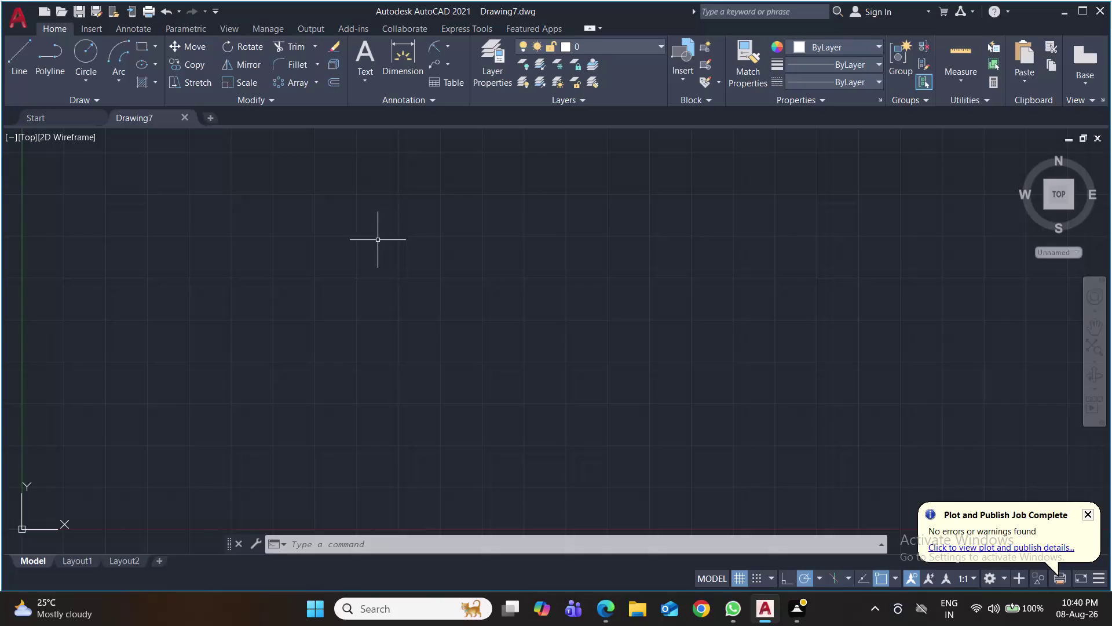
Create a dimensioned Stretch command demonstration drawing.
Save the blank drawing as 'Stretch Command internship' in the intership folder.
key(ctrl+s)
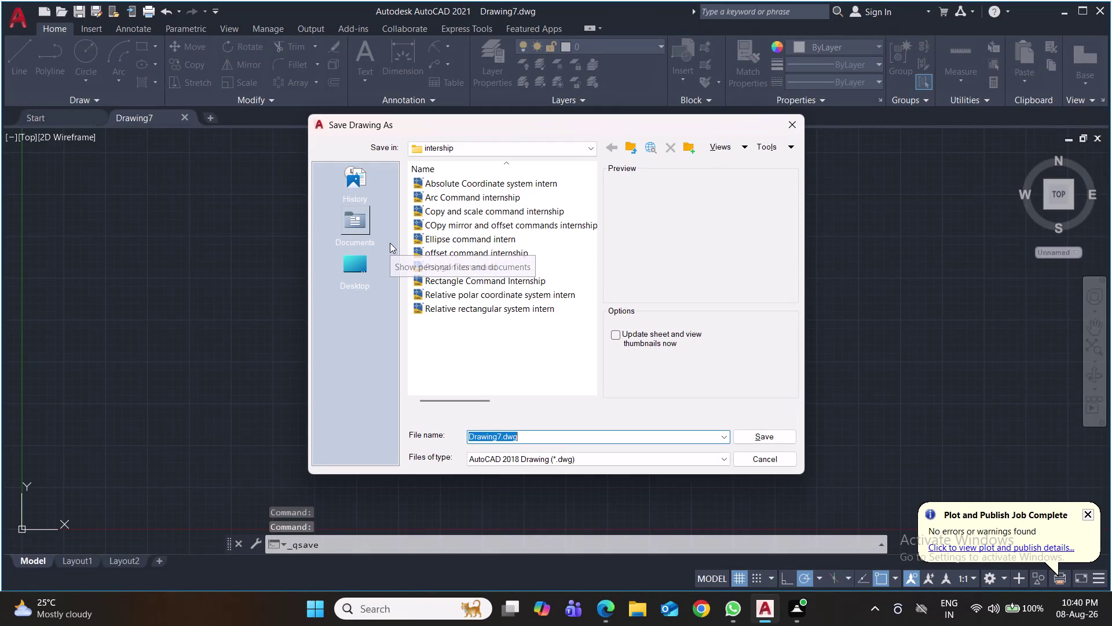
text(Str)
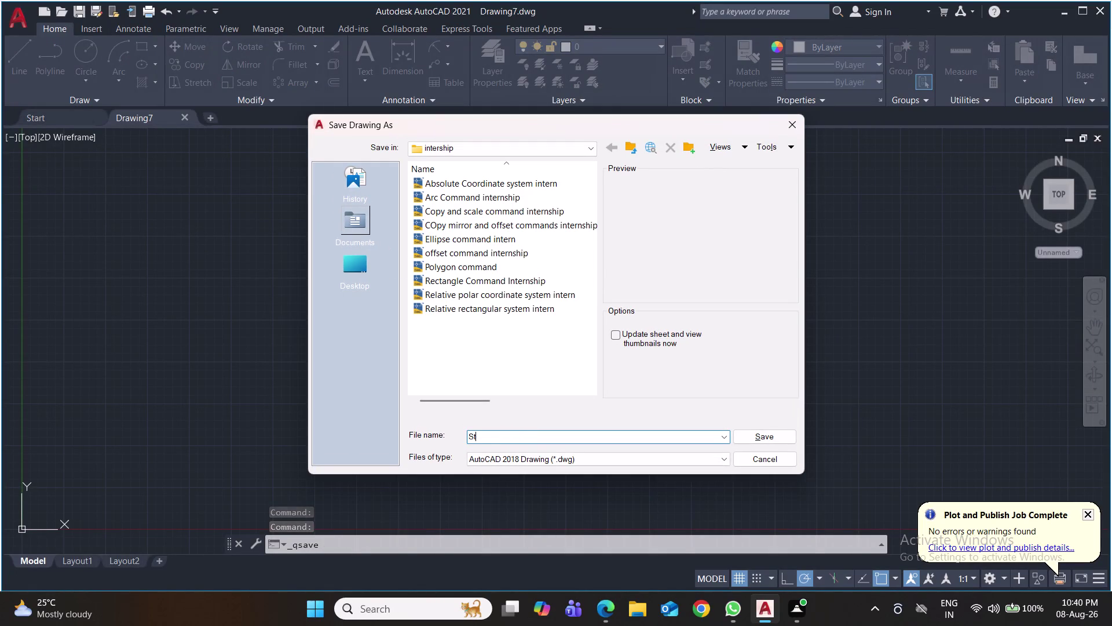
text(ect)
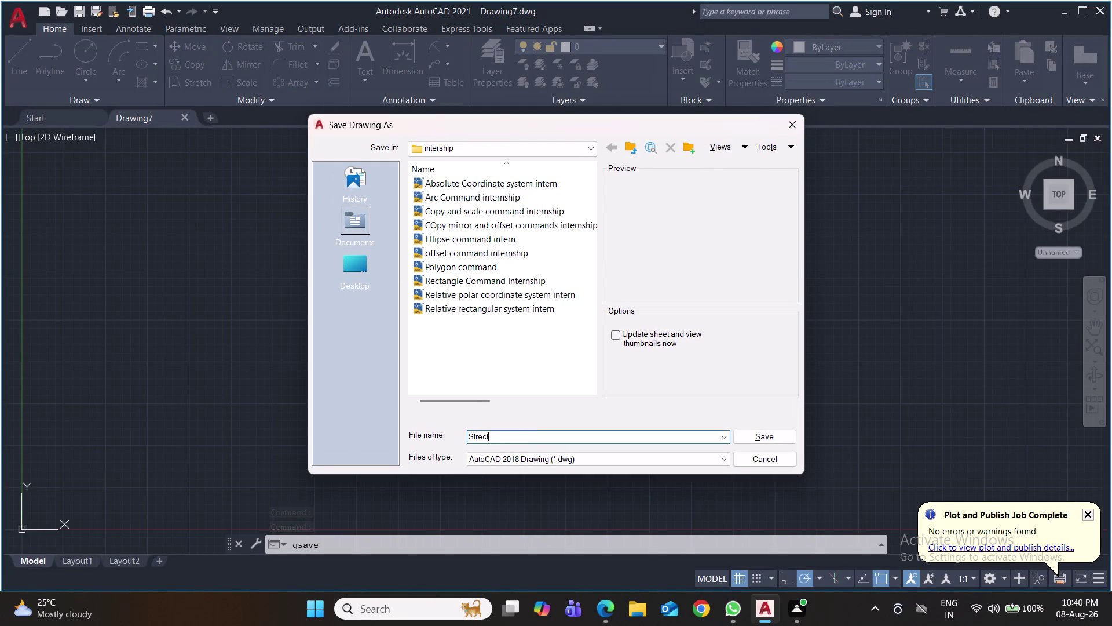
key(BackSpace)
key(BackSpace)
text(tch)
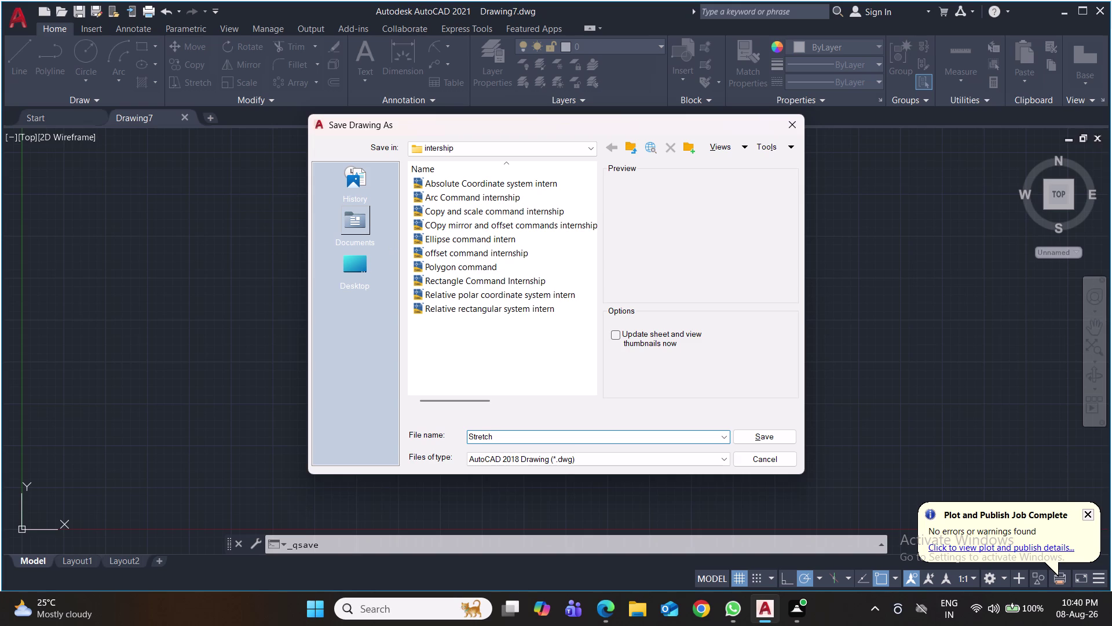
key(space)
text(Co)
text(mmand)
key(space)
text(i)
text(nter)
text(nship)
click(757, 433)
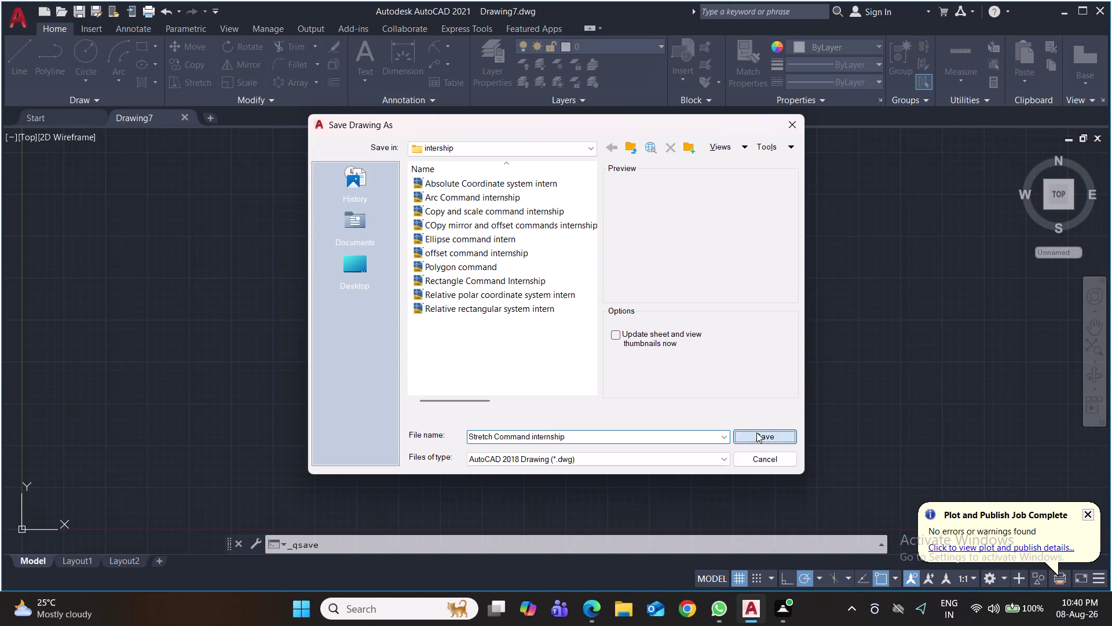
key(ctrl+s)
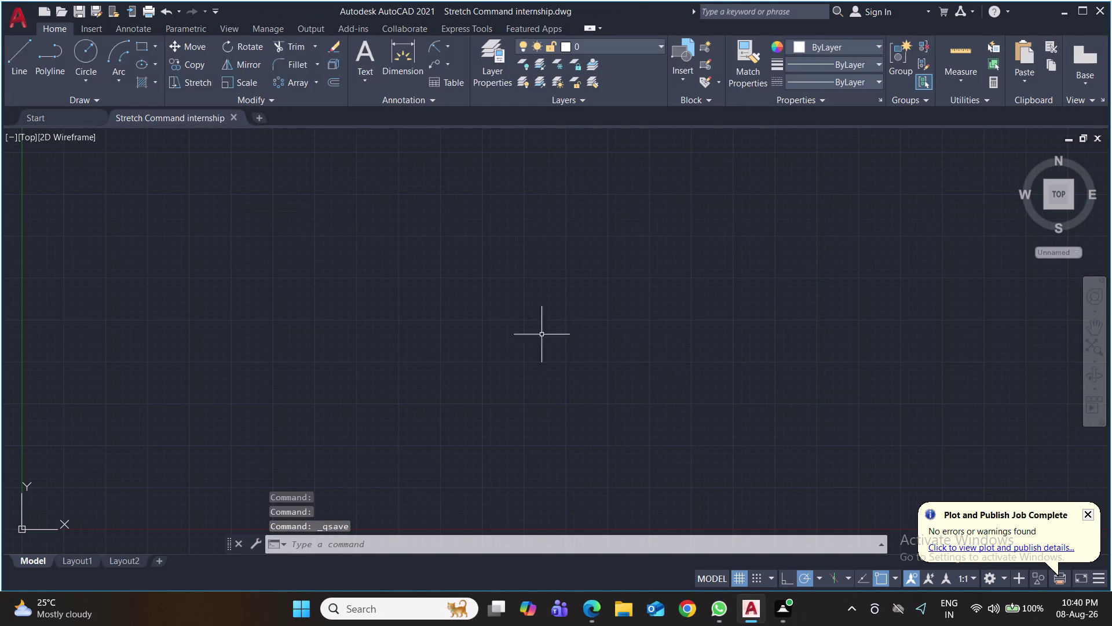
Set drawing units to 0 length precision with Millimeters as the insertion scale.
text(un)
key(Return)
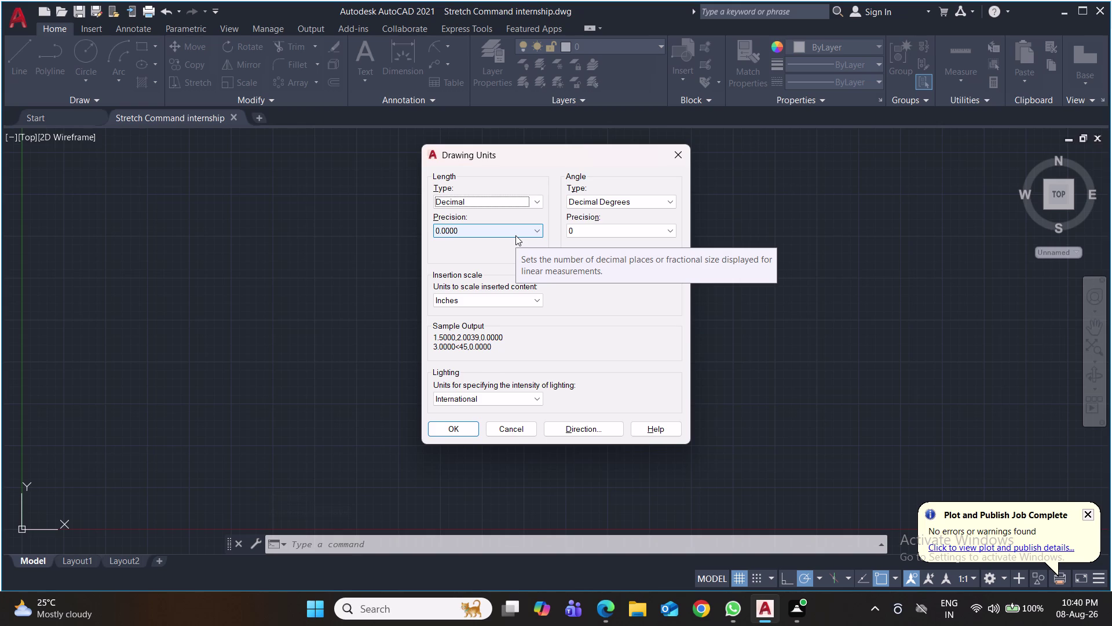
click(516, 235)
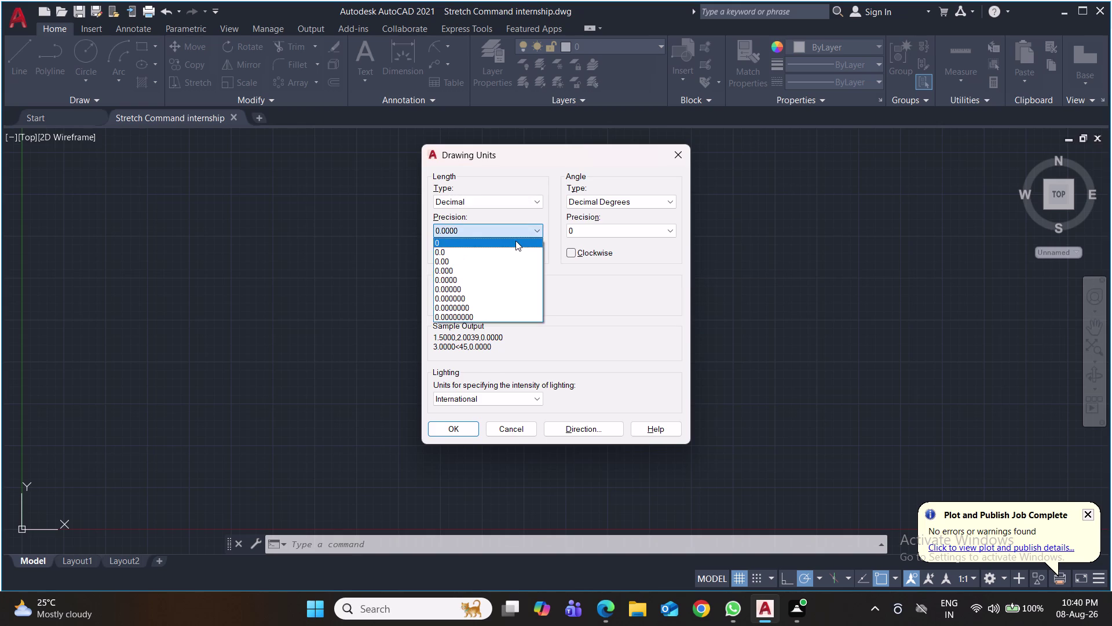
click(516, 241)
click(533, 295)
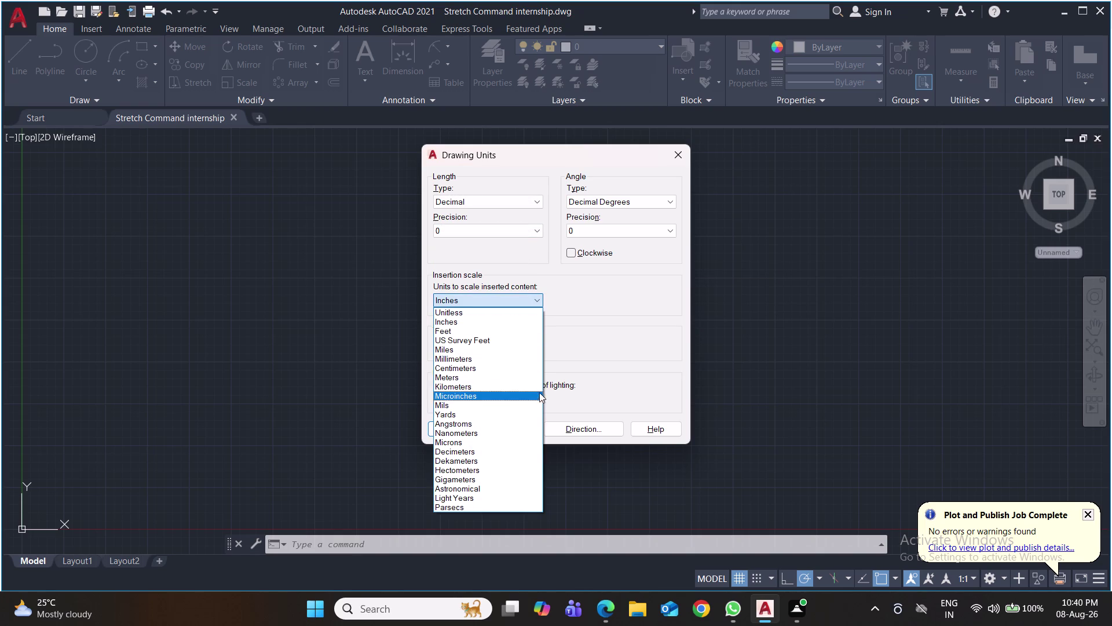
click(533, 355)
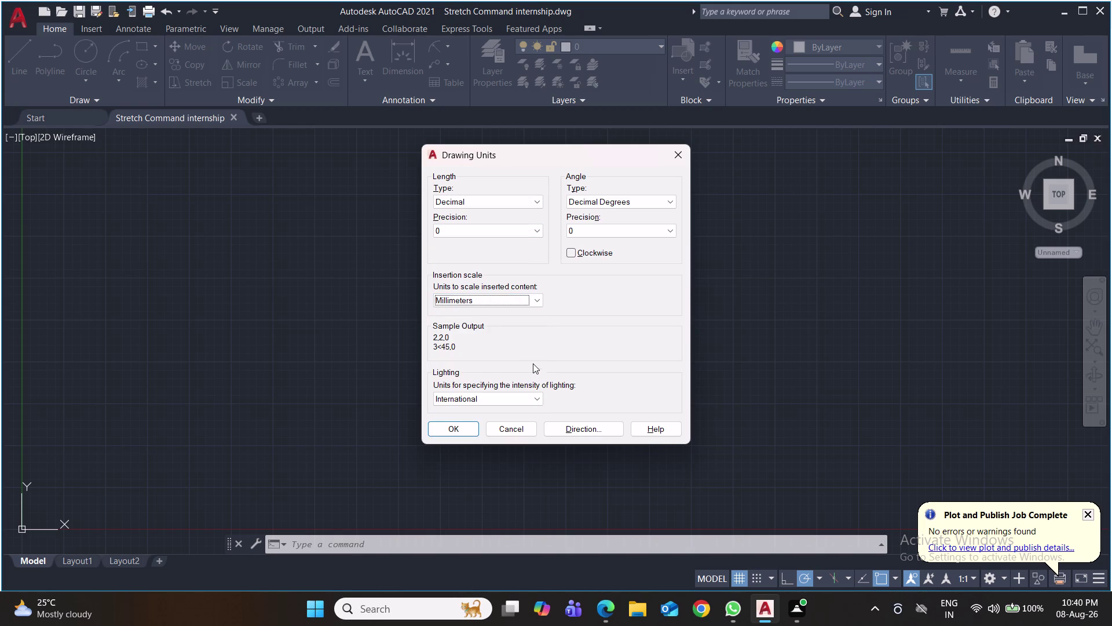
click(465, 429)
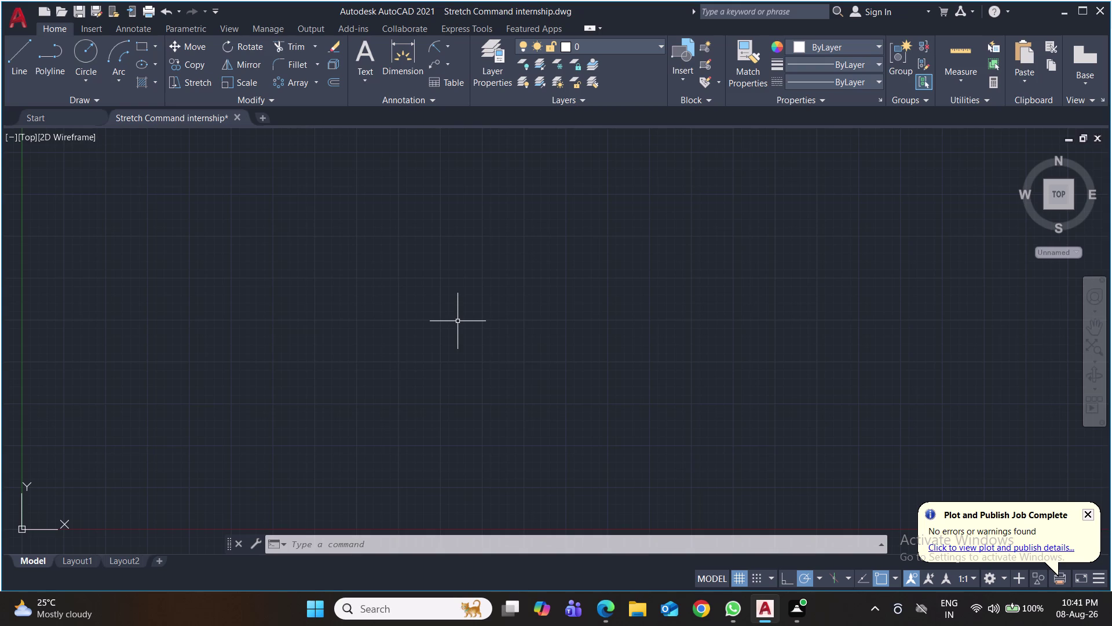
Edit the Standard dimension style and set its arrow size to 2.
key(d)
key(Return)
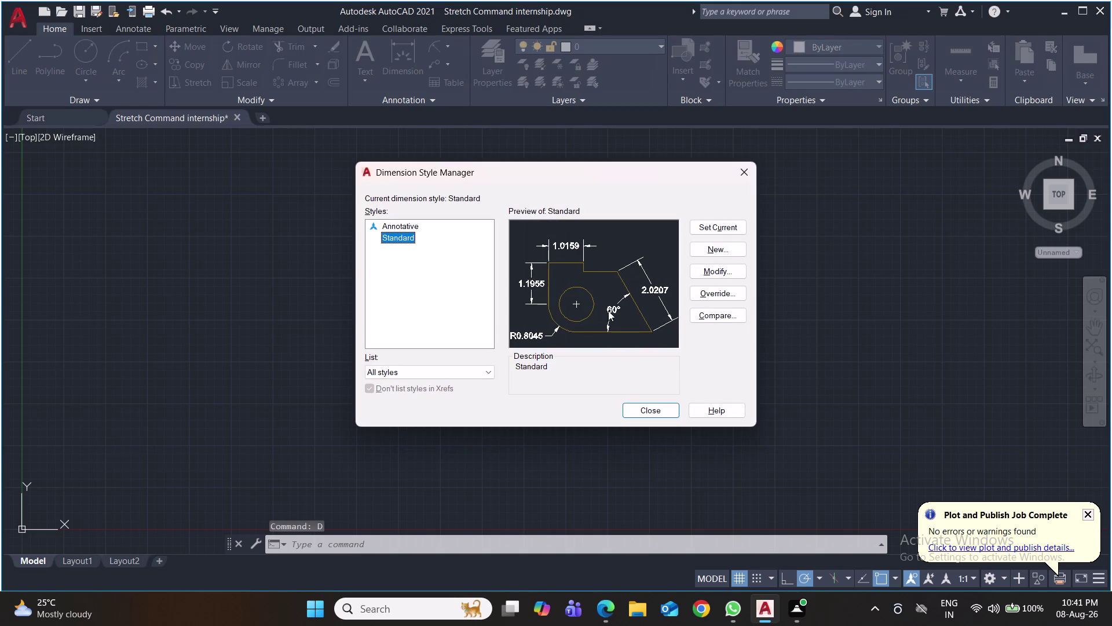
click(724, 275)
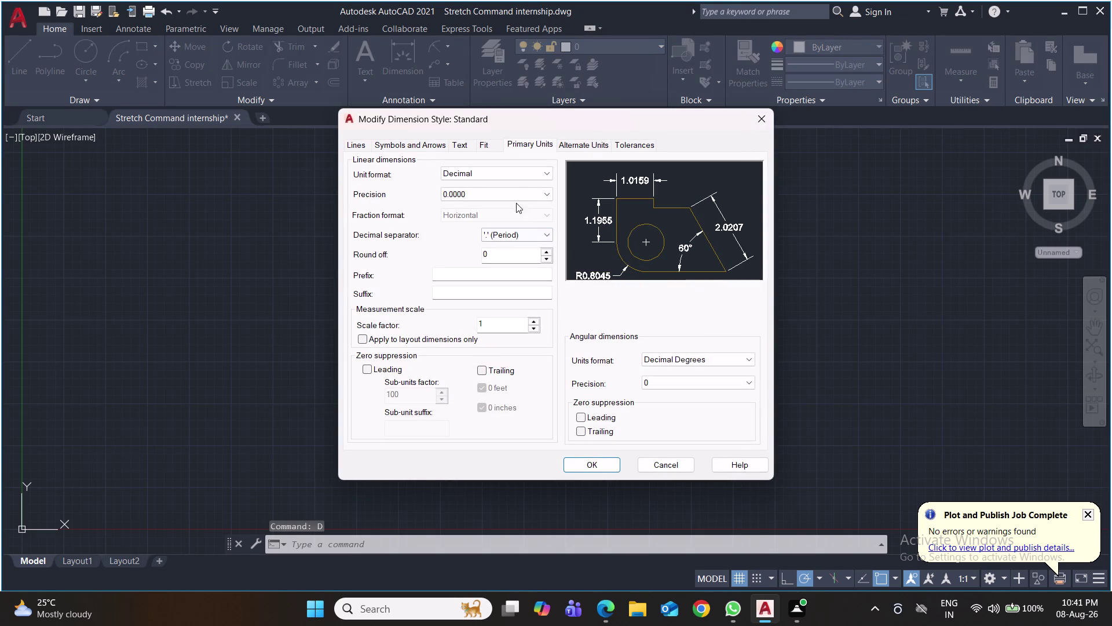
click(413, 146)
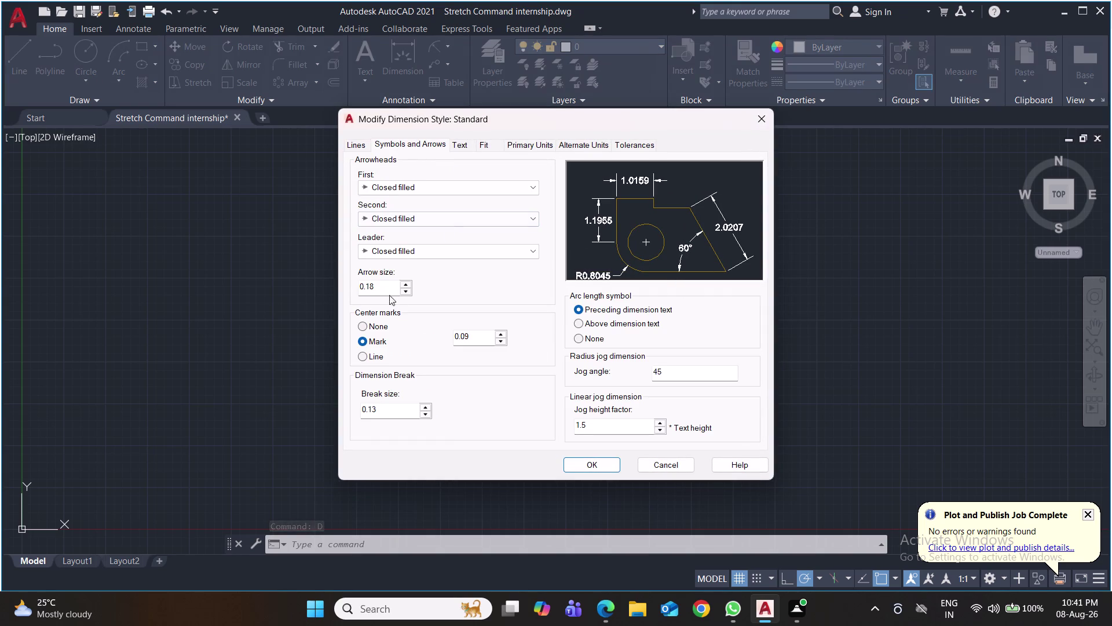
drag(385, 287, 303, 298)
key(2)
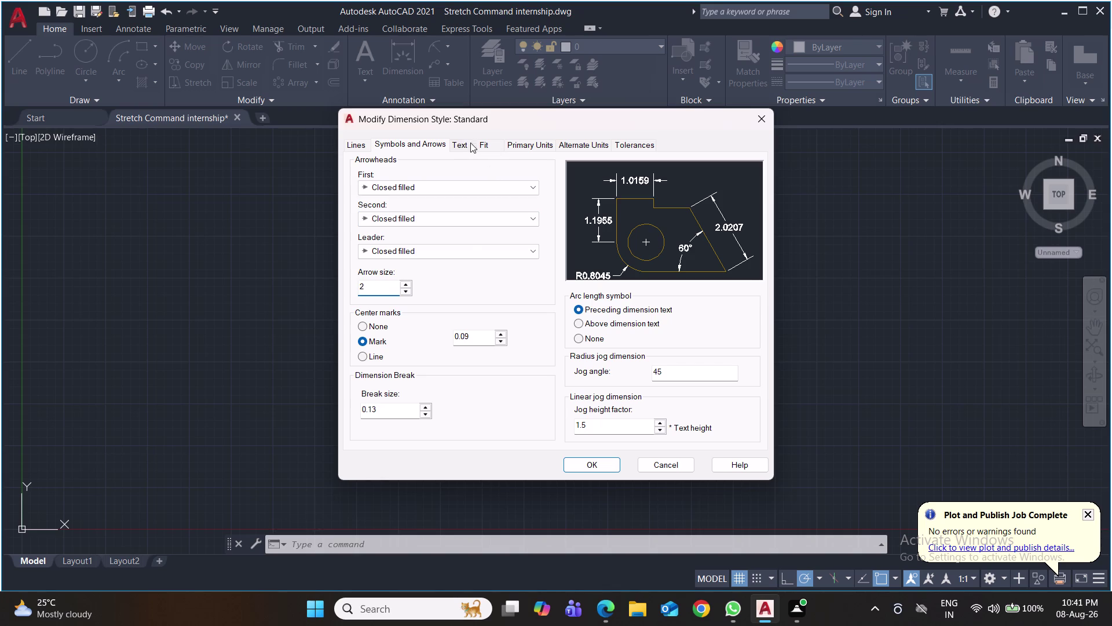
Set dimension text height 4 and precision 0, then make Standard current.
click(466, 146)
drag(521, 248, 480, 245)
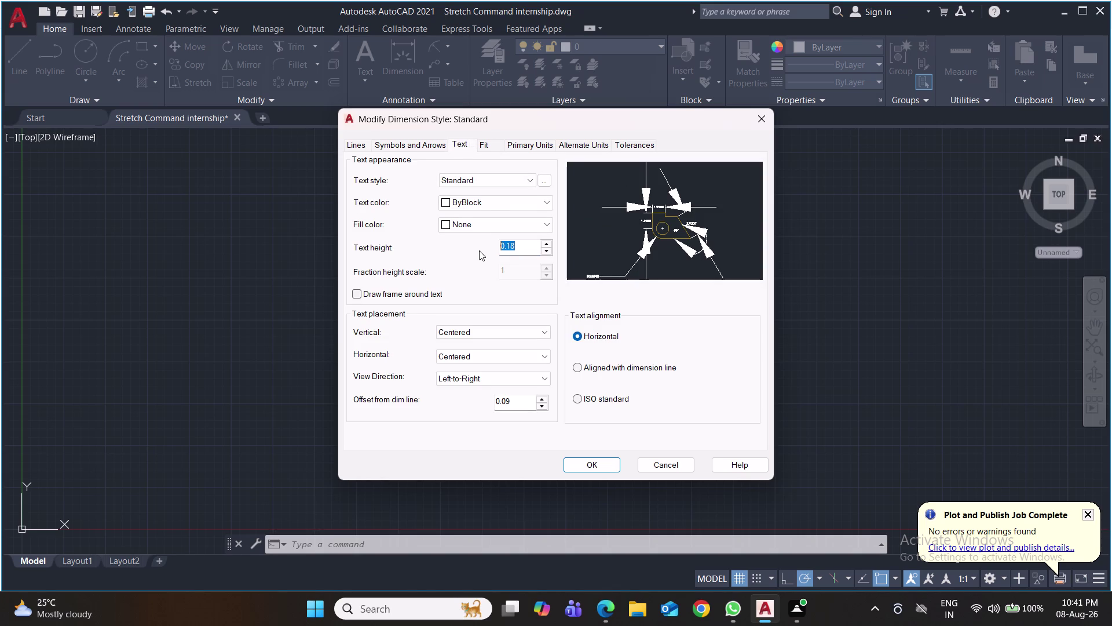
key(4)
click(512, 146)
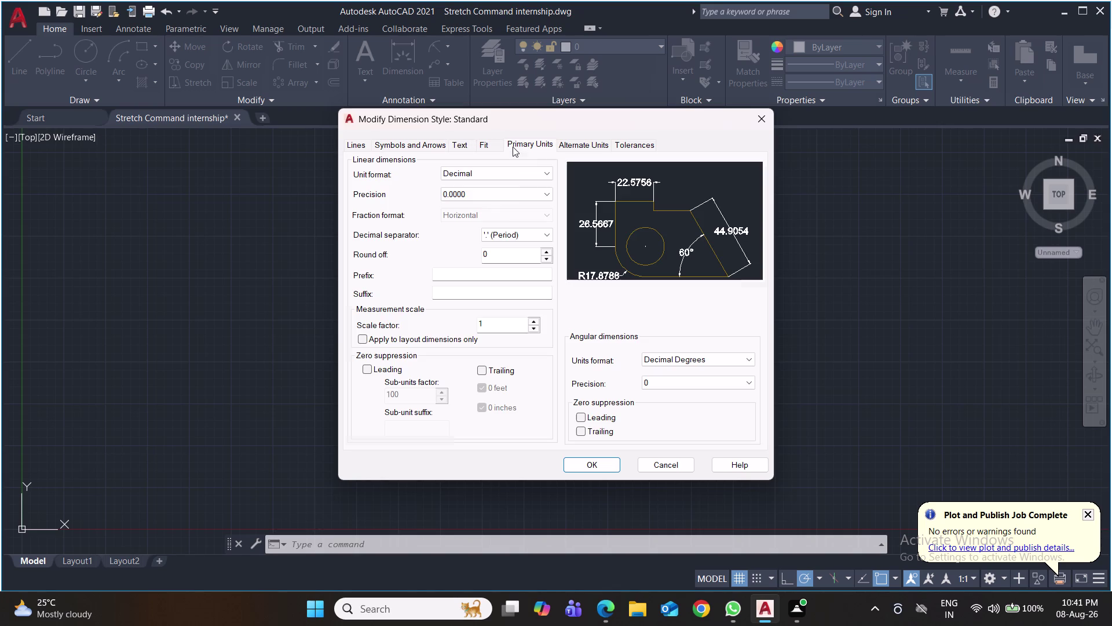
click(493, 195)
click(484, 207)
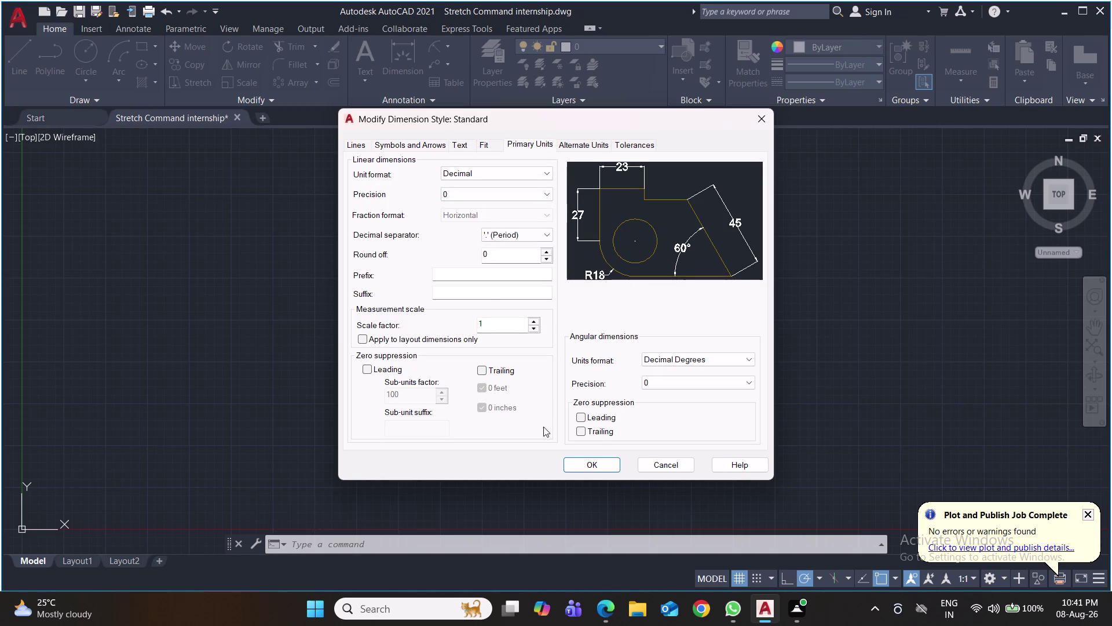
click(580, 470)
click(714, 228)
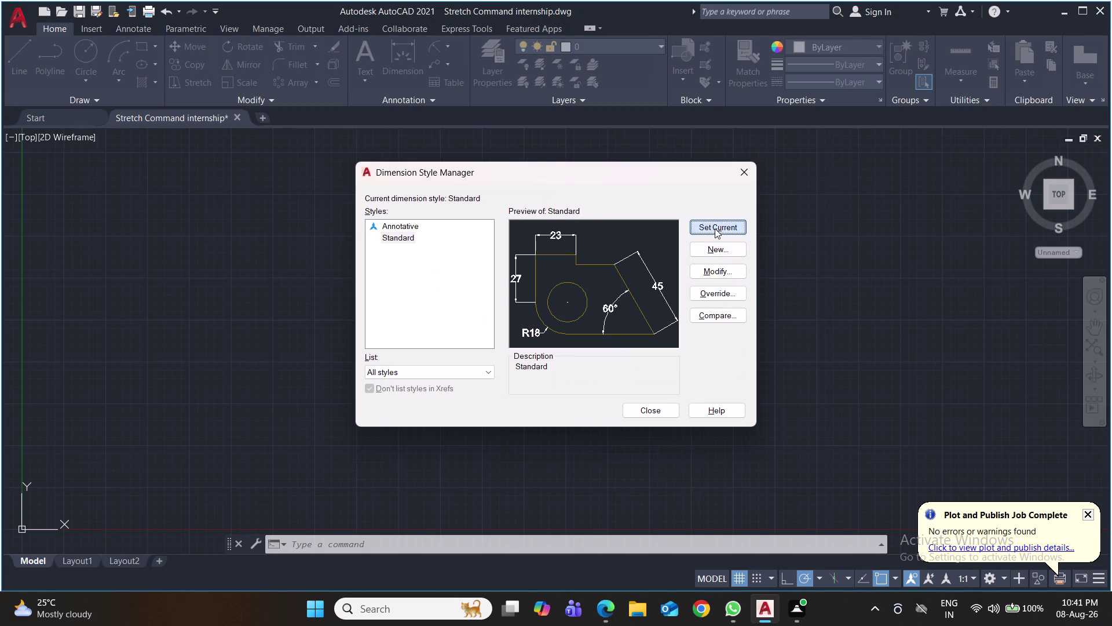
click(658, 414)
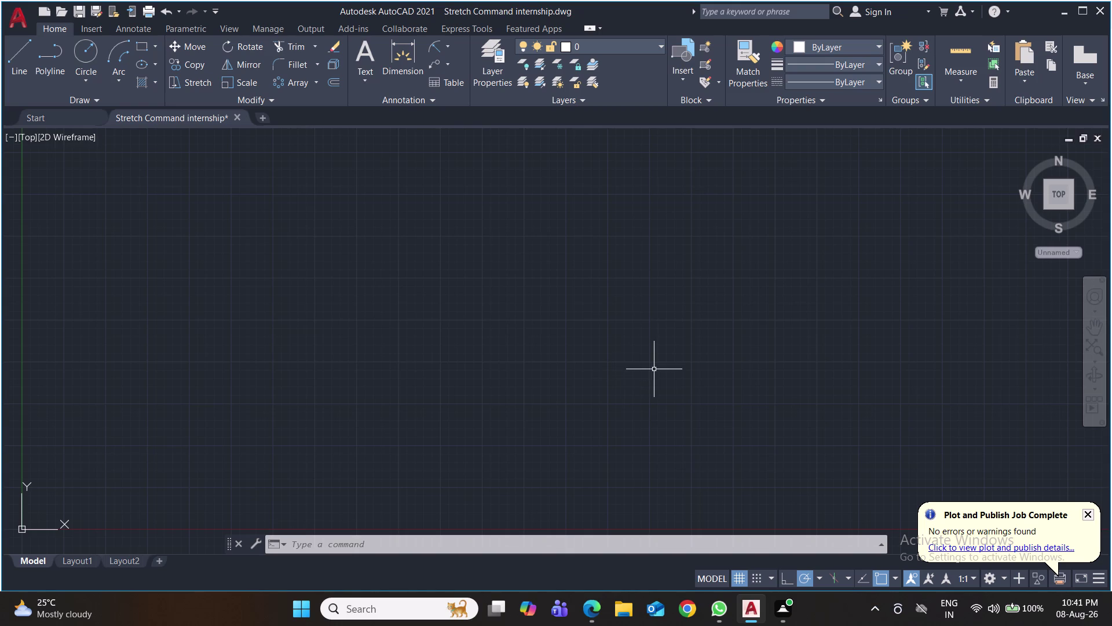
Draw a 100 by 50 rectangle with the RECTANG command.
text(rec)
key(Return)
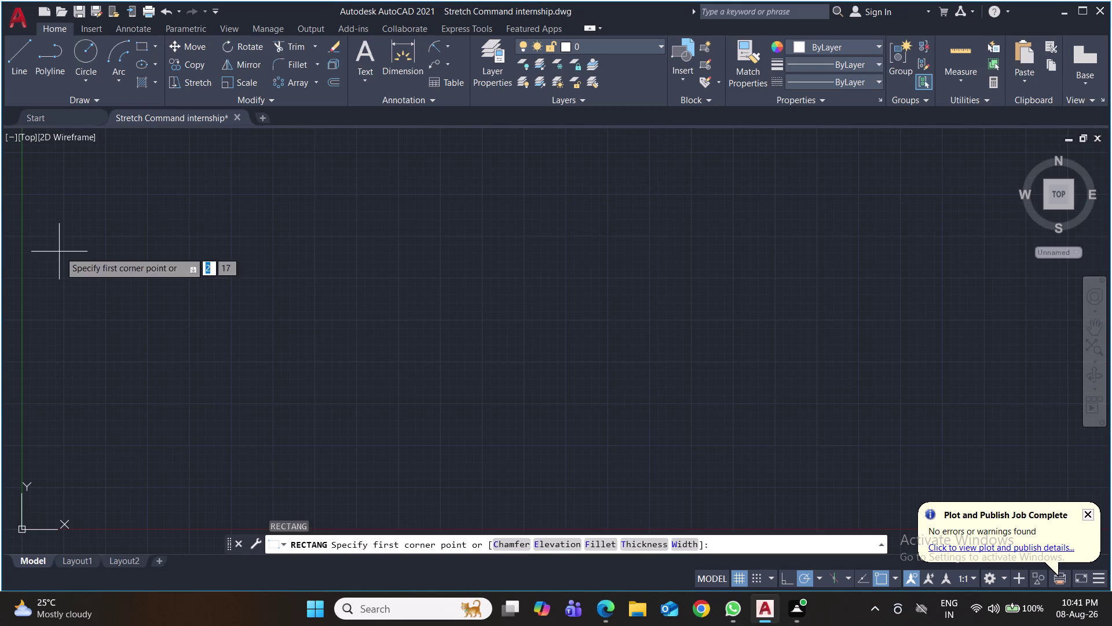
click(181, 213)
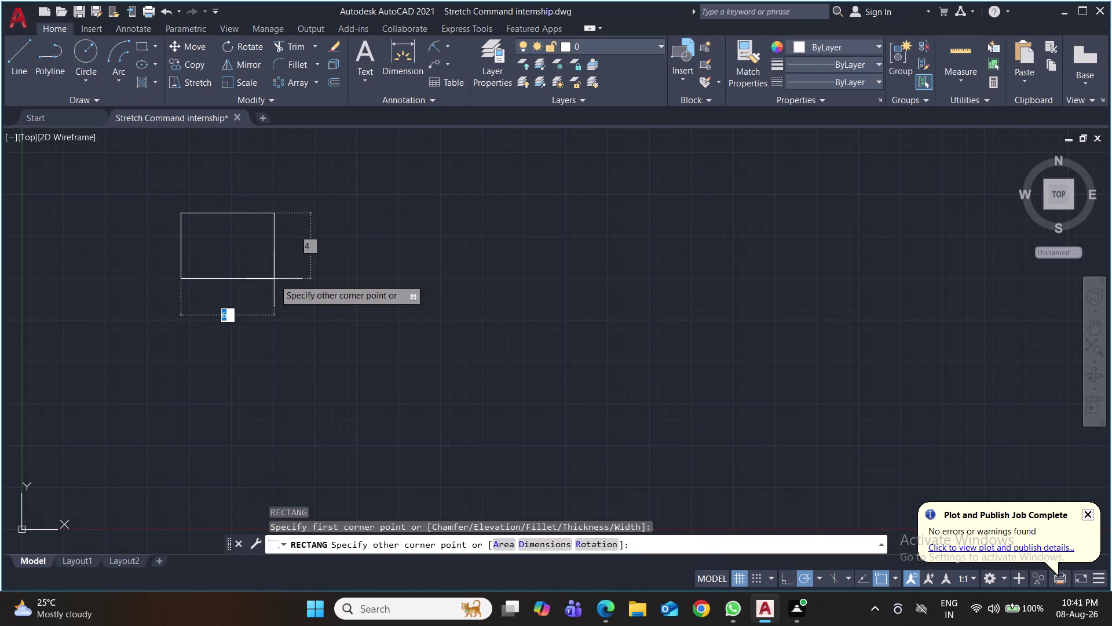
key(d)
key(Return)
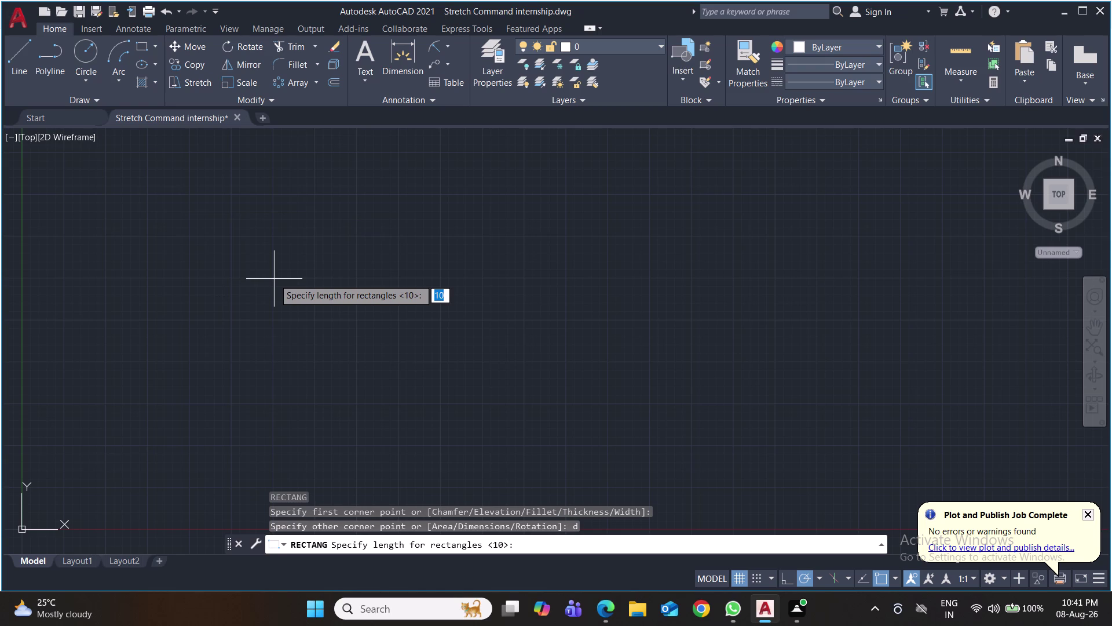
text(100)
key(Return)
text(50)
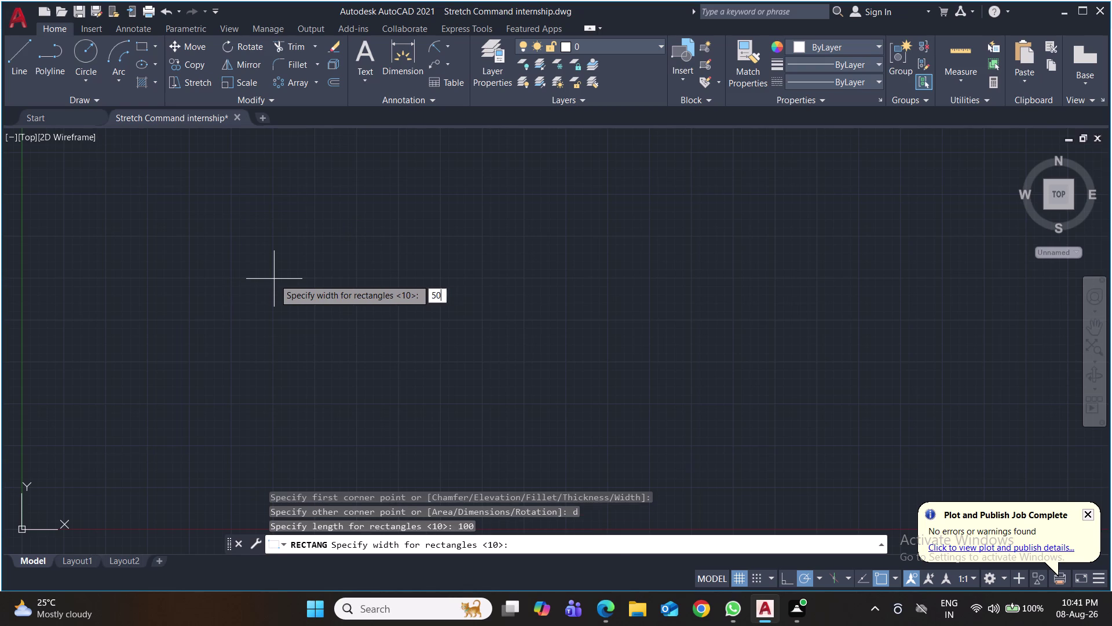
key(Return)
scroll(down, 3)
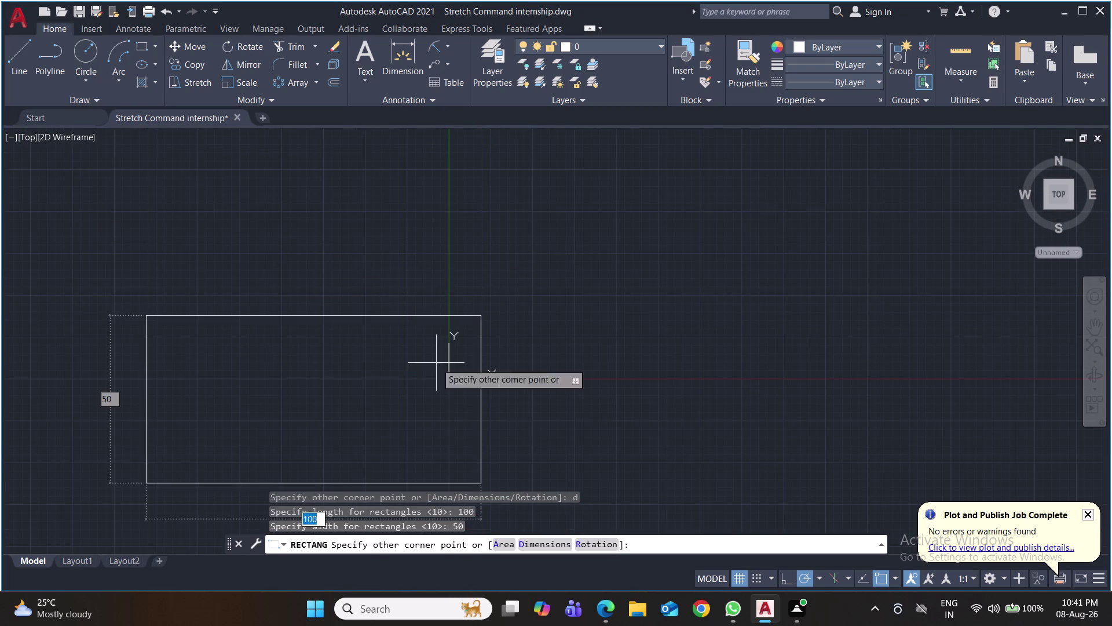
click(392, 245)
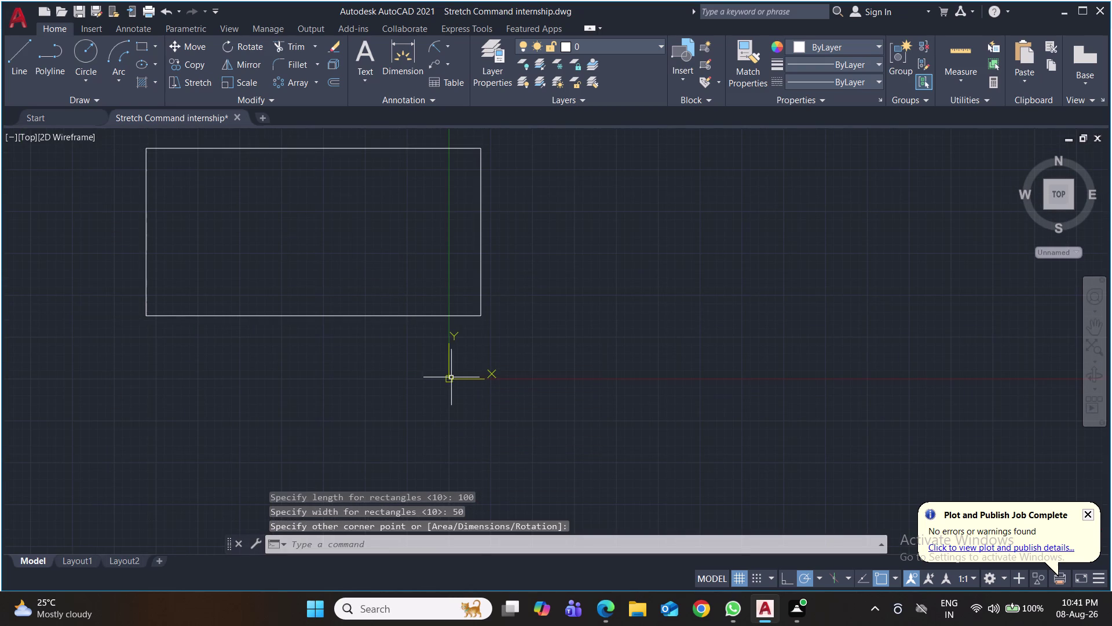
Move the coordinate system origin to a point beside the rectangle.
click(449, 378)
click(446, 380)
click(448, 379)
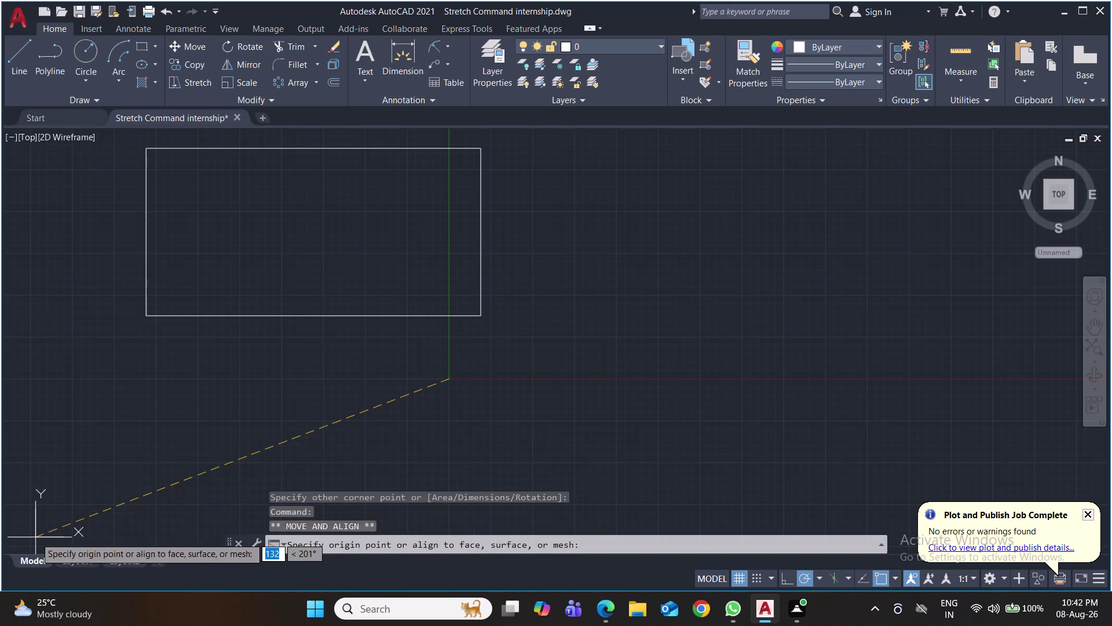
click(27, 537)
middle_drag(293, 437, 303, 374)
scroll(down, 3)
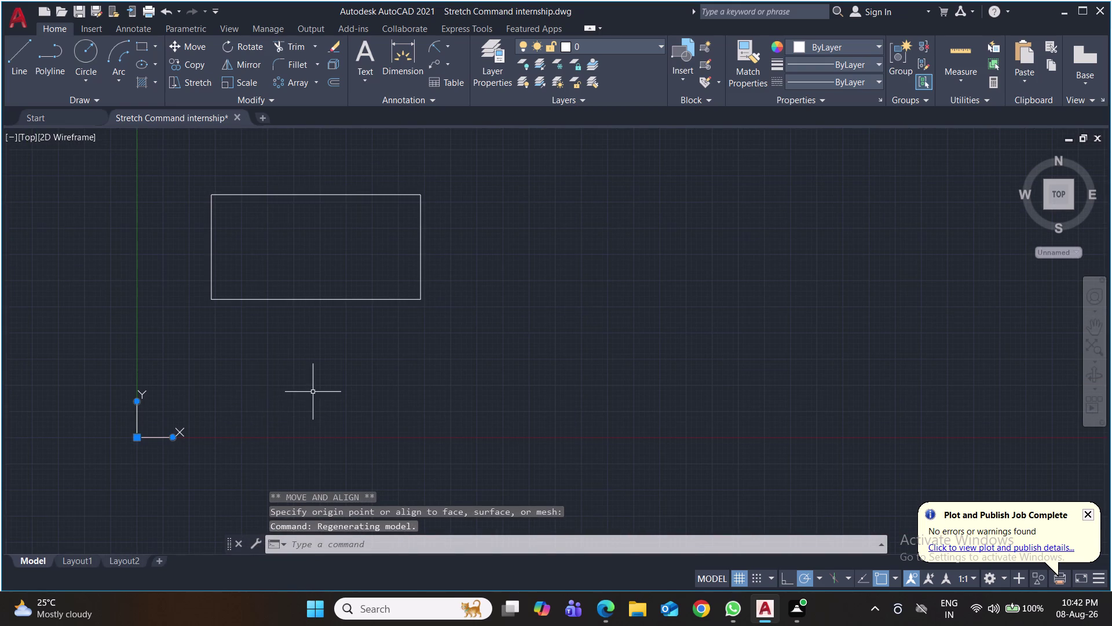
click(137, 436)
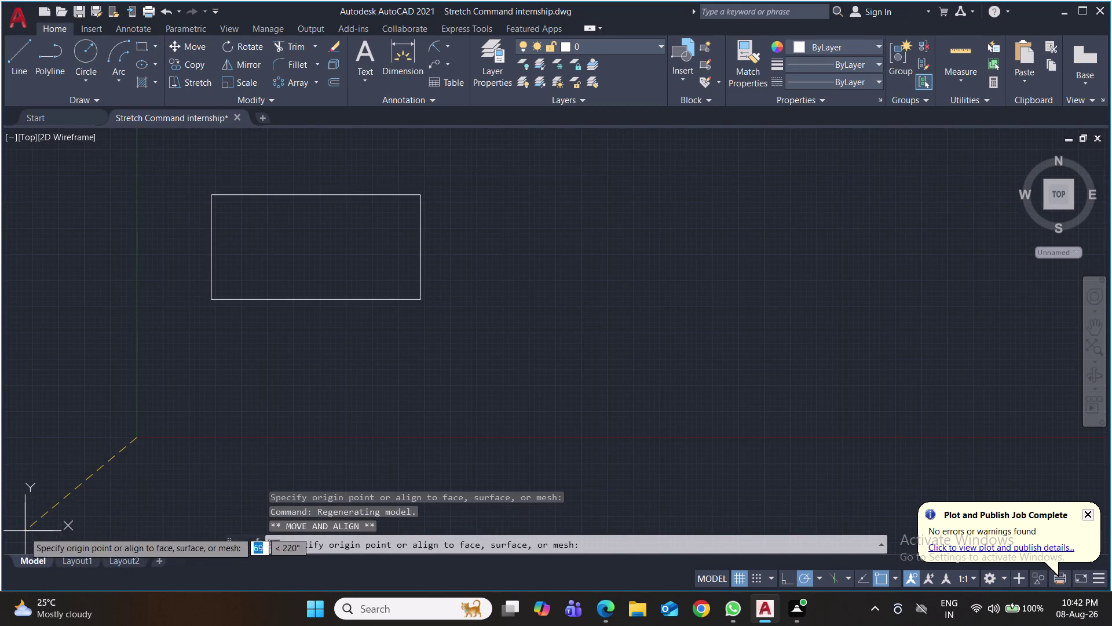
click(23, 533)
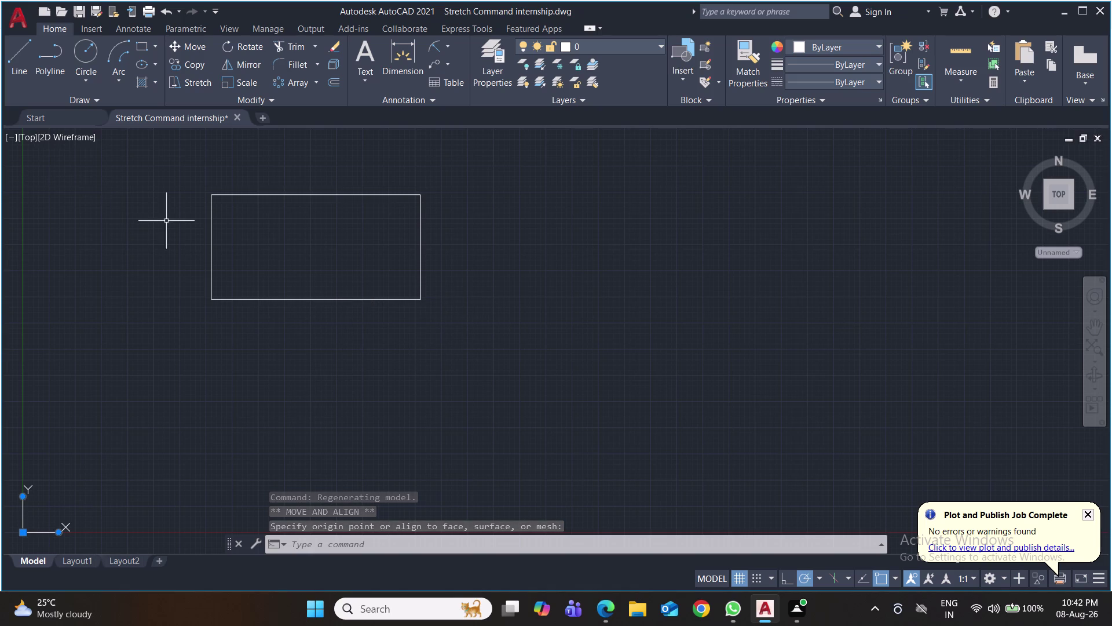
click(447, 52)
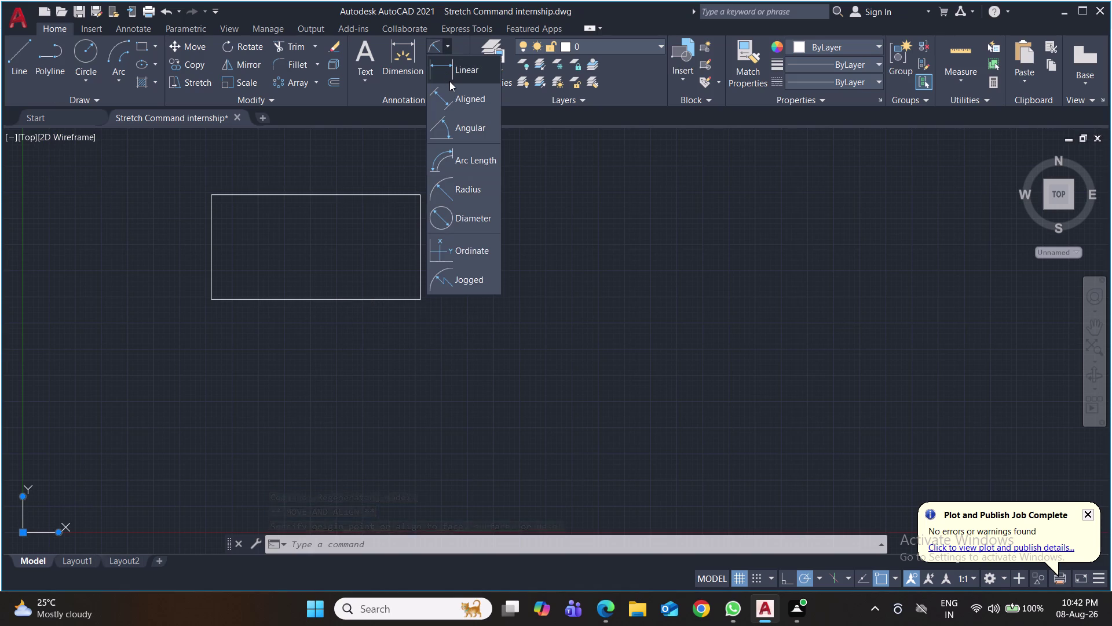
Add linear dimensions: 100 along the rectangle's bottom and 50 on its right side.
click(450, 75)
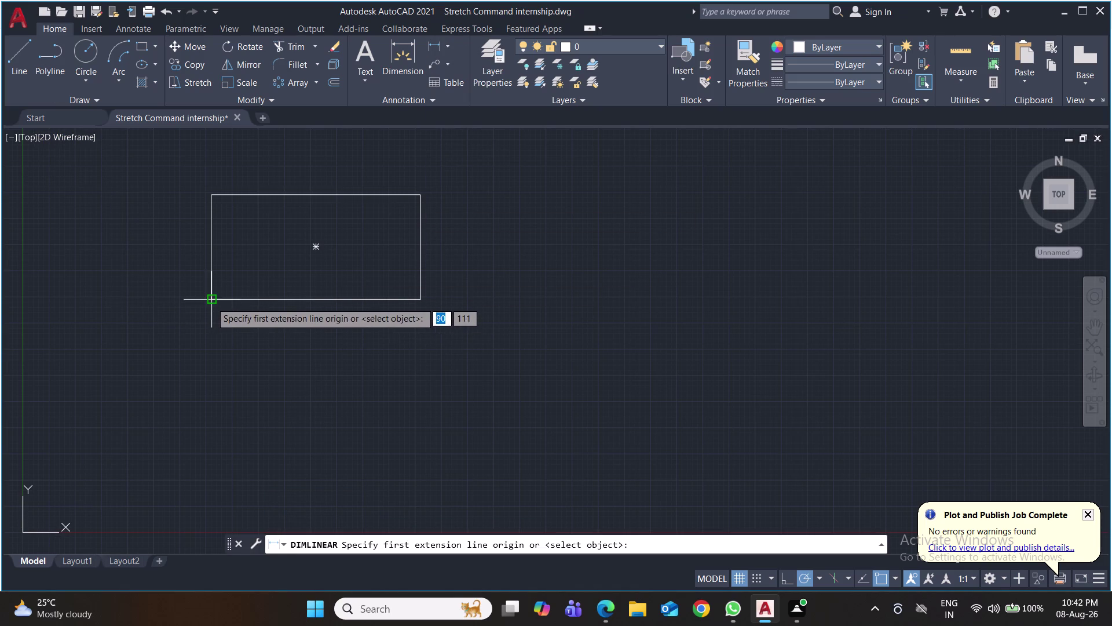
click(211, 302)
click(422, 300)
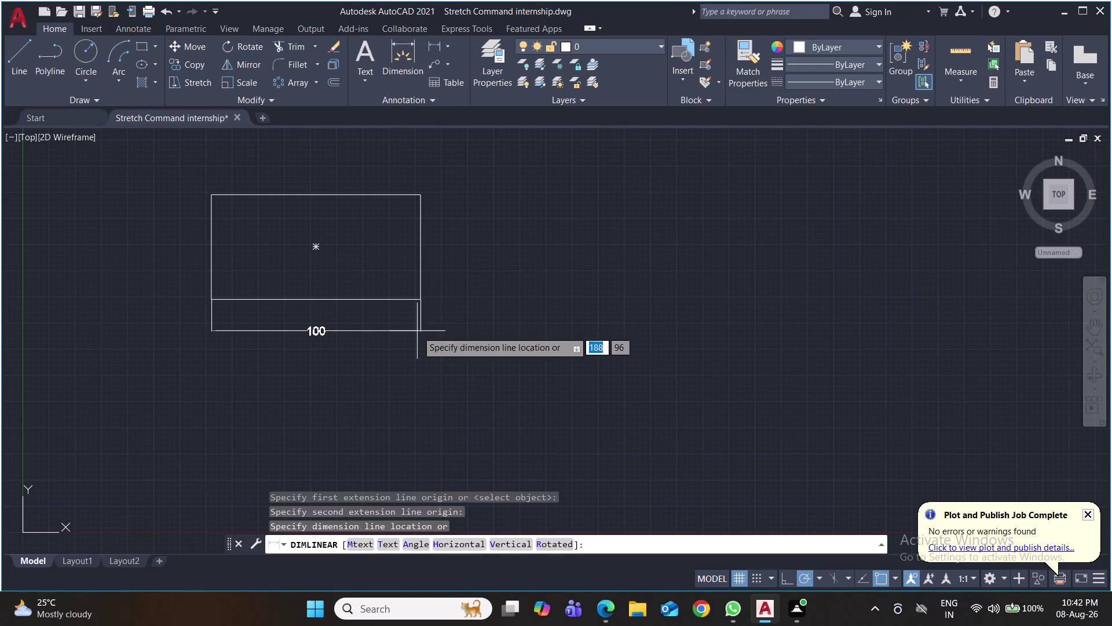
click(418, 332)
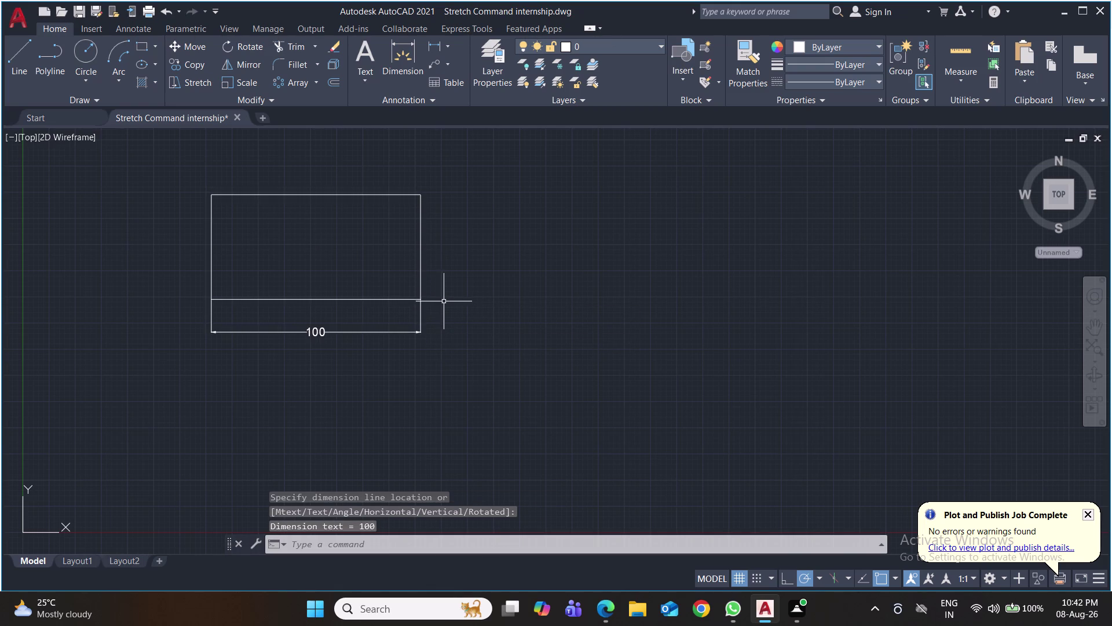
key(space)
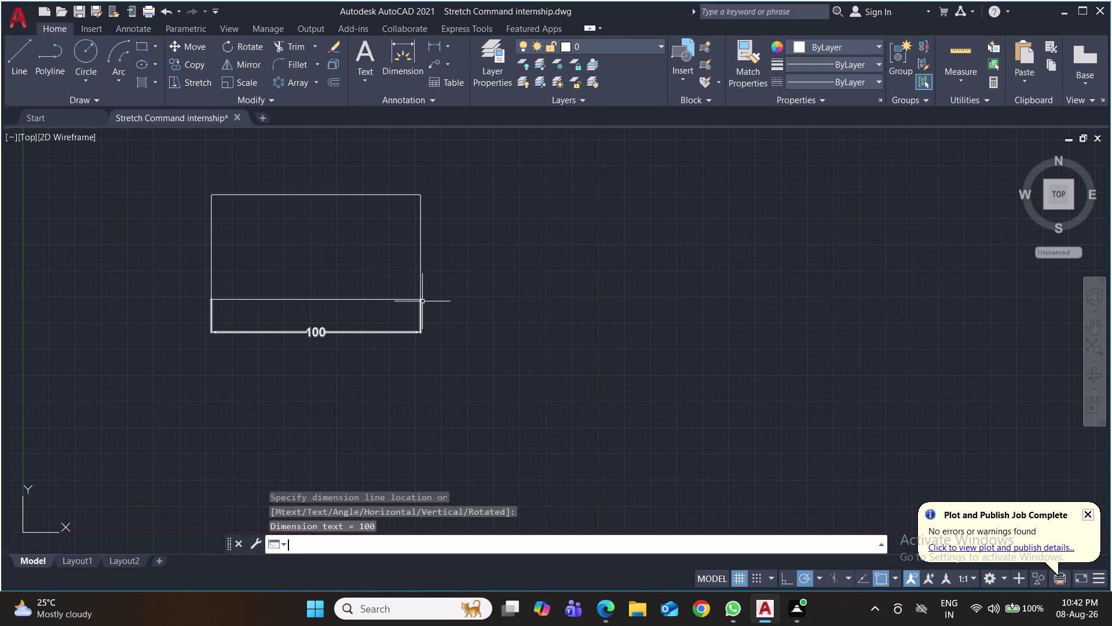
click(420, 297)
click(421, 192)
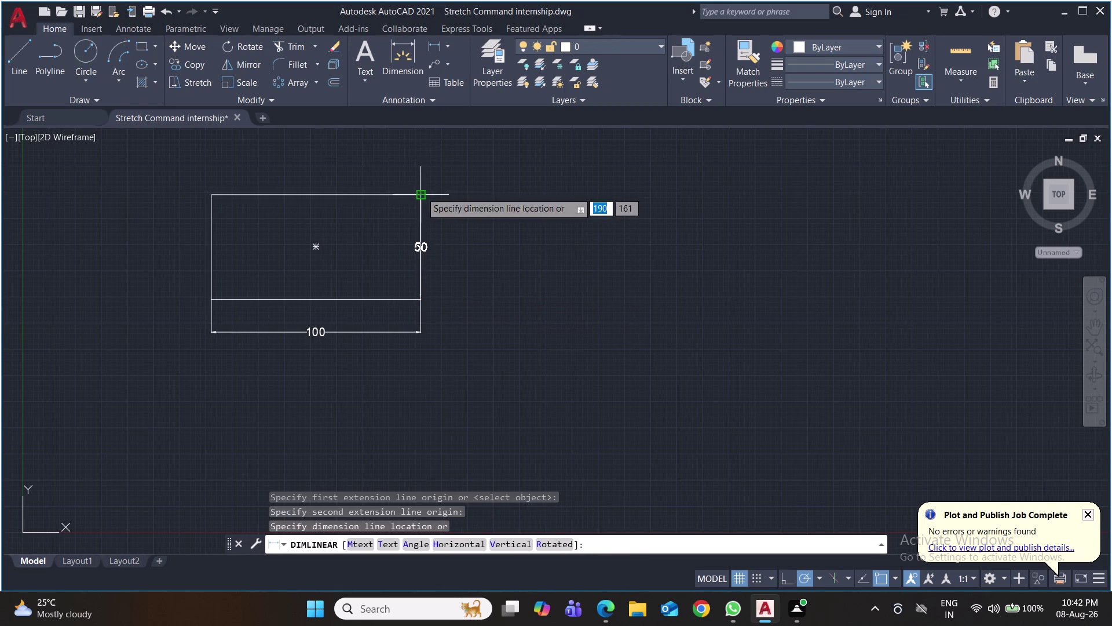
click(453, 207)
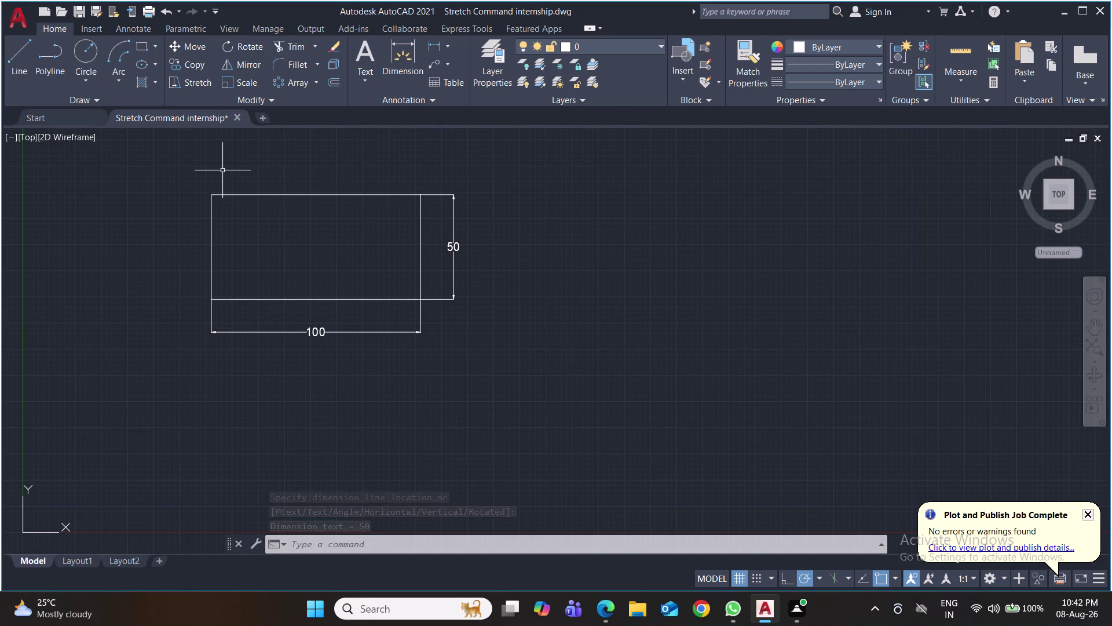
Start STRETCH and crossing-select the rectangle's left part with its 100 dimension.
key(s)
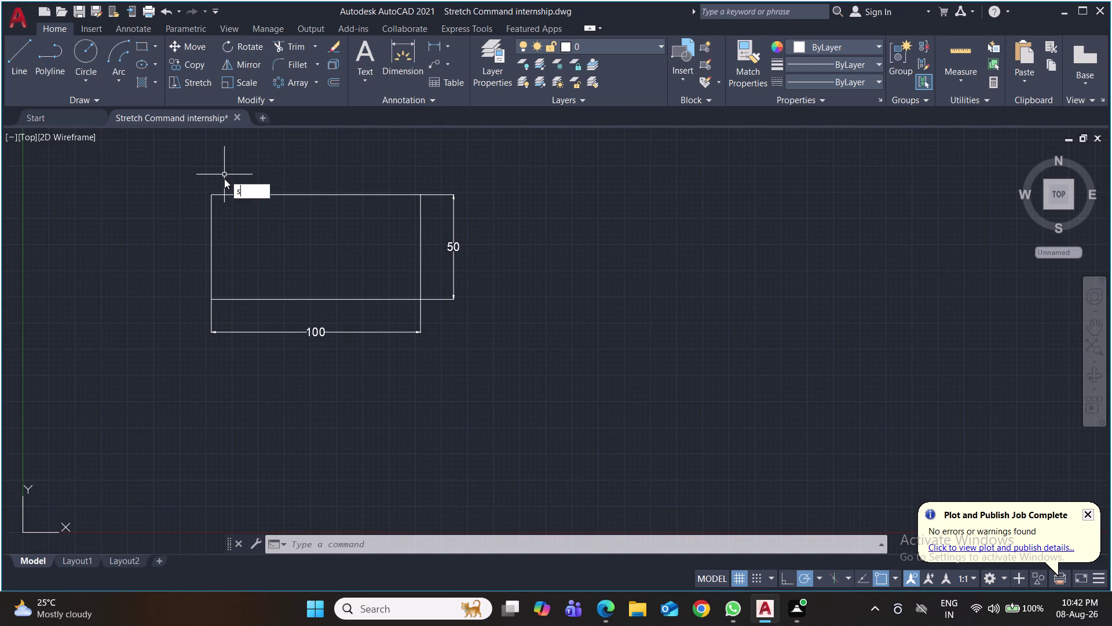
key(t)
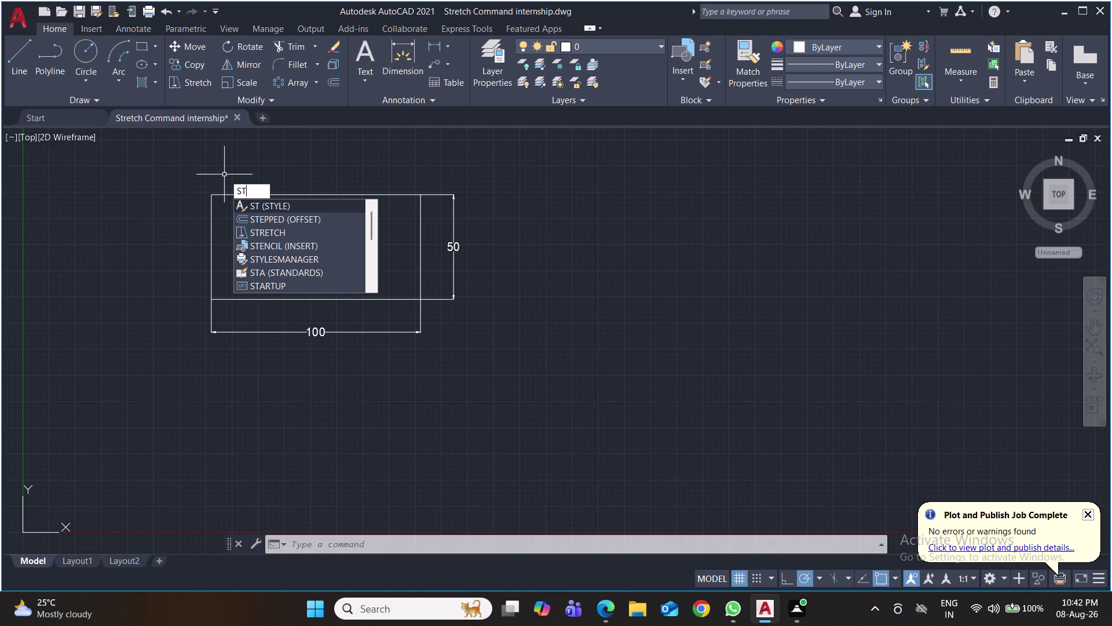
click(280, 235)
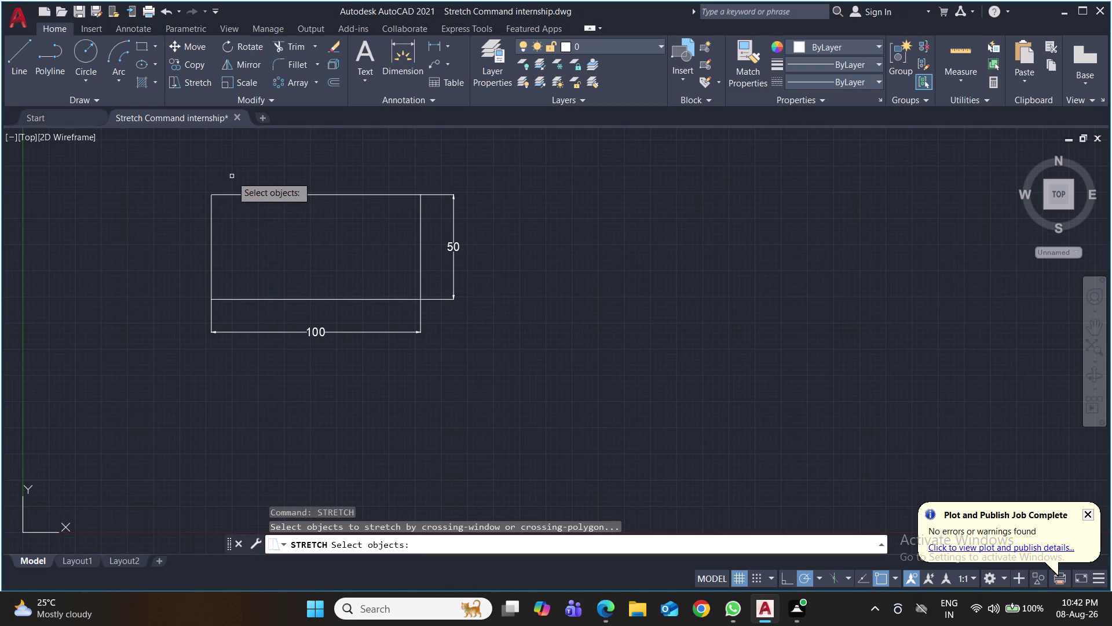
click(246, 168)
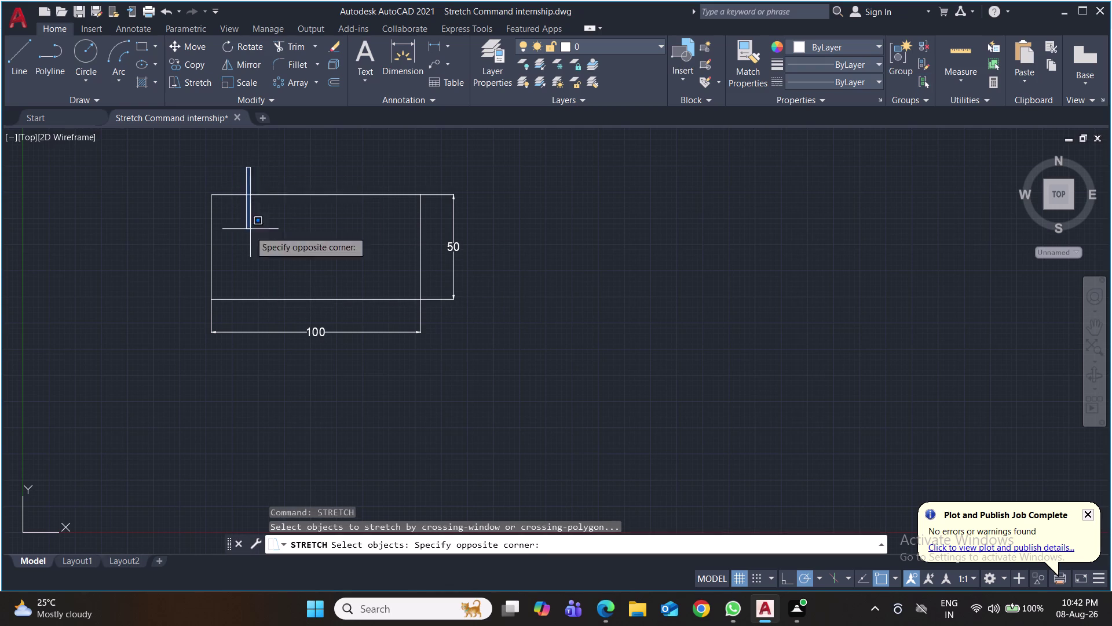
click(188, 308)
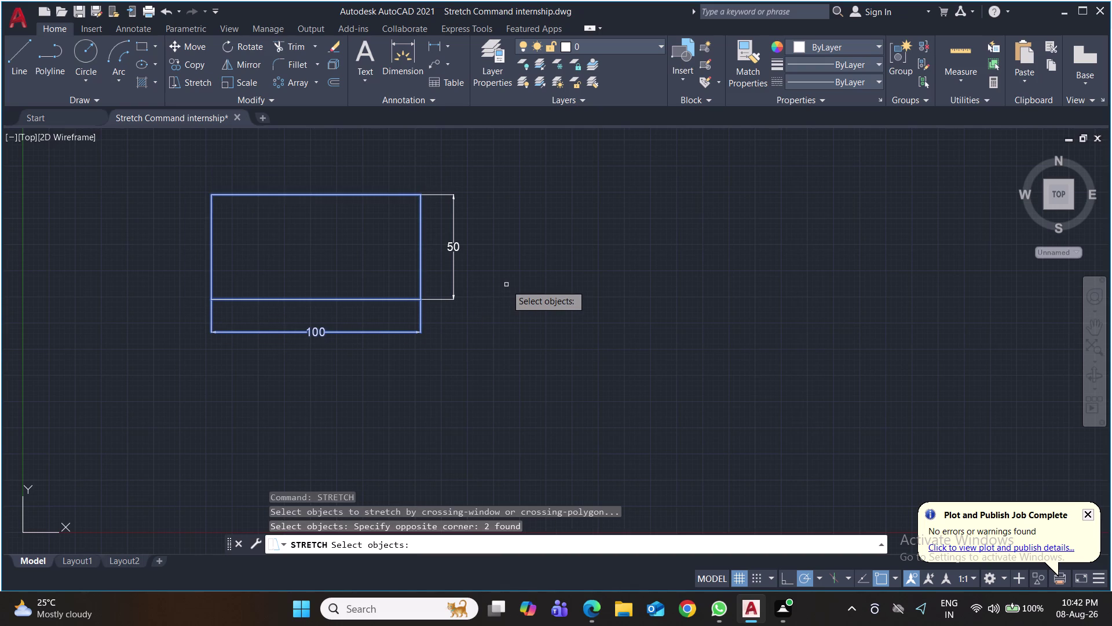
Cancel the stretch and undo the dimensions with five undos.
key(Escape)
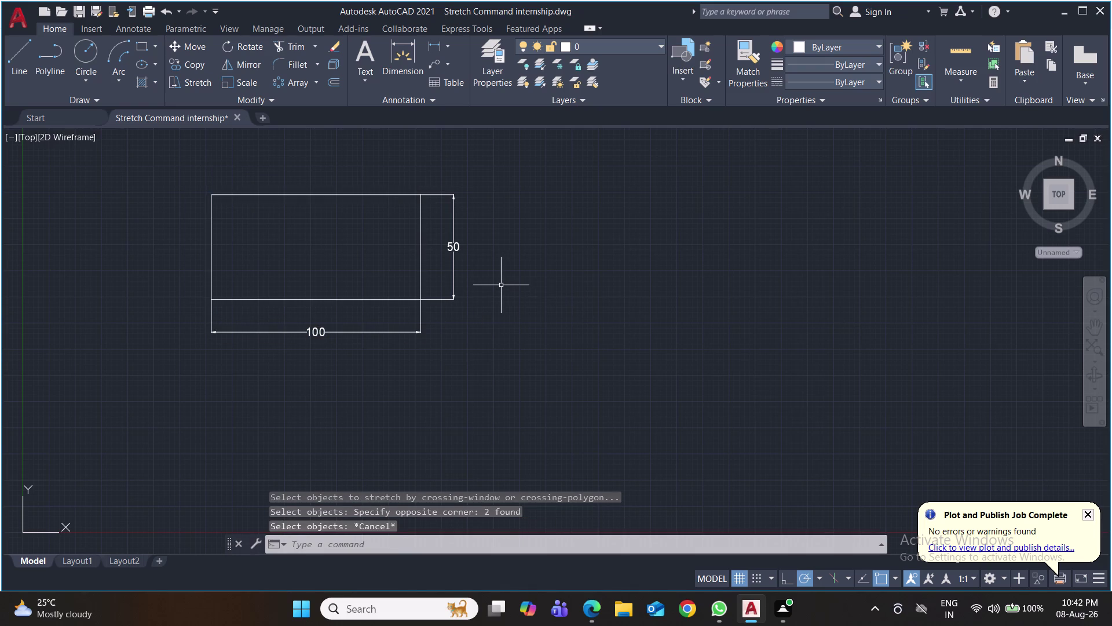
key(ctrl+z)
key(ctrl+z)
key(ctrl+z)
key(ctrl+z)
key(ctrl+z)
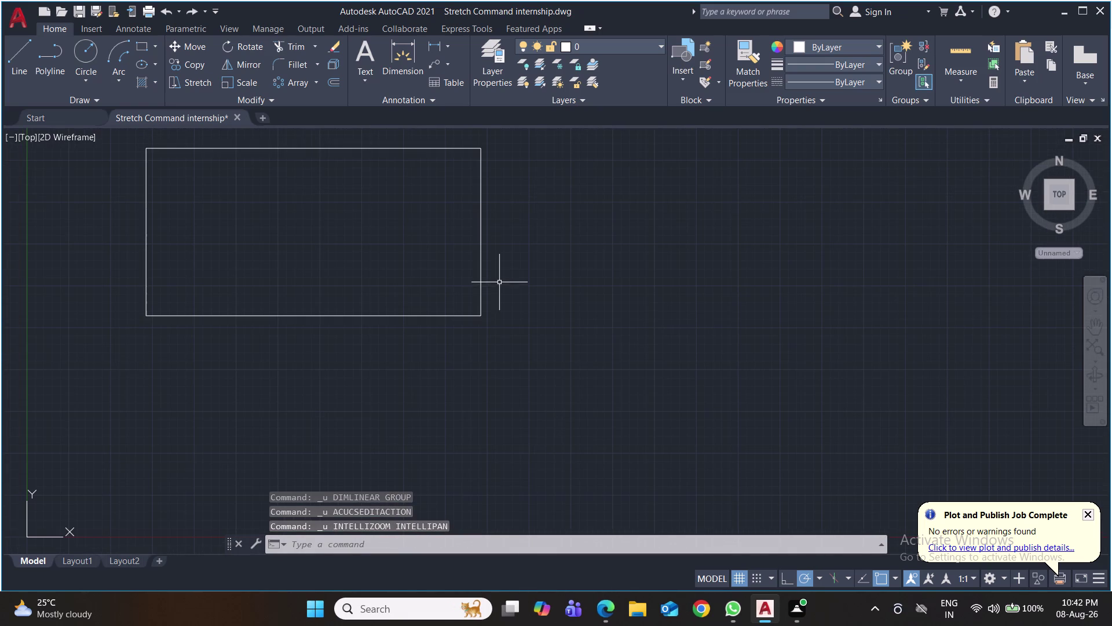
Window-select and delete the rectangle, then start the LINE command.
drag(500, 149, 486, 153)
click(243, 336)
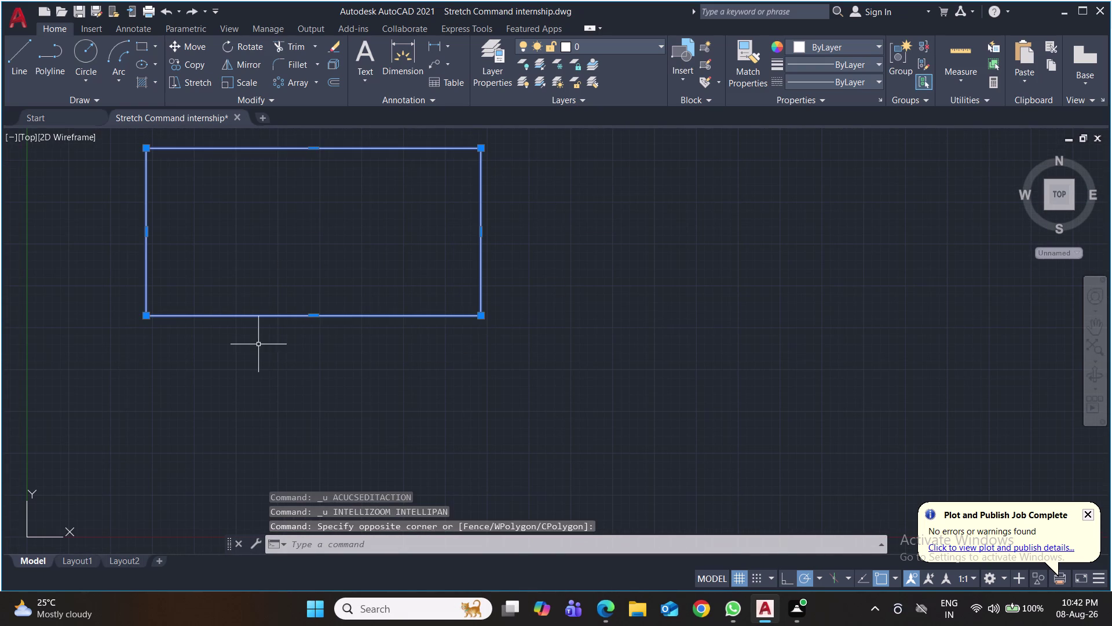
key(Delete)
key(l)
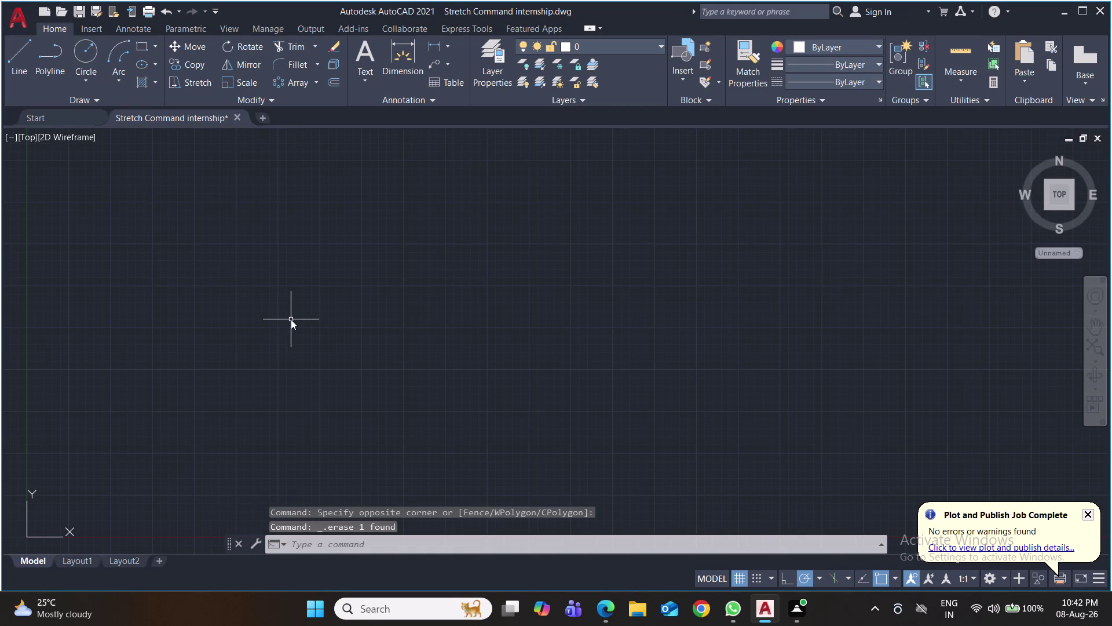
key(Return)
Draw a closed rectangle from four lines (50 down, 100 right, 50 up, 100 left) and save.
click(162, 195)
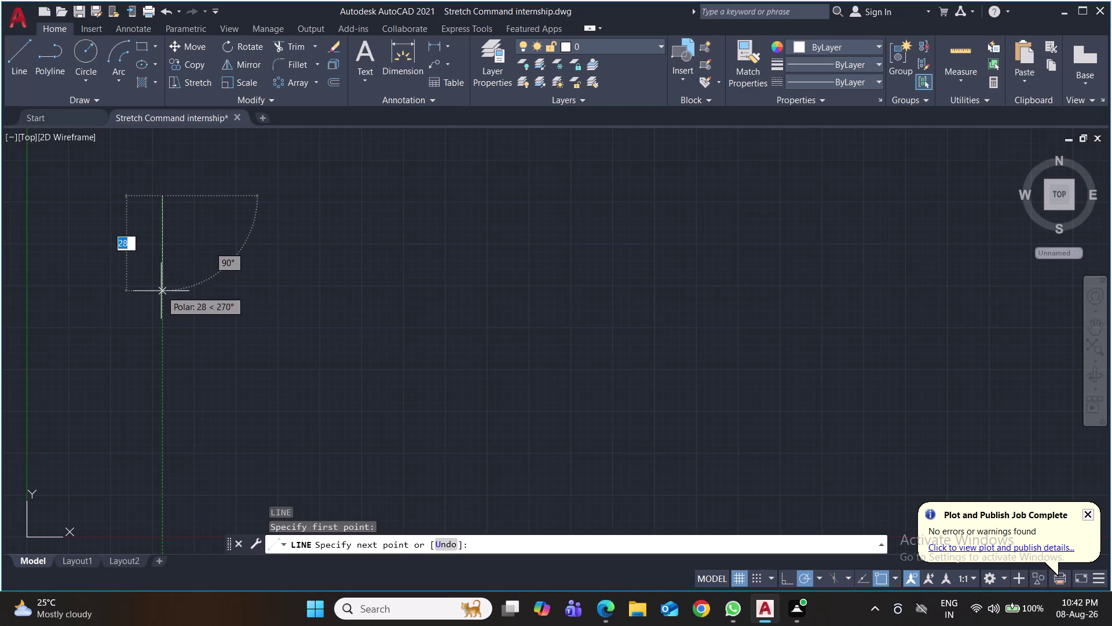
text(50)
key(Return)
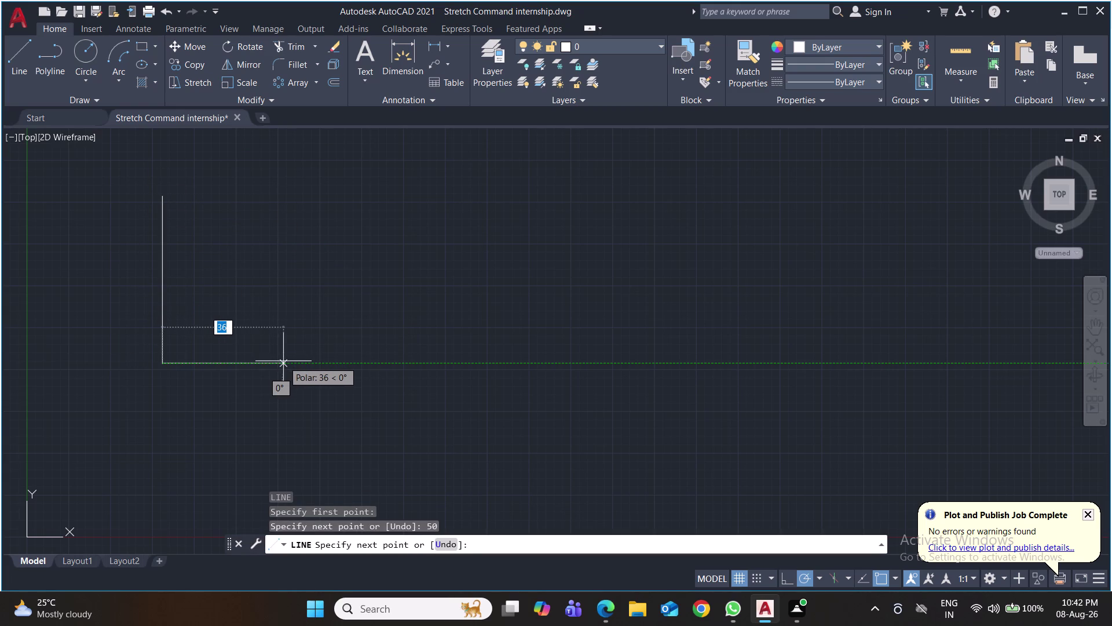
text(100)
key(Return)
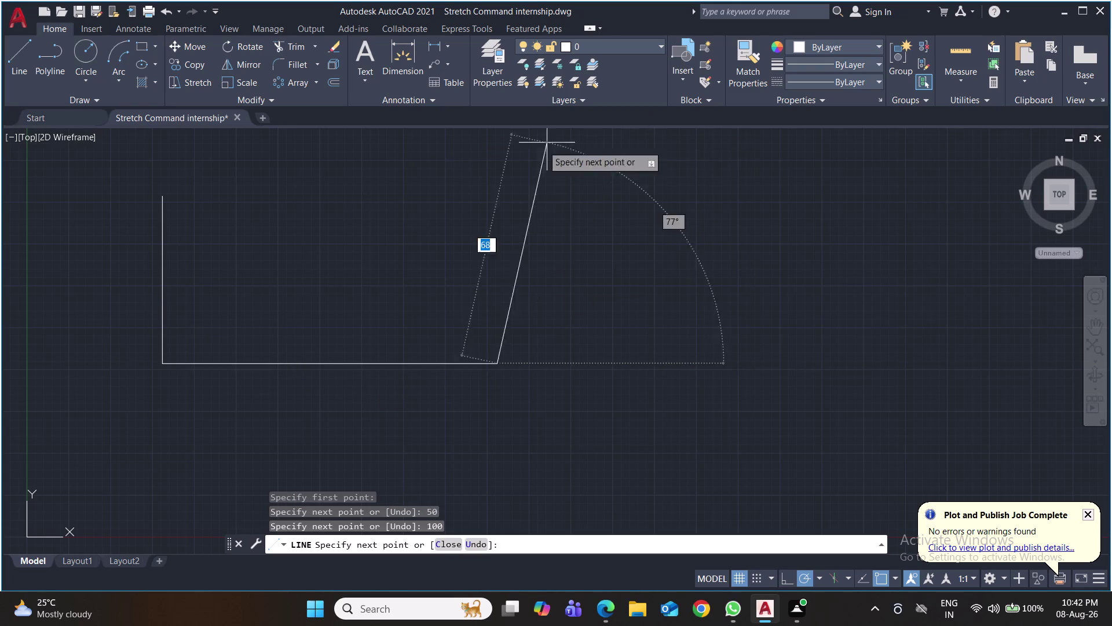
text(50)
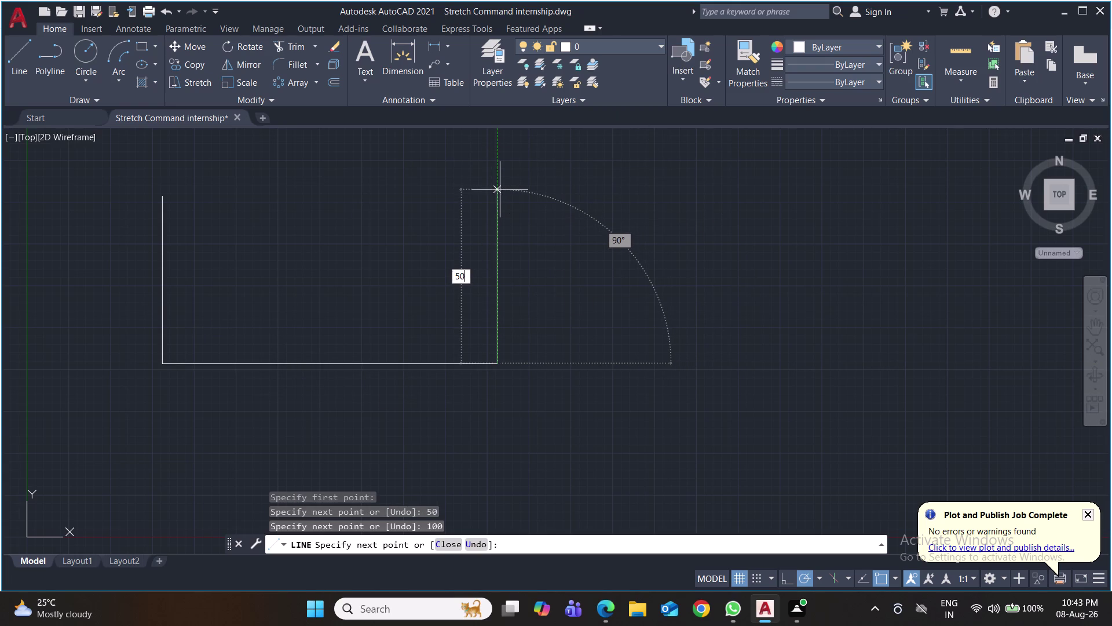
key(Return)
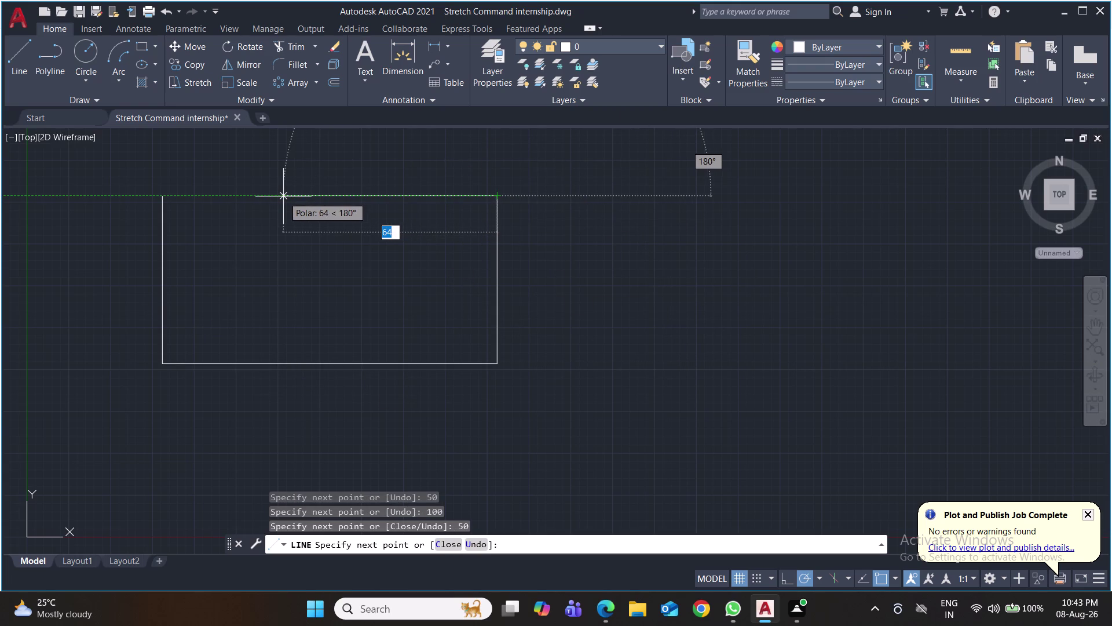
text(100)
key(Return)
key(Return)
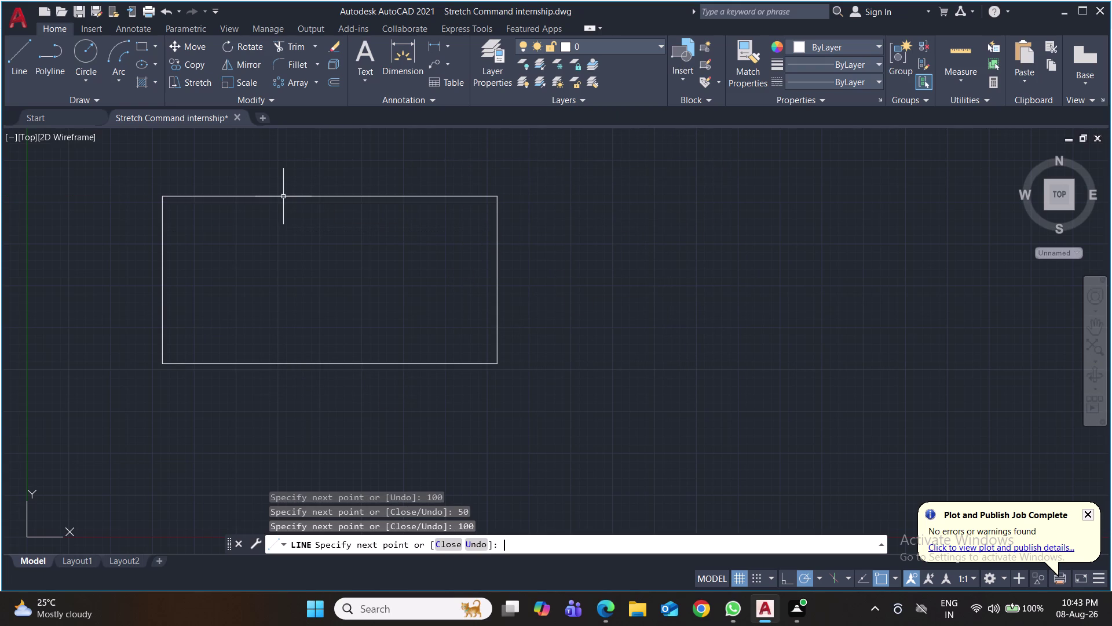
key(ctrl+s)
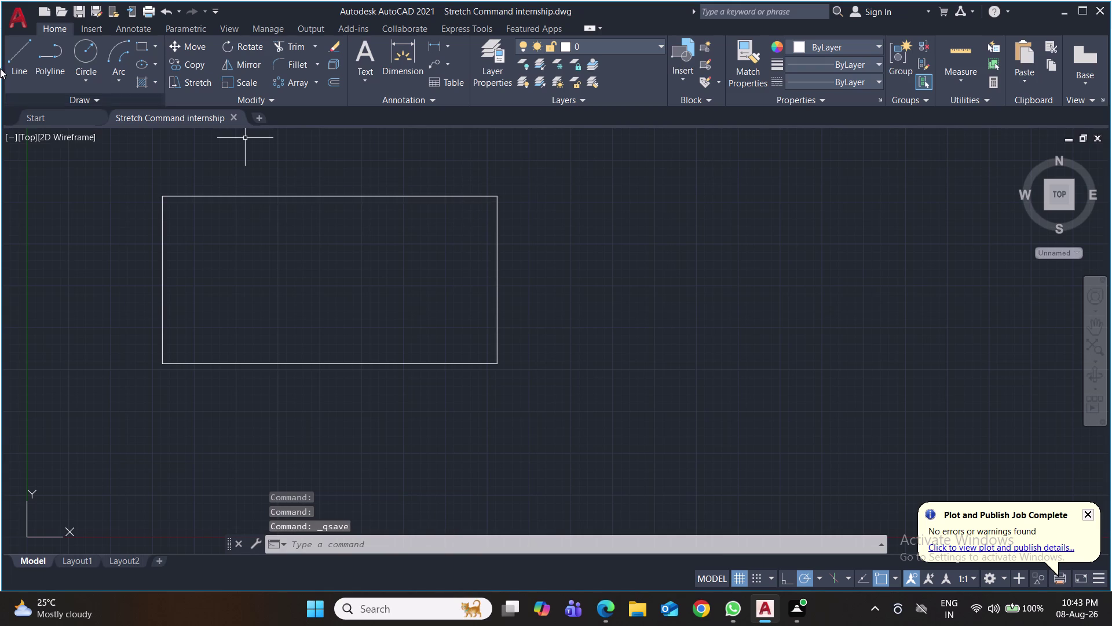
click(436, 43)
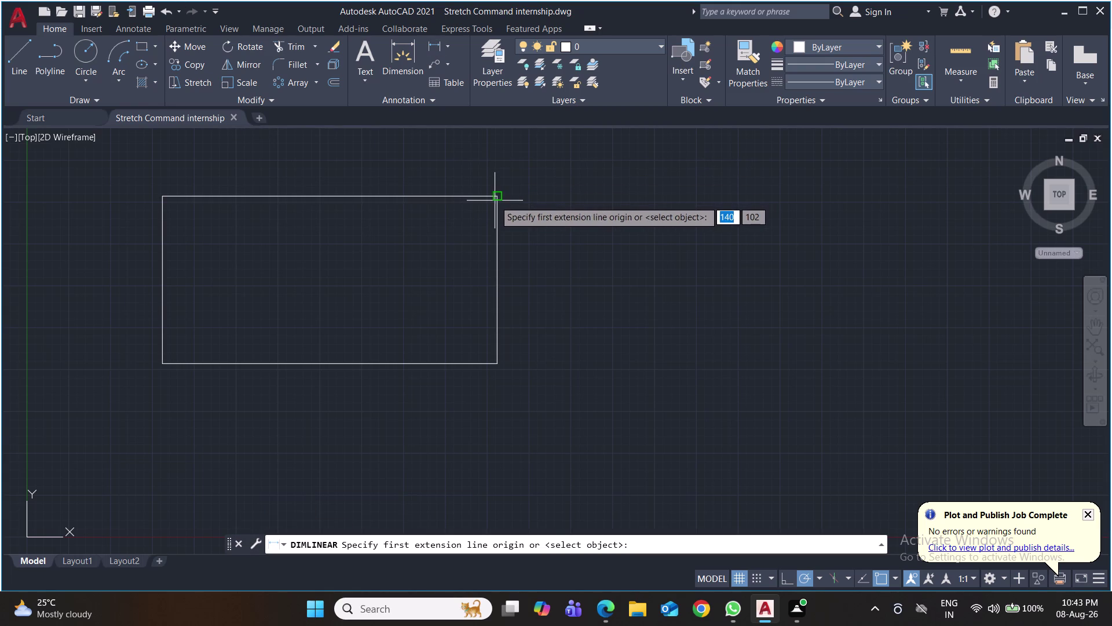
Dimension the four-line rectangle with 50 on its right and 100 below, then save.
click(495, 201)
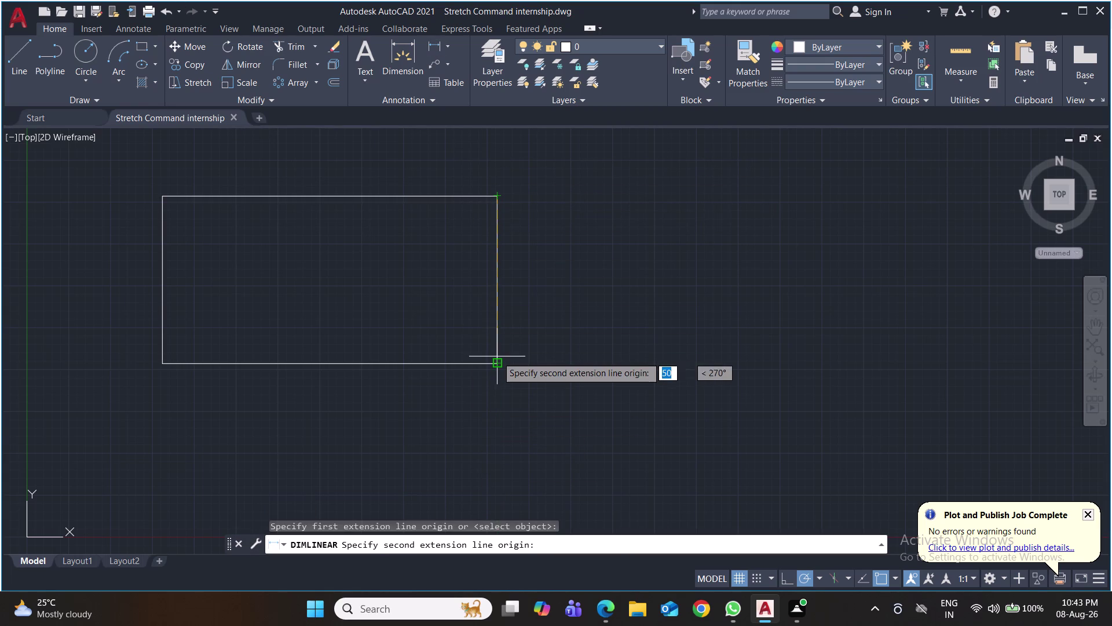
click(498, 362)
click(523, 354)
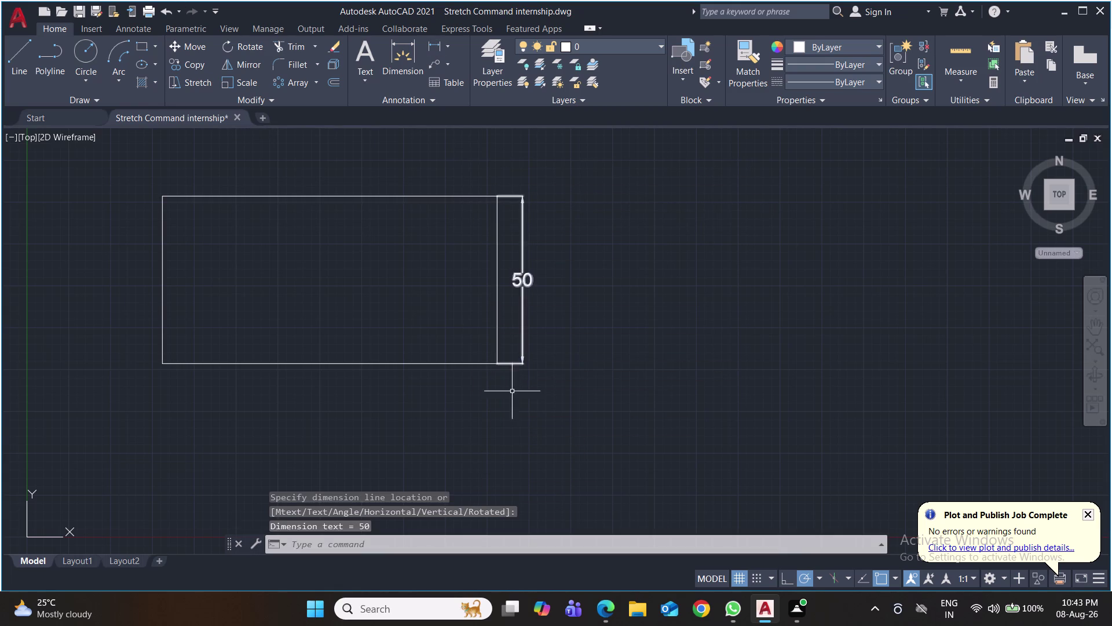
key(space)
click(495, 362)
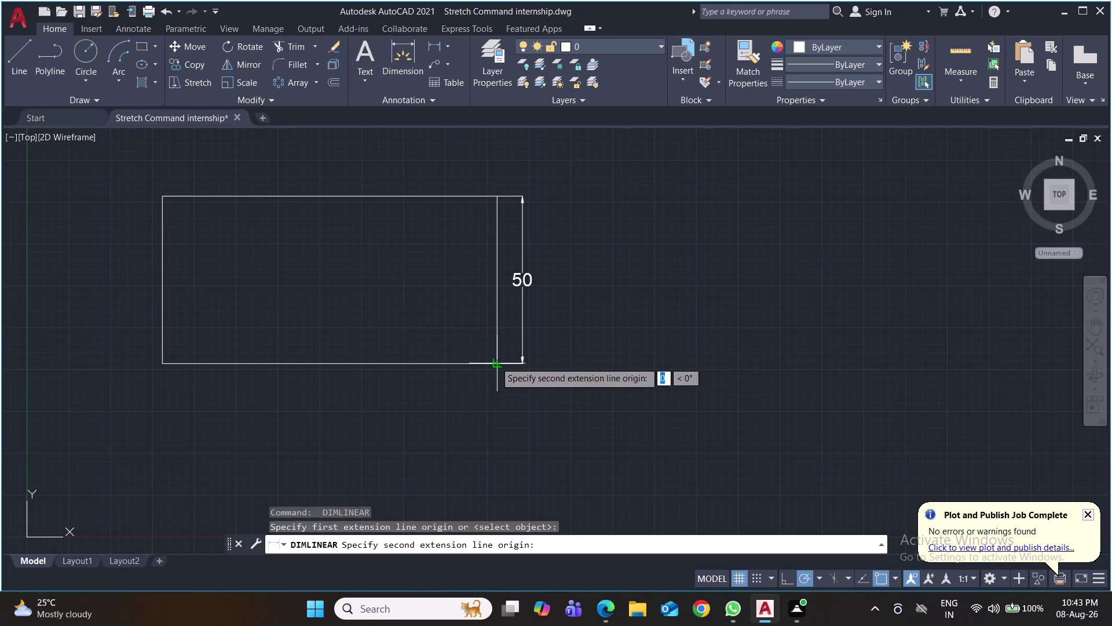
click(162, 364)
click(170, 397)
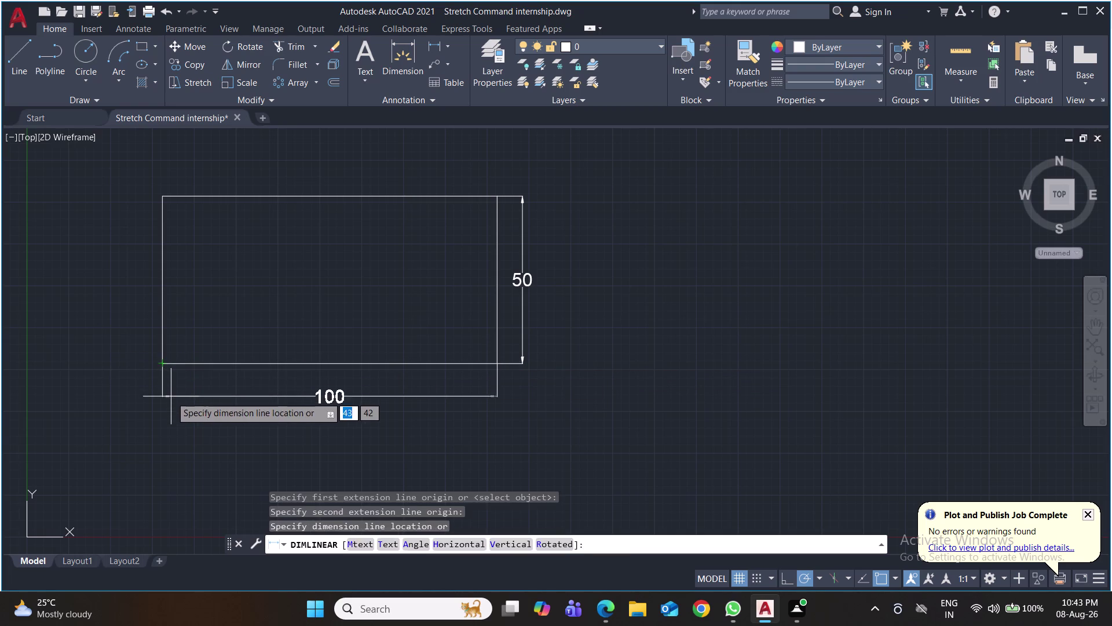
key(ctrl+s)
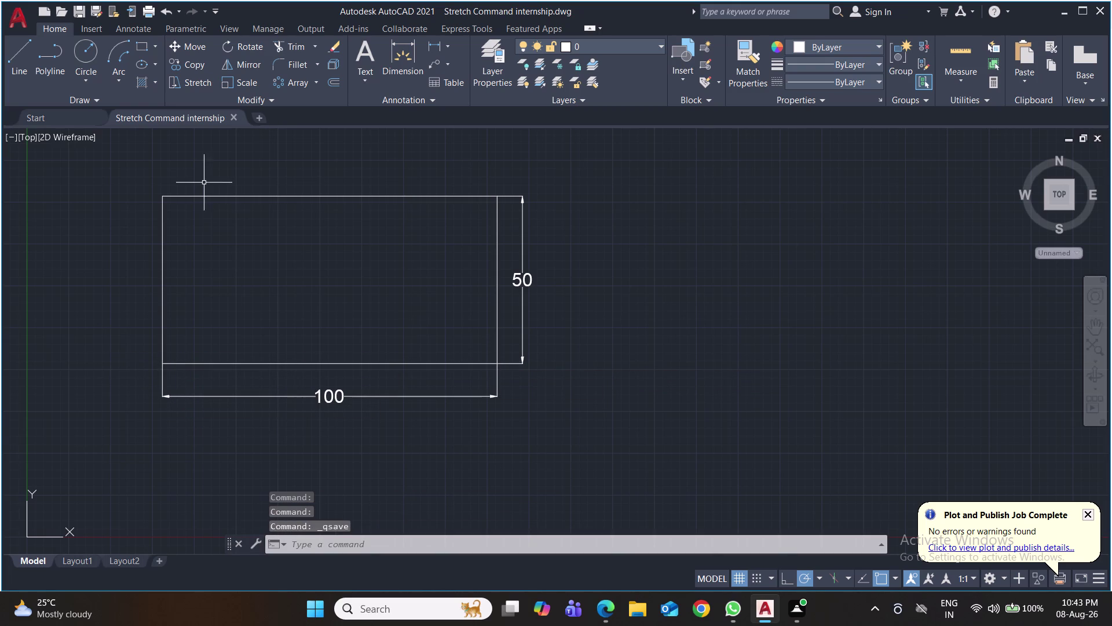
key(s)
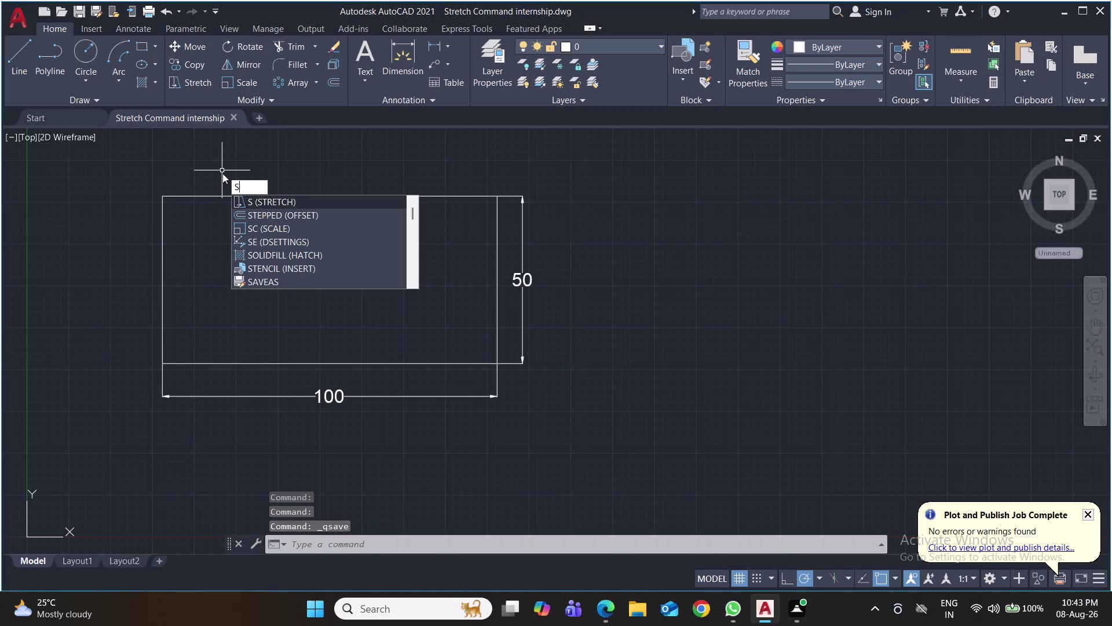
key(Return)
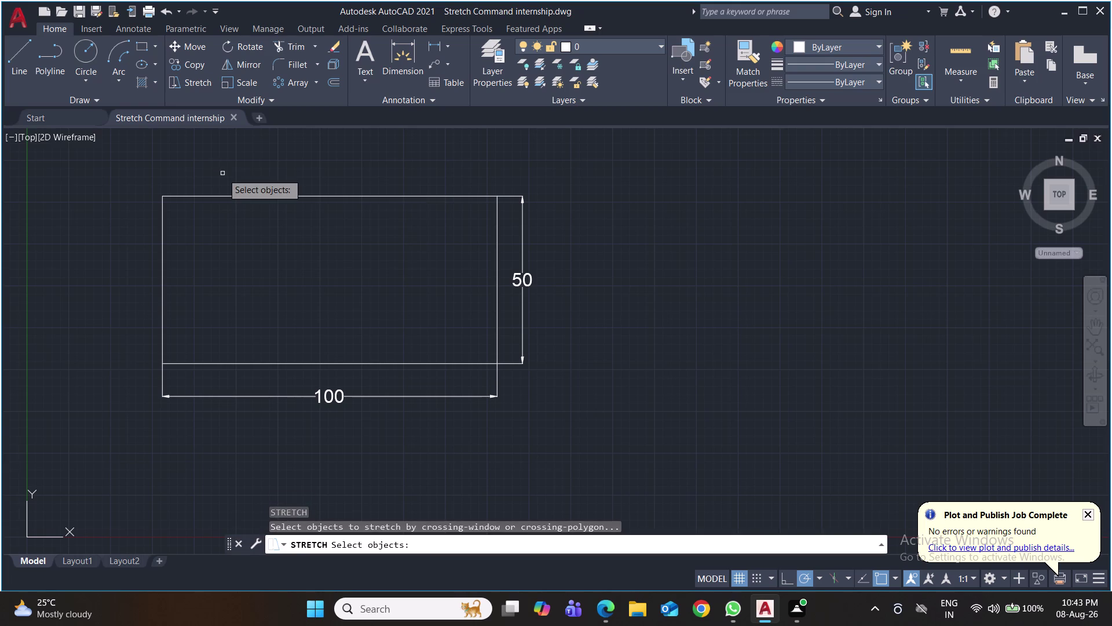
click(235, 157)
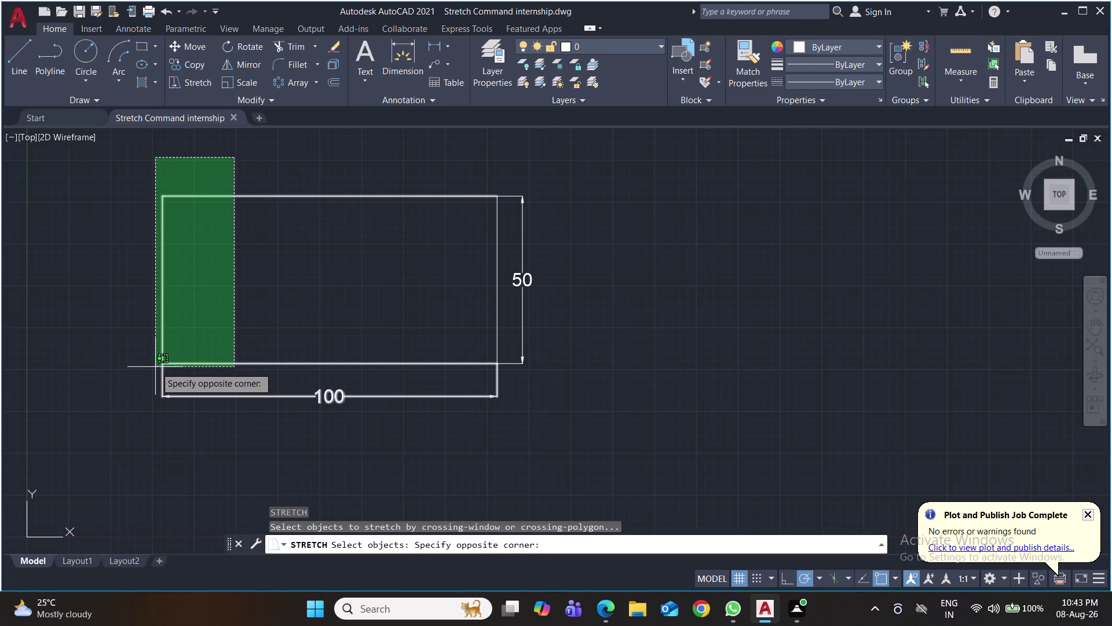
click(156, 361)
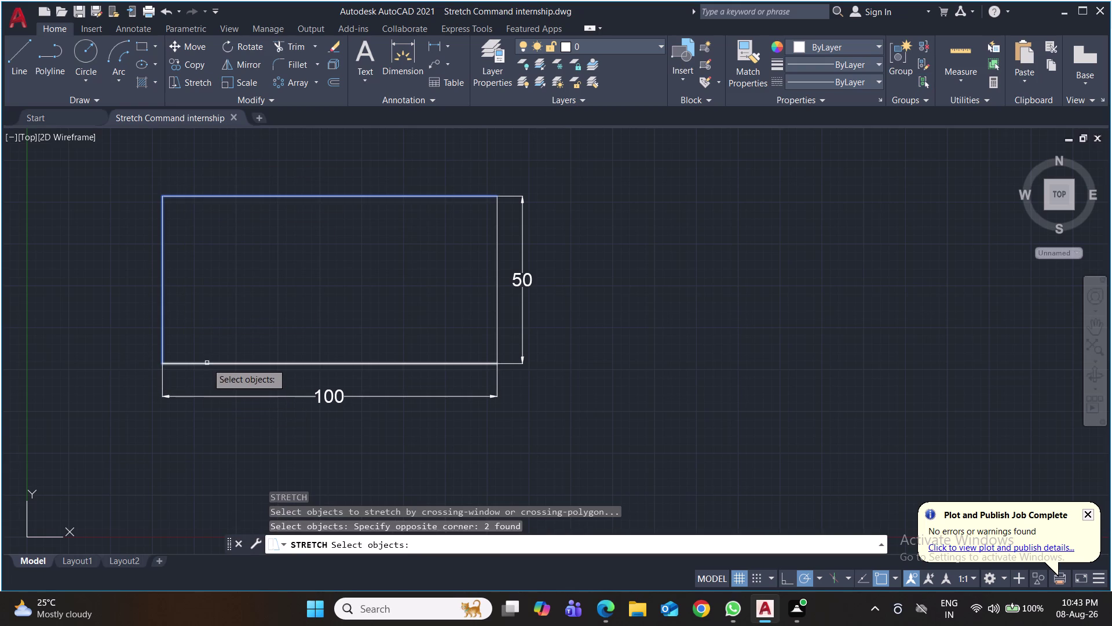
click(207, 363)
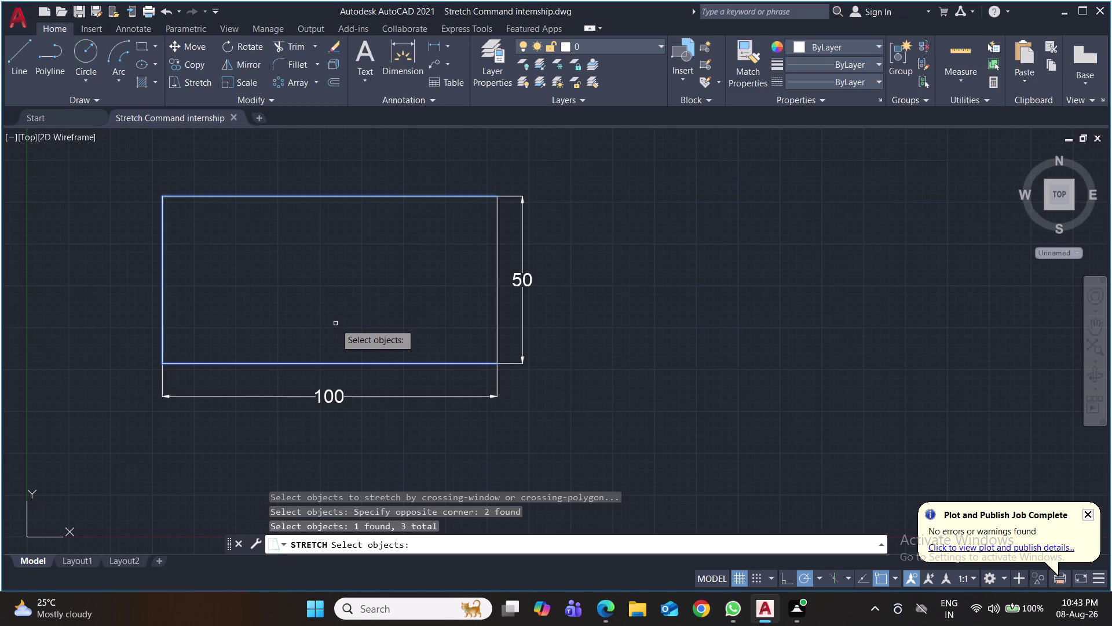
key(ctrl+s)
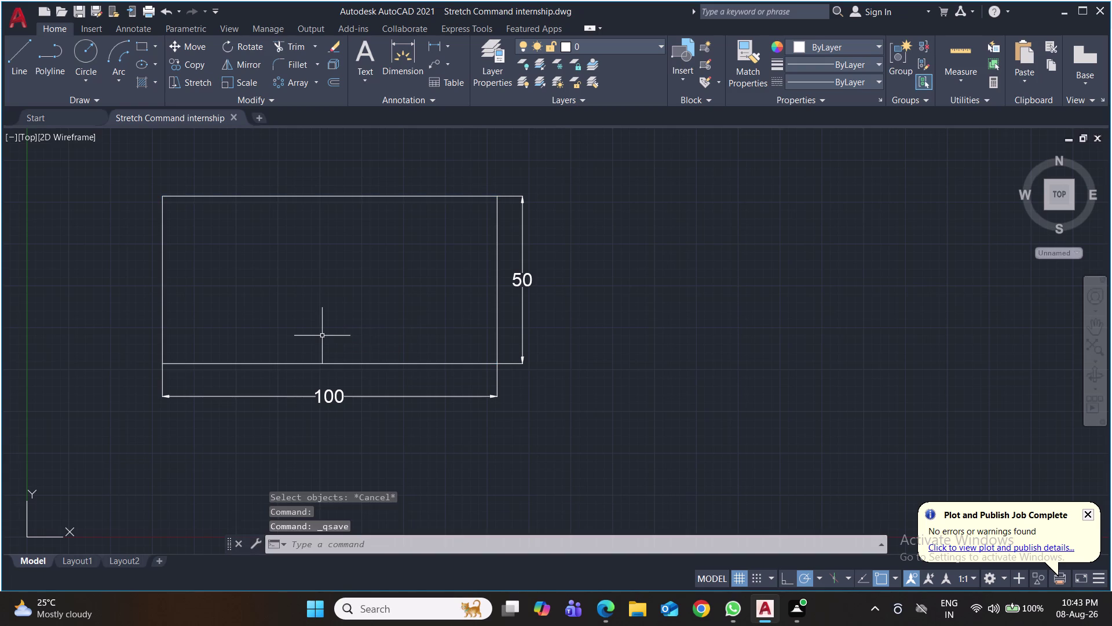
key(ctrl+s)
Copy the dimensioned 100 by 50 rectangle to a position on its right.
click(547, 174)
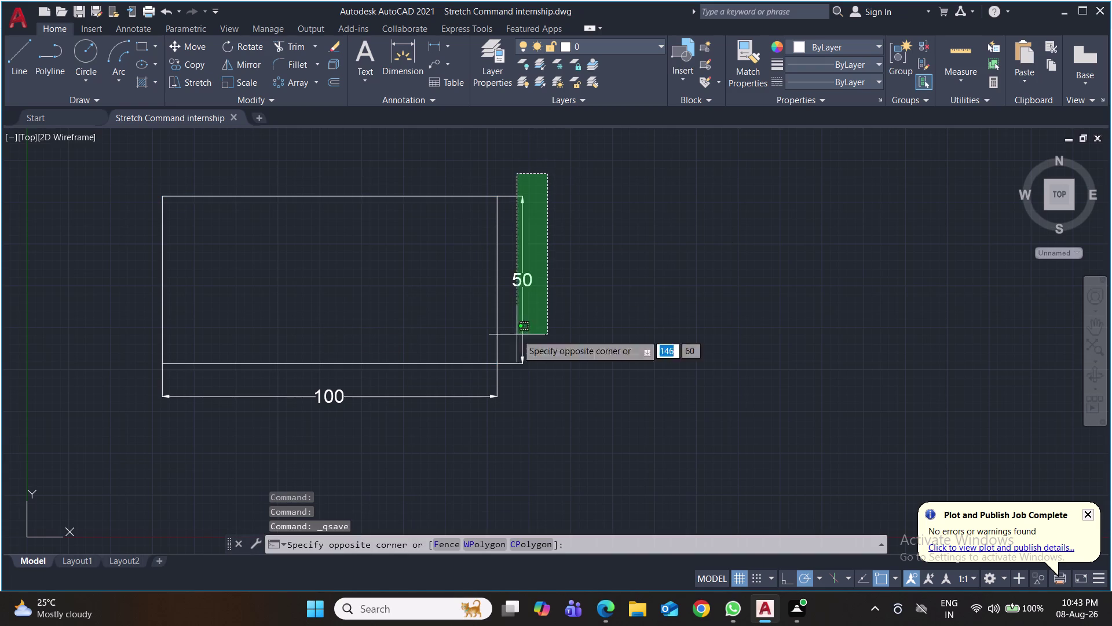
click(154, 369)
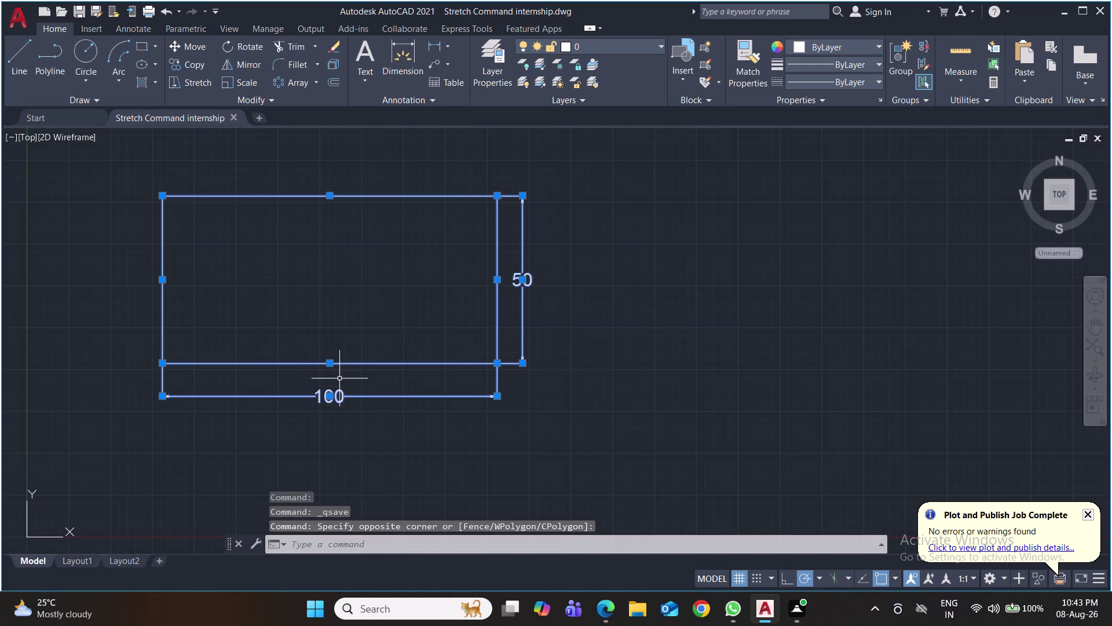
key(c)
key(o)
key(Return)
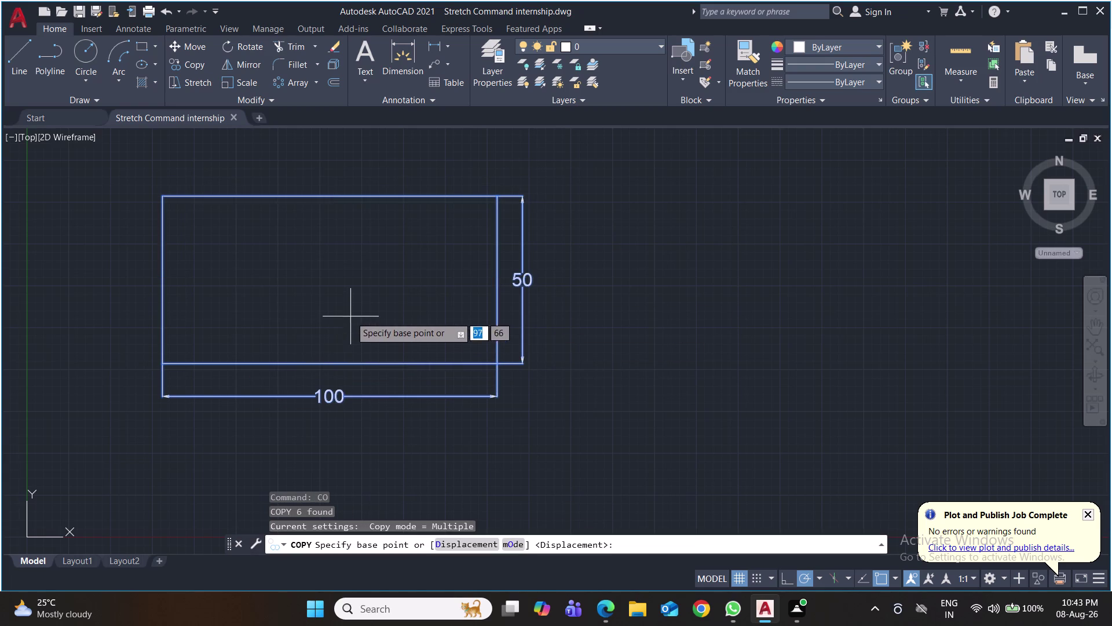
click(351, 317)
middle_drag(812, 330, 562, 301)
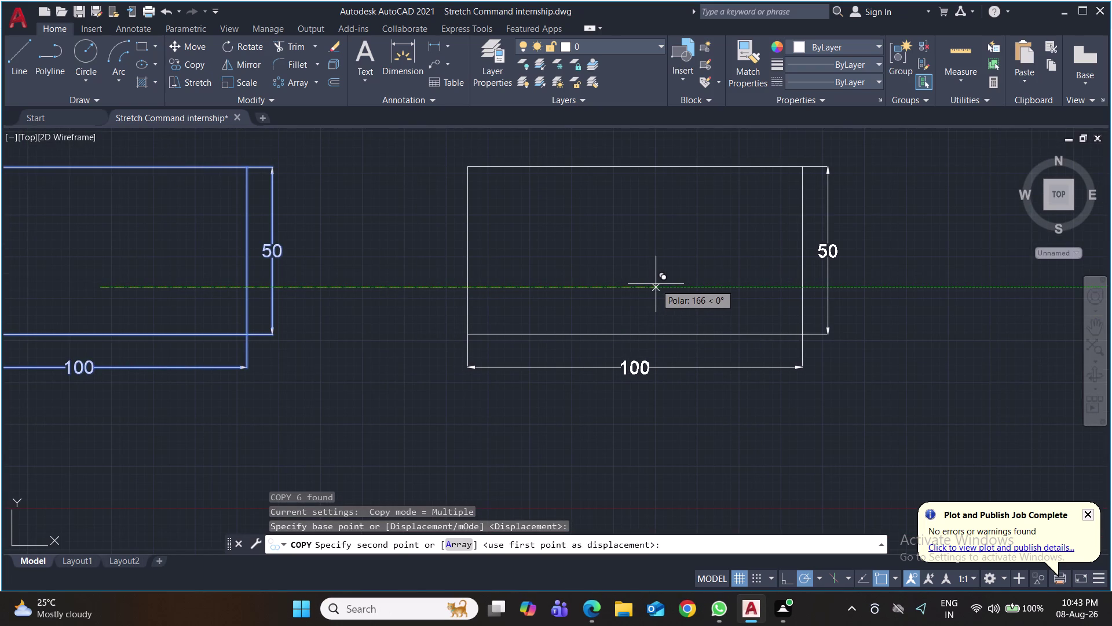
click(673, 285)
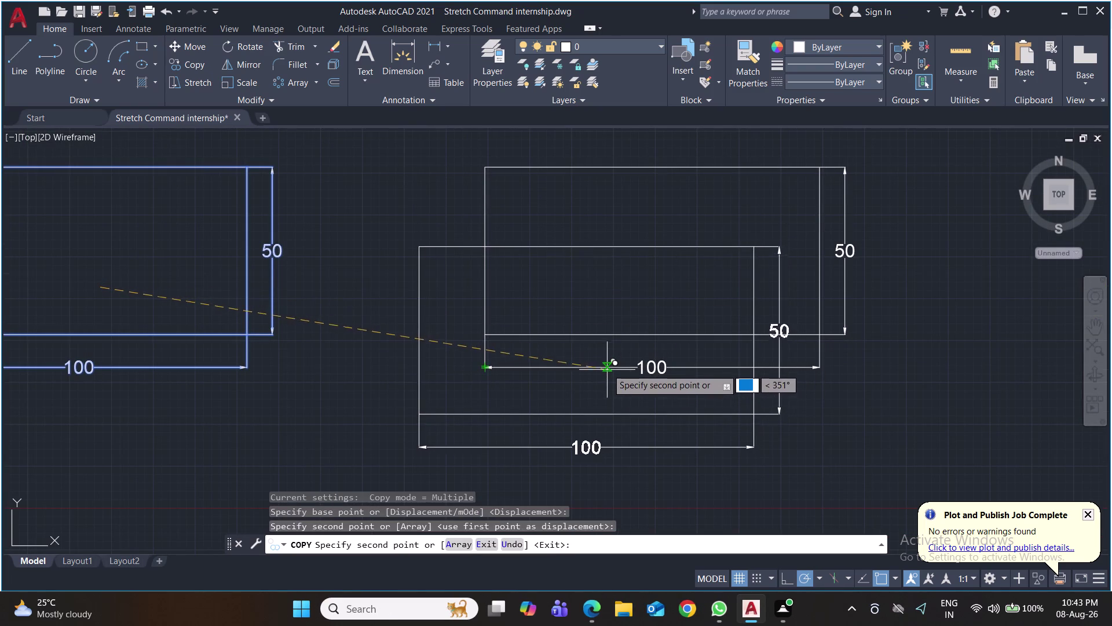
key(Return)
key(l)
key(Return)
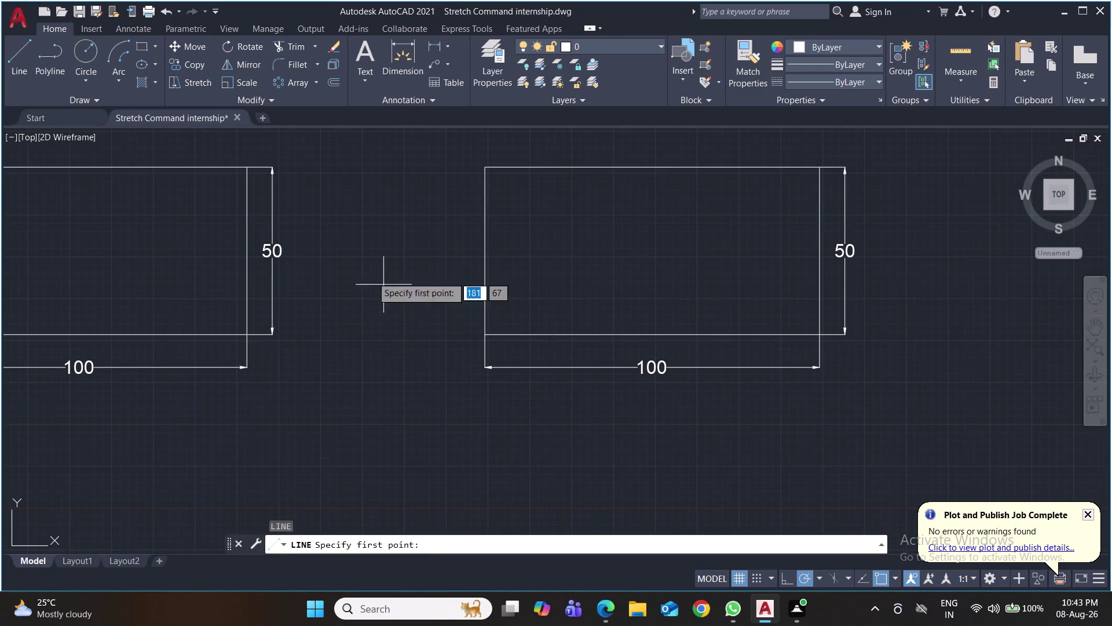
Draw a 3-unit line between the rectangles, then delete it.
click(357, 251)
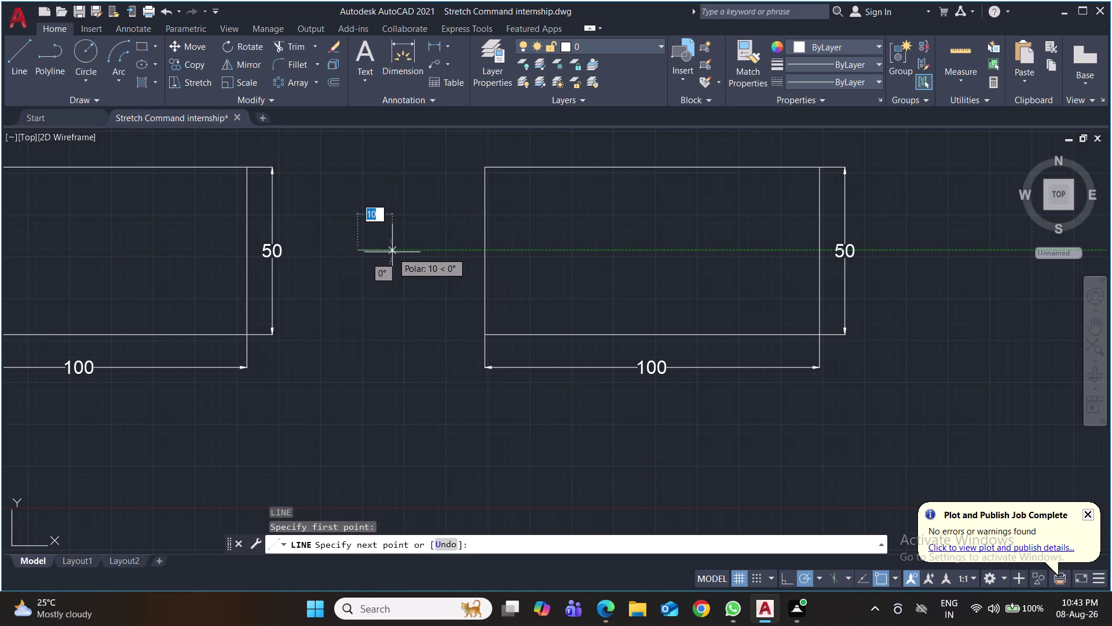
key(3)
key(Return)
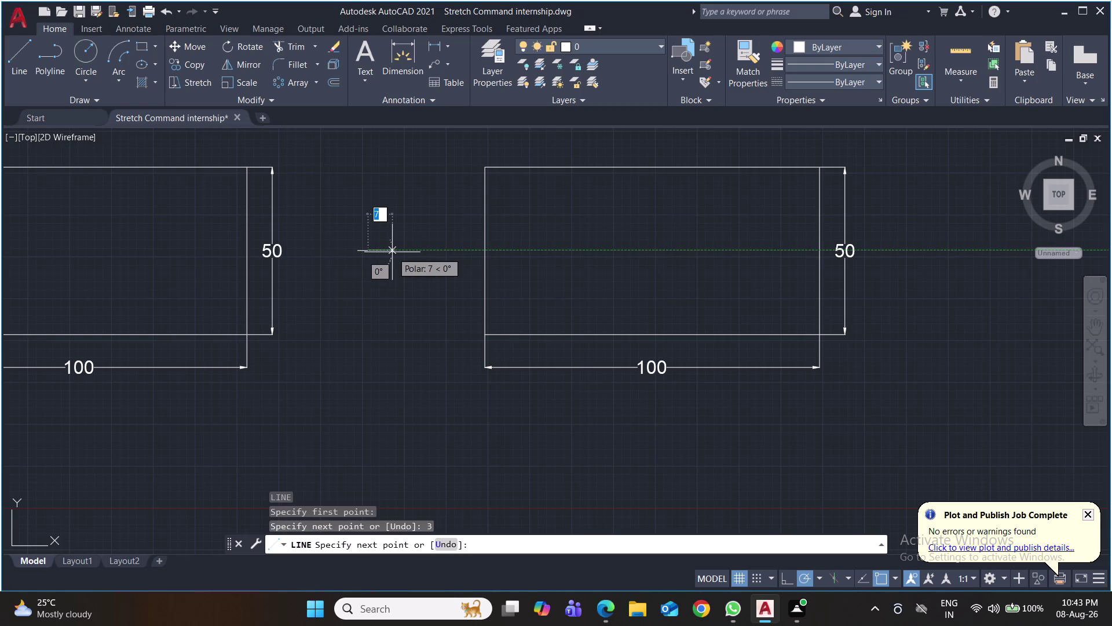
key(Return)
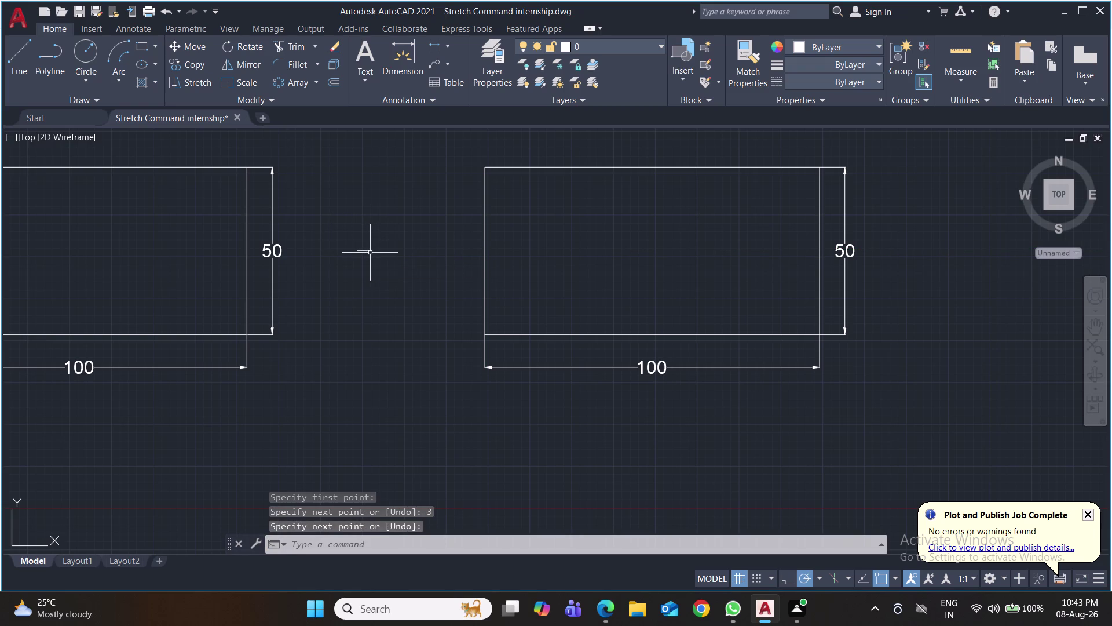
click(366, 251)
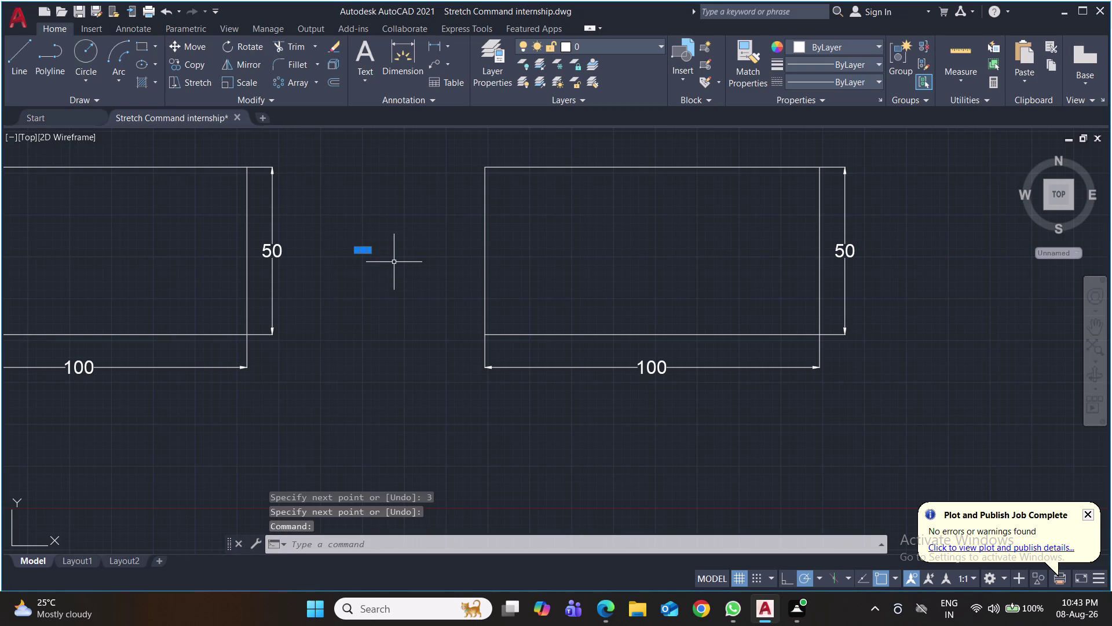
key(Delete)
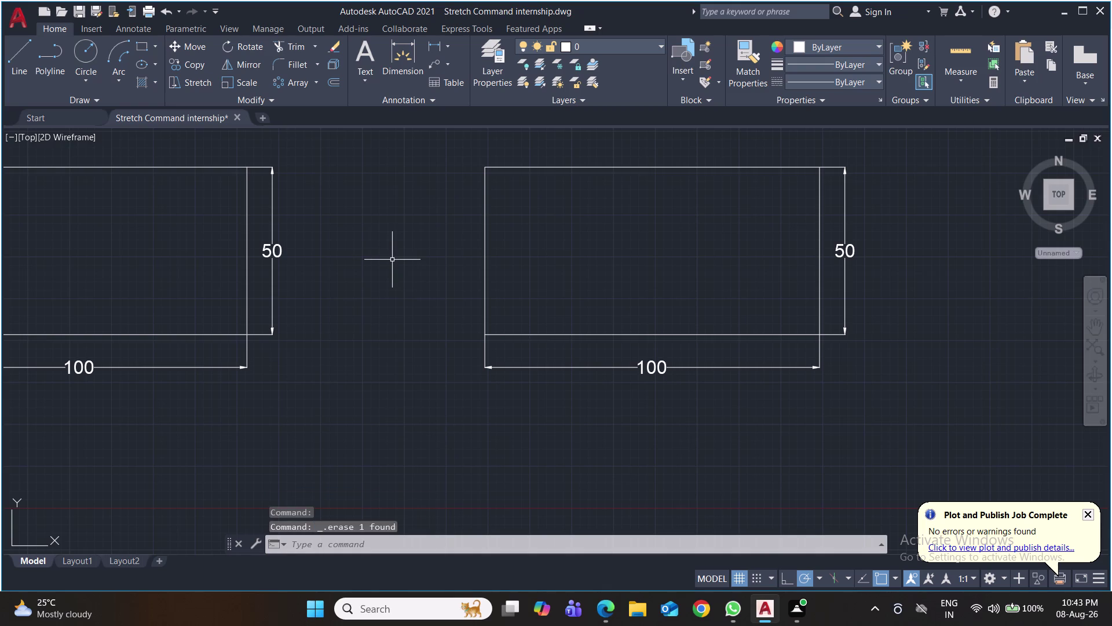
Draw a 5-unit horizontal line in the gap between the rectangles.
key(l)
key(Return)
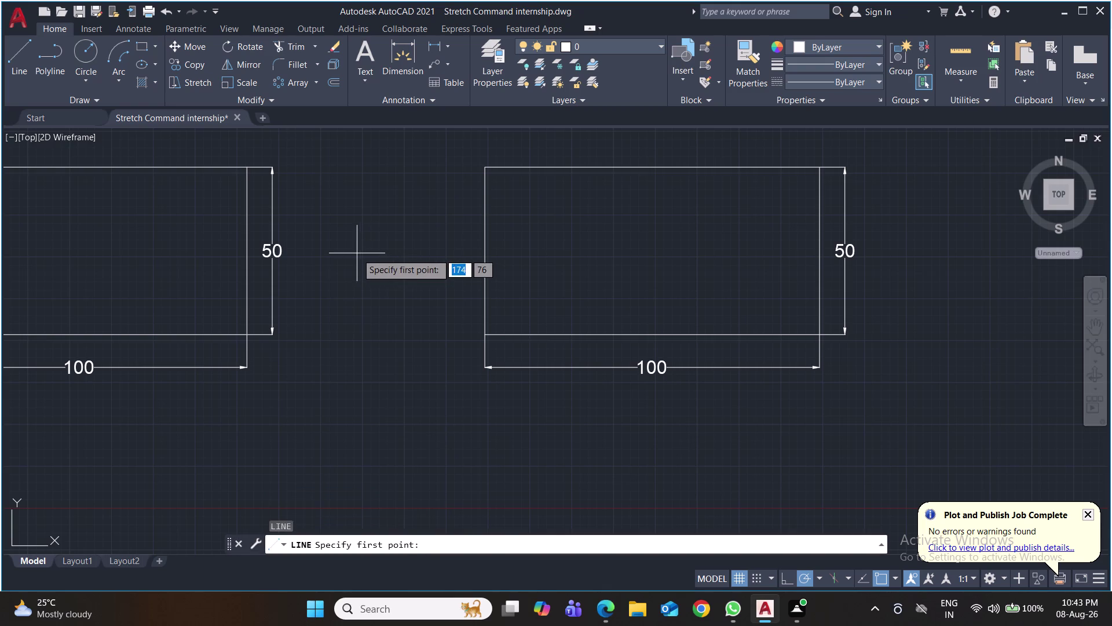
click(356, 249)
key(5)
key(Return)
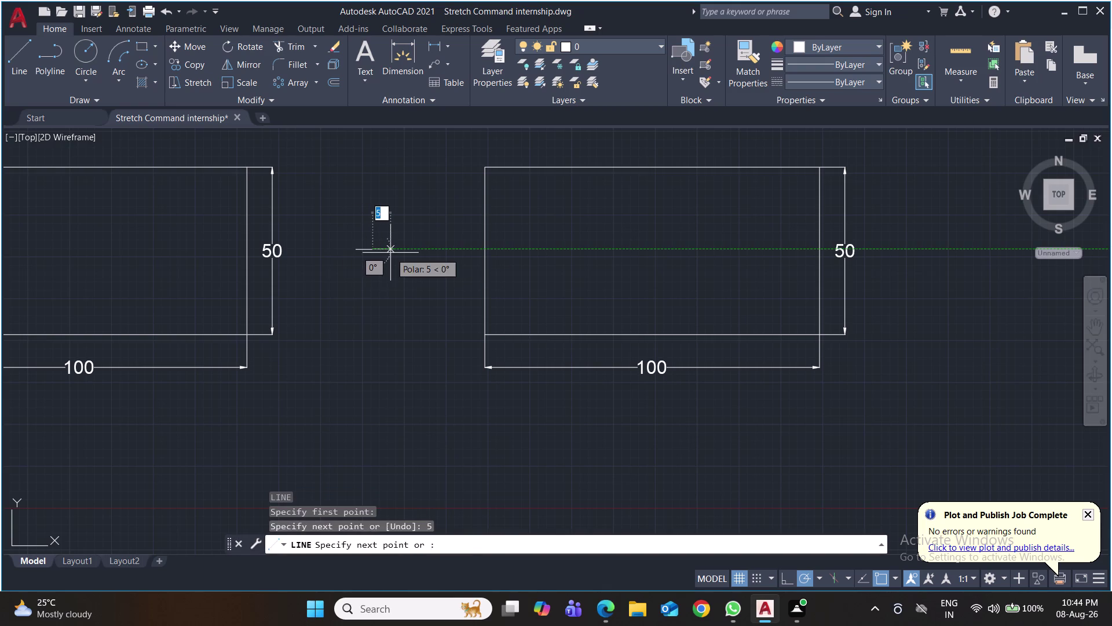
key(Return)
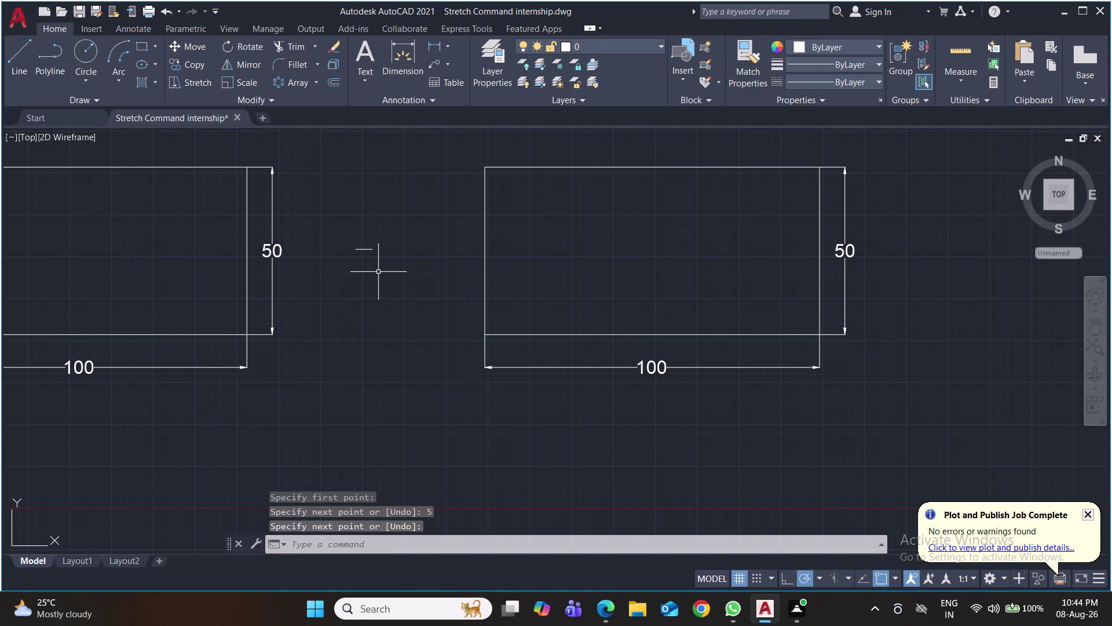
Offset the short line 3 units downward to form an equals sign, and save.
key(o)
key(Return)
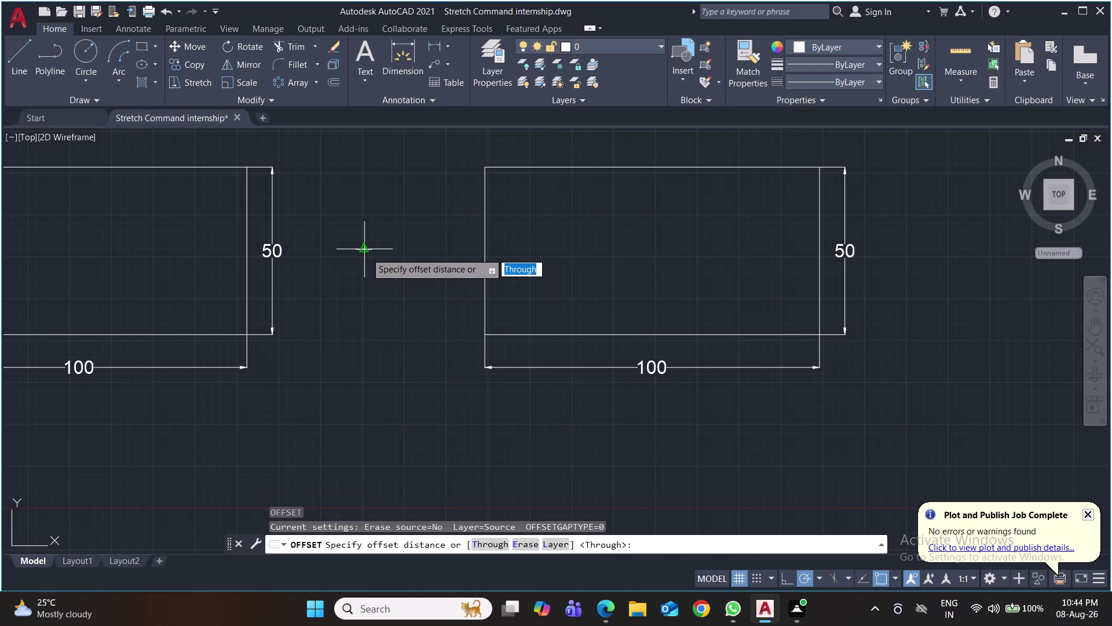
click(366, 251)
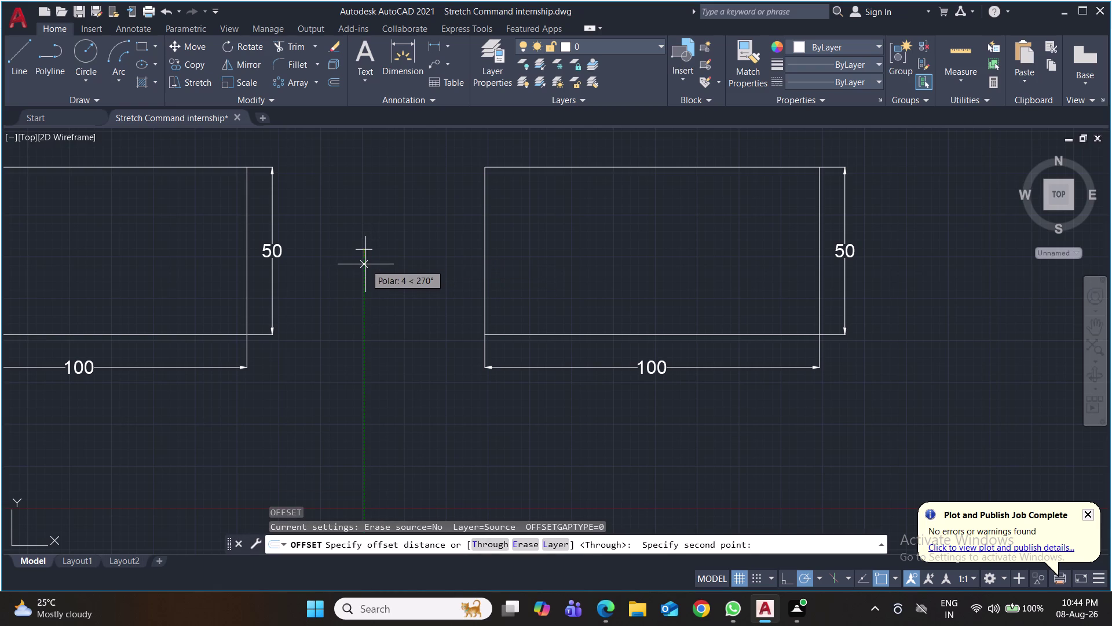
key(3)
key(Return)
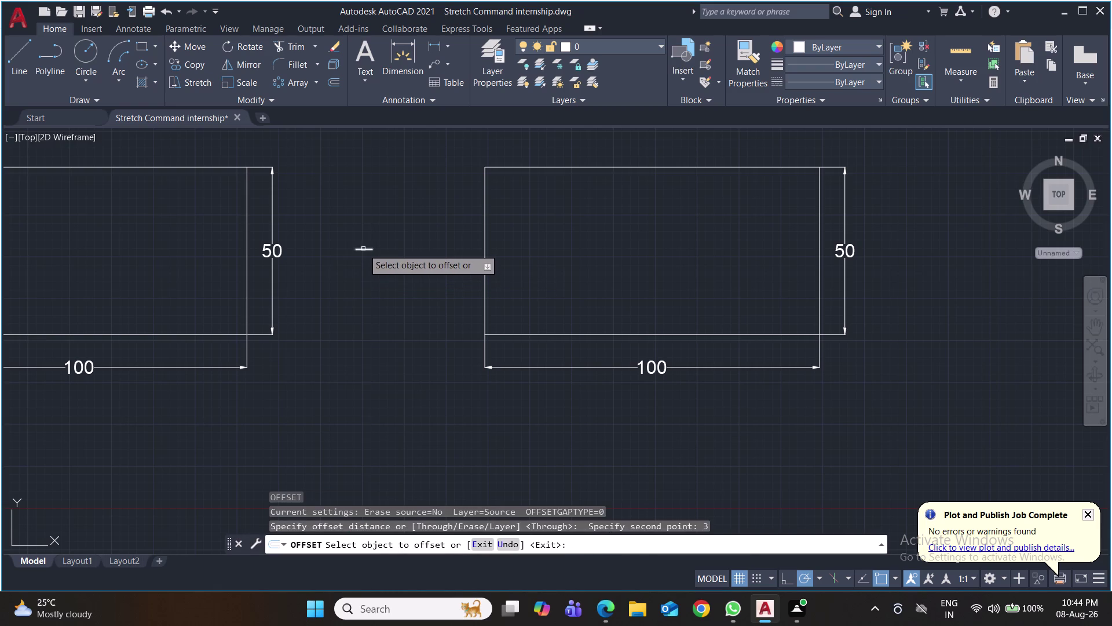
click(364, 248)
click(363, 268)
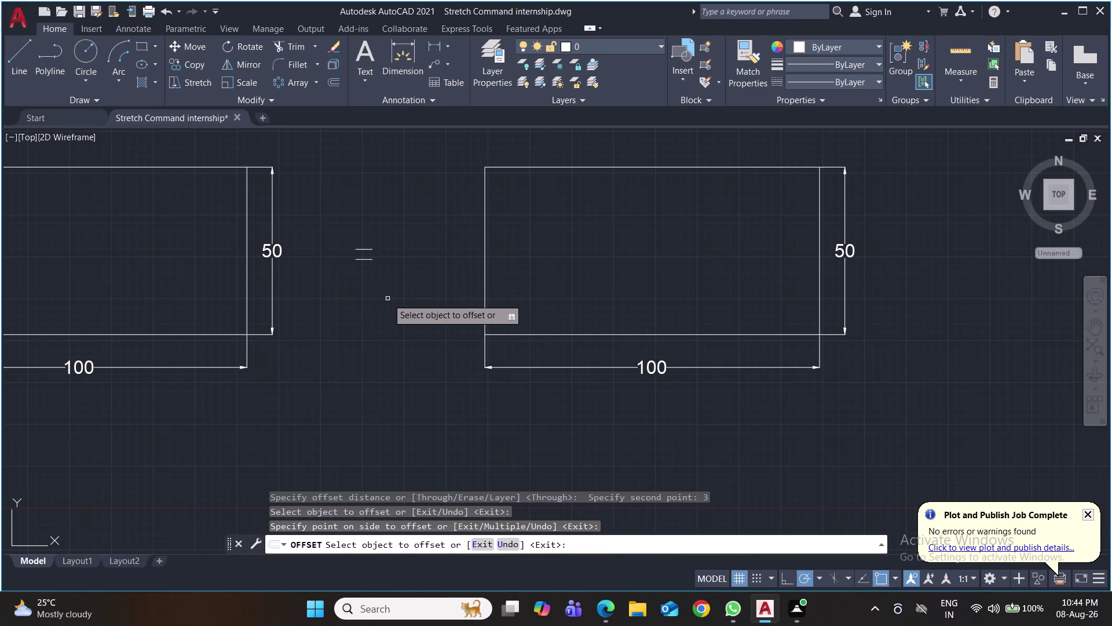
key(ctrl+s)
Start stretching the copied rectangle with a crossing selection and a base point.
scroll(down, 3)
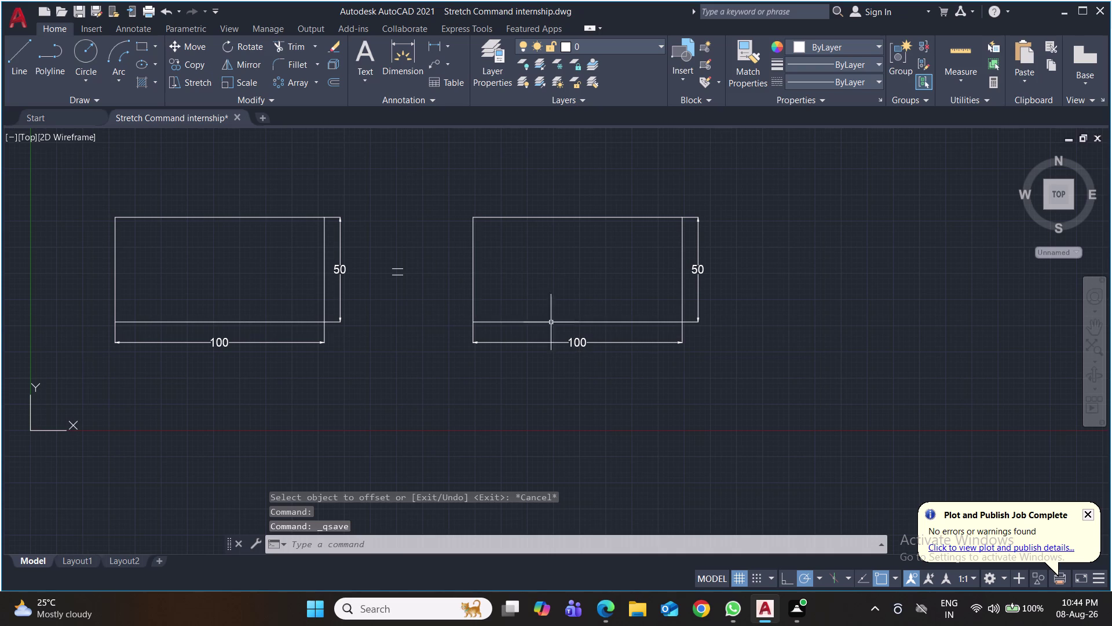
key(s)
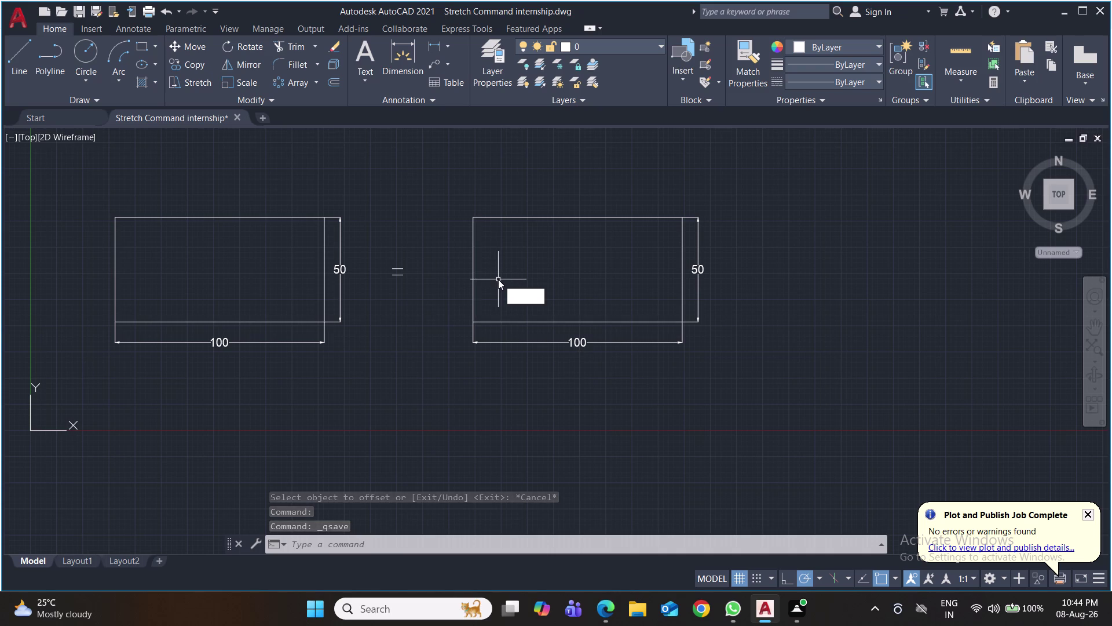
key(Return)
click(537, 193)
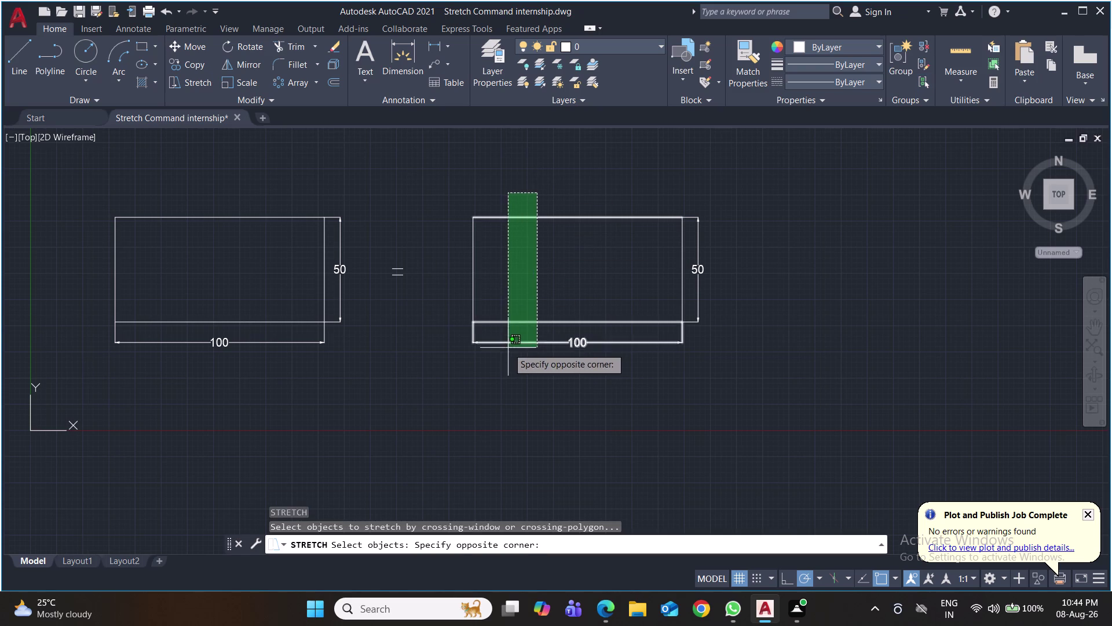
click(495, 327)
click(473, 303)
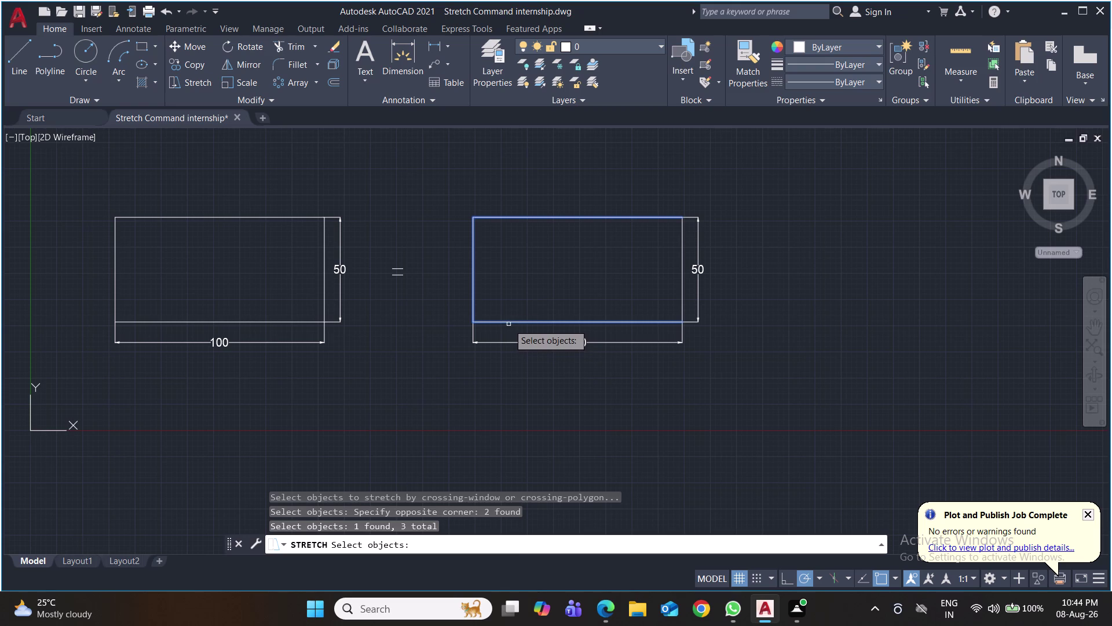
key(Return)
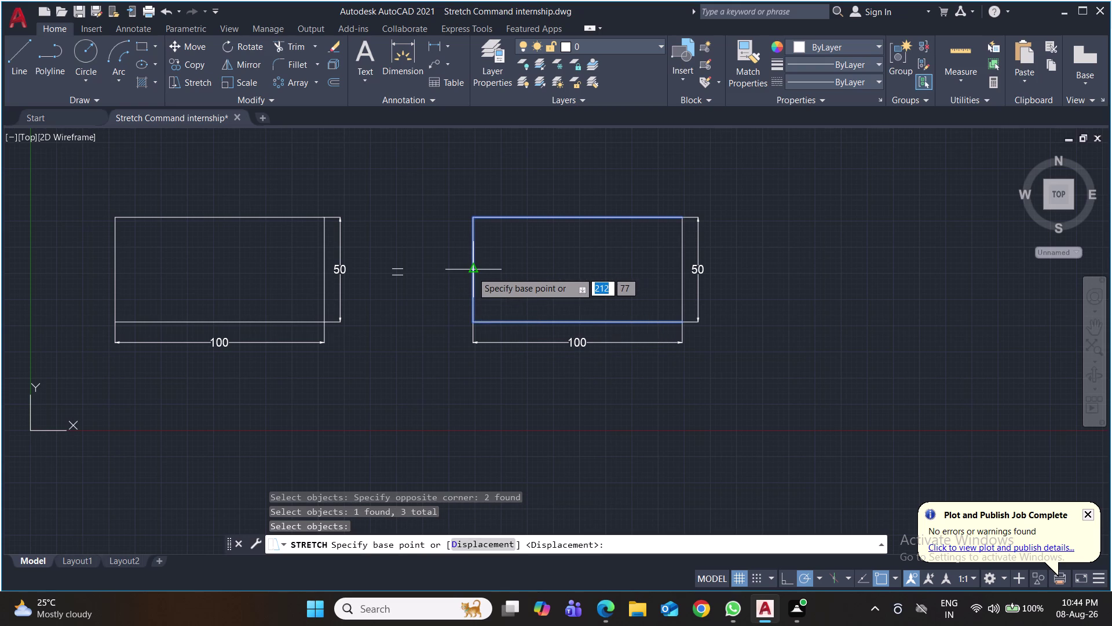
click(472, 273)
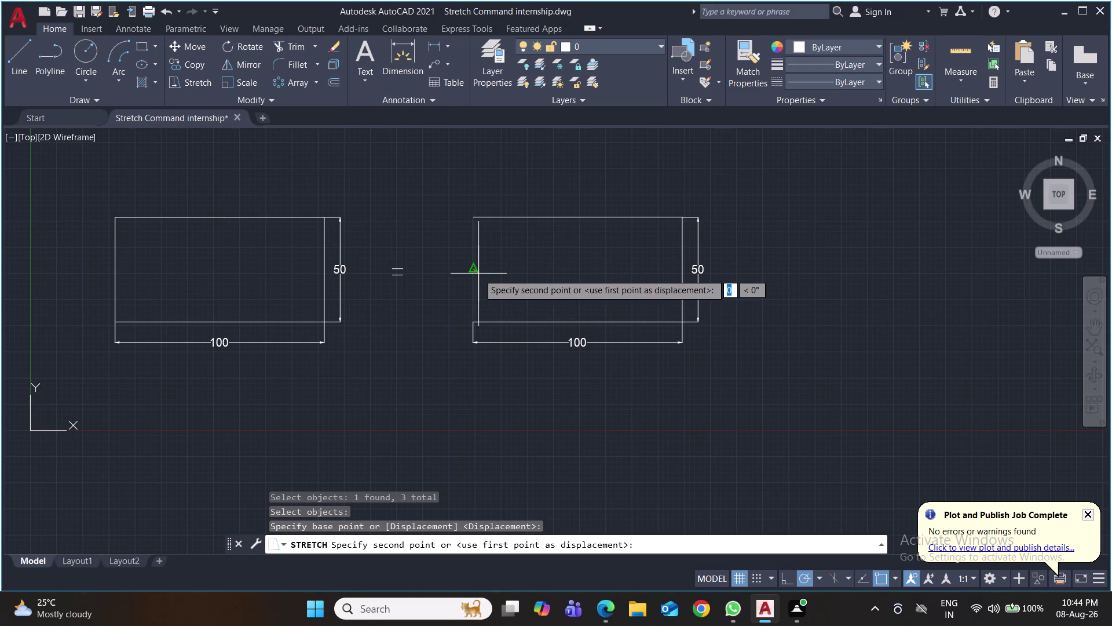
Cancel the unfinished stretch and undo it, leaving both rectangles unchanged.
key(ctrl+z)
key(ctrl+z)
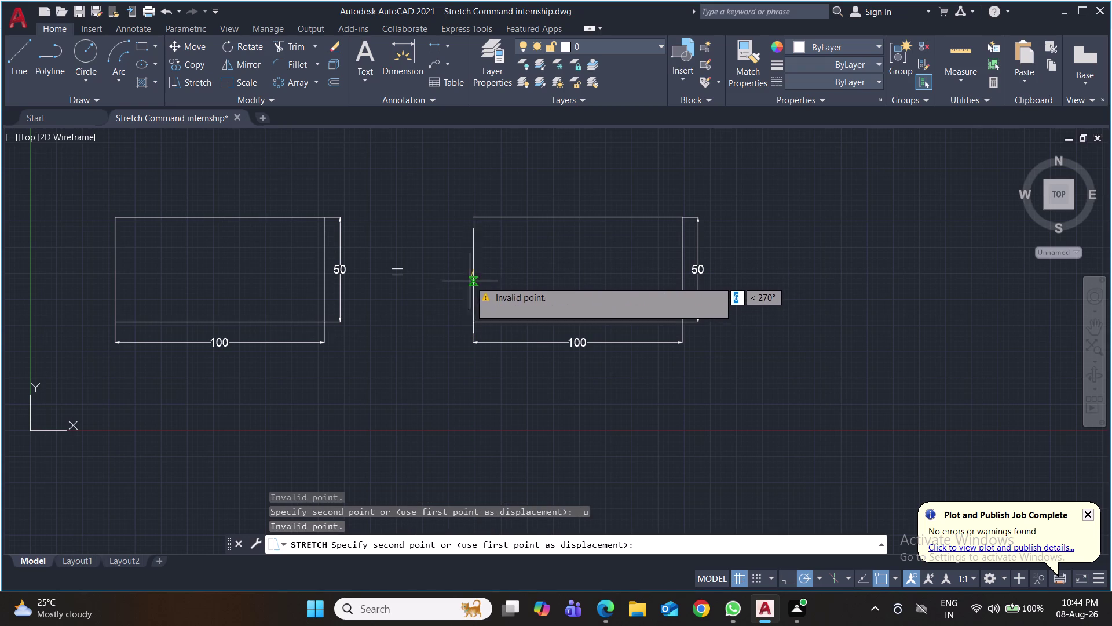
key(Escape)
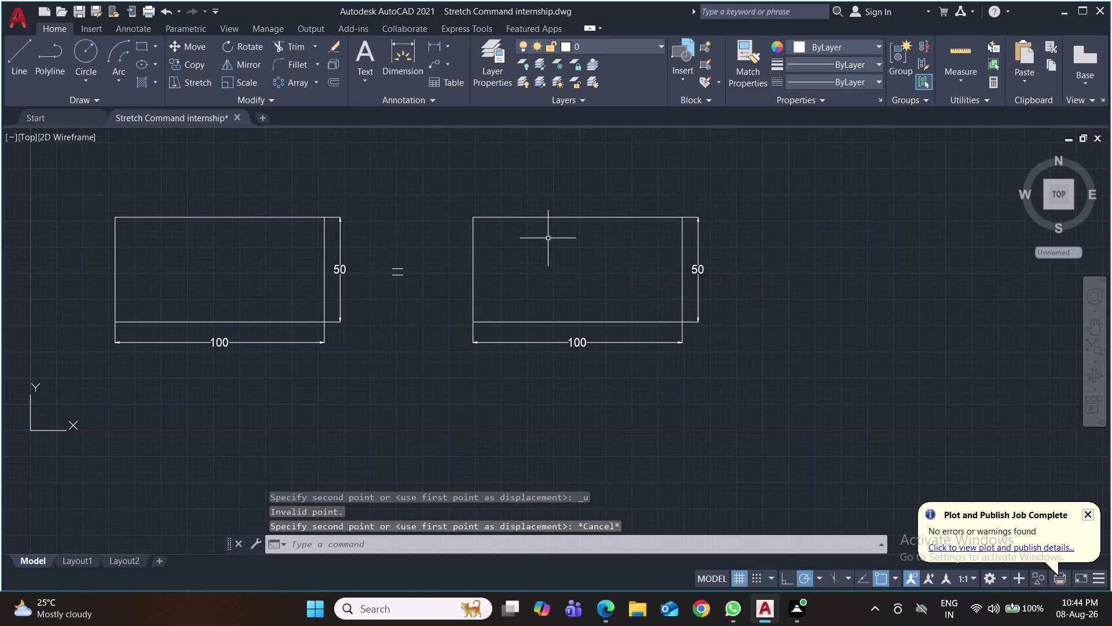
key(ctrl+z)
Undo the offset, line, stretched copy and other earlier drawing steps.
key(ctrl+z)
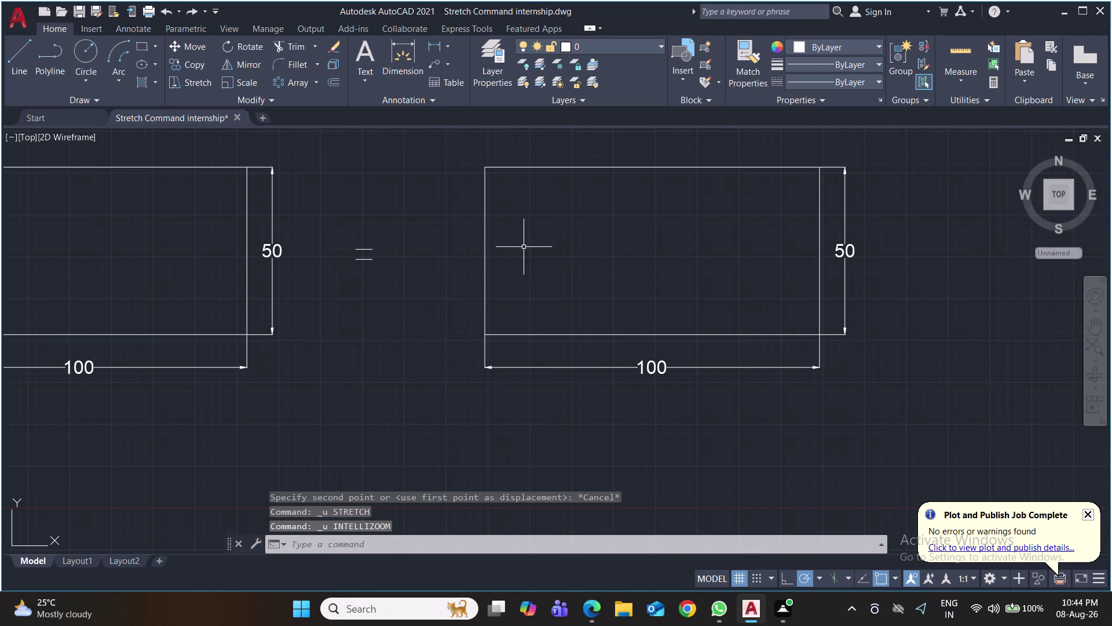
key(ctrl+z)
key(ctrl+z)
key(ctrl+z)
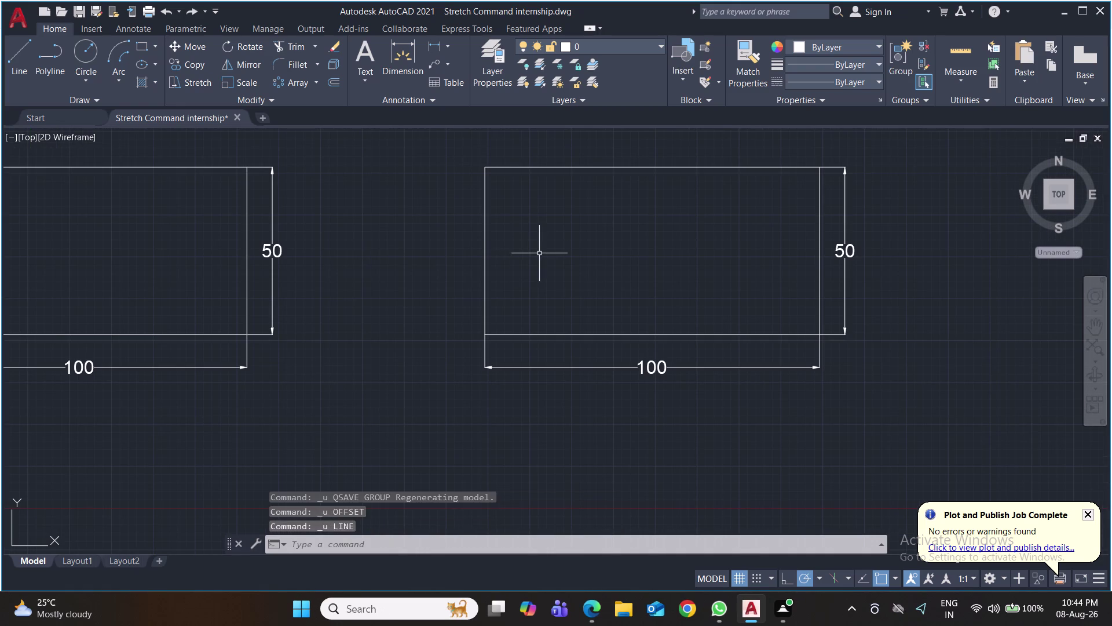
key(ctrl+z)
key(ctrl+z)
key(ctrl+z)
key(ctrl+z)
key(ctrl+z)
key(ctrl+z)
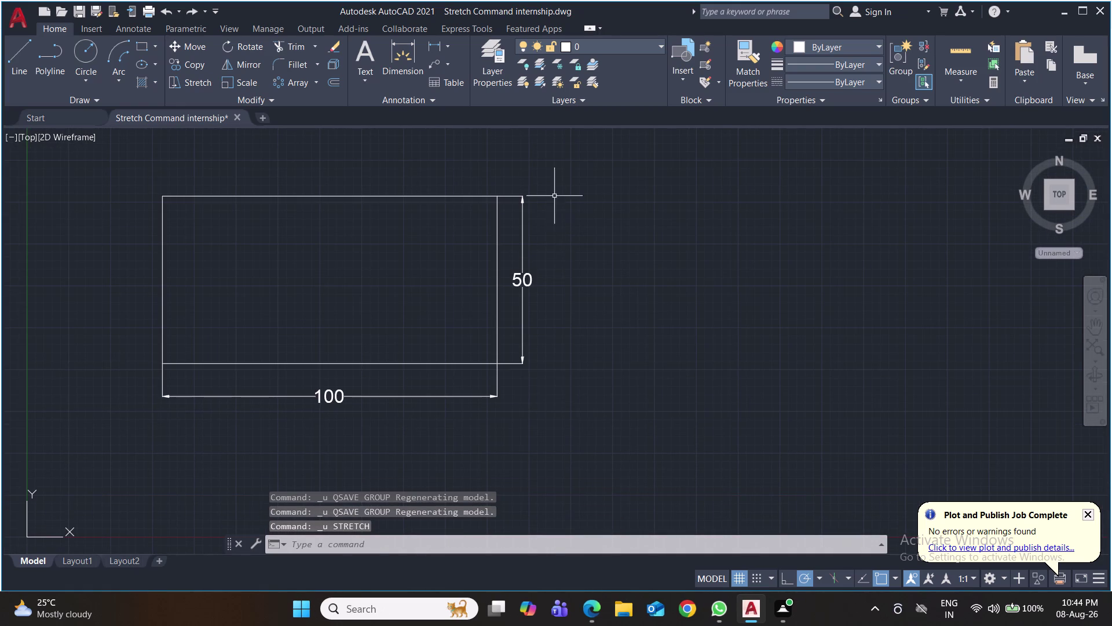
Erase the remaining rectangle, its dimensions and the leftover vertical line.
drag(553, 188, 560, 208)
click(288, 396)
key(Delete)
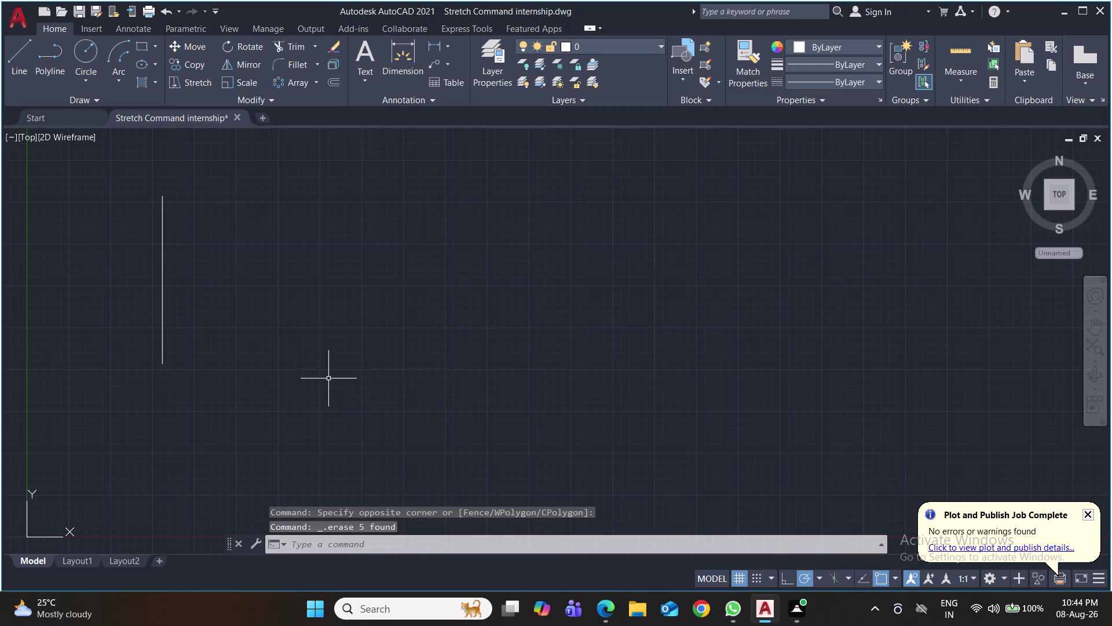
click(226, 209)
click(87, 450)
key(Delete)
scroll(down, 3)
key(r)
key(e)
key(c)
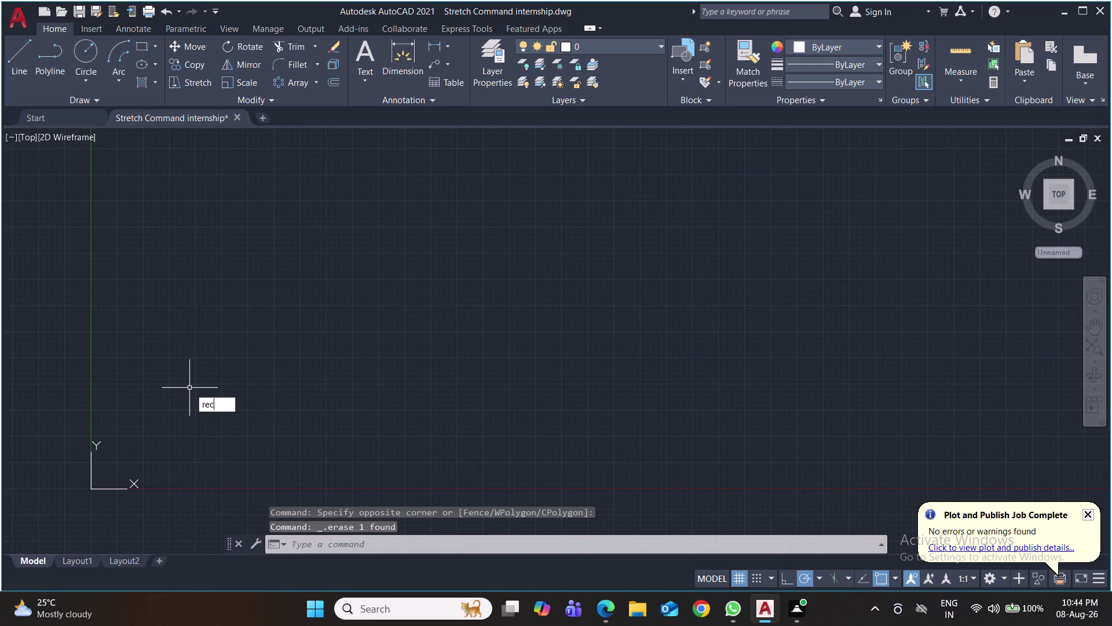
Draw a 100 by 50 rectangle using the Dimensions option, save, and select it.
key(Return)
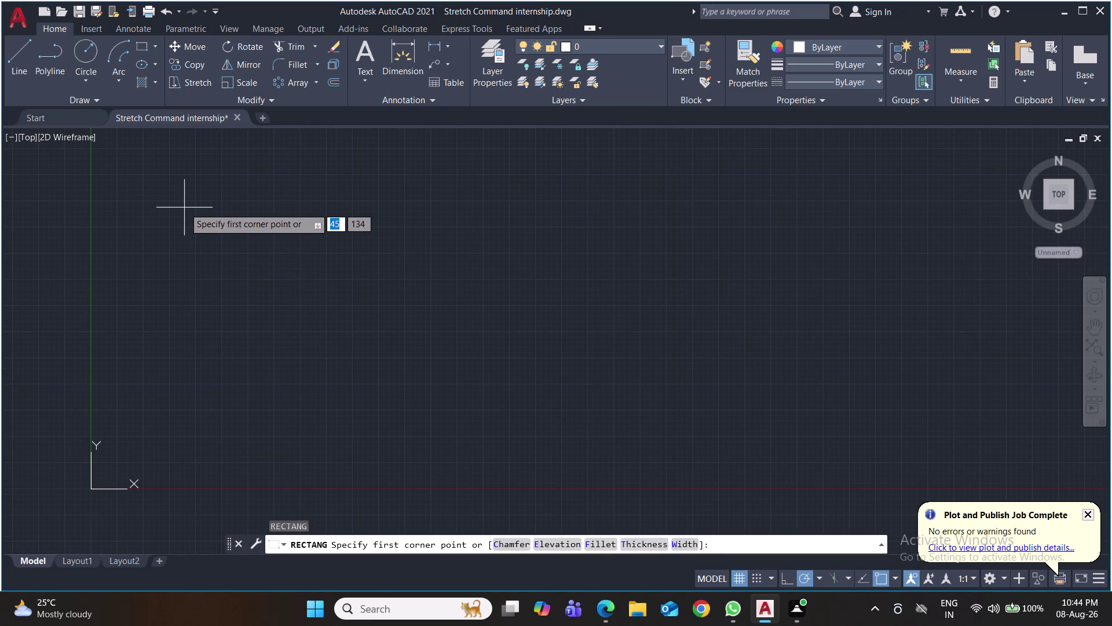
click(185, 207)
key(d)
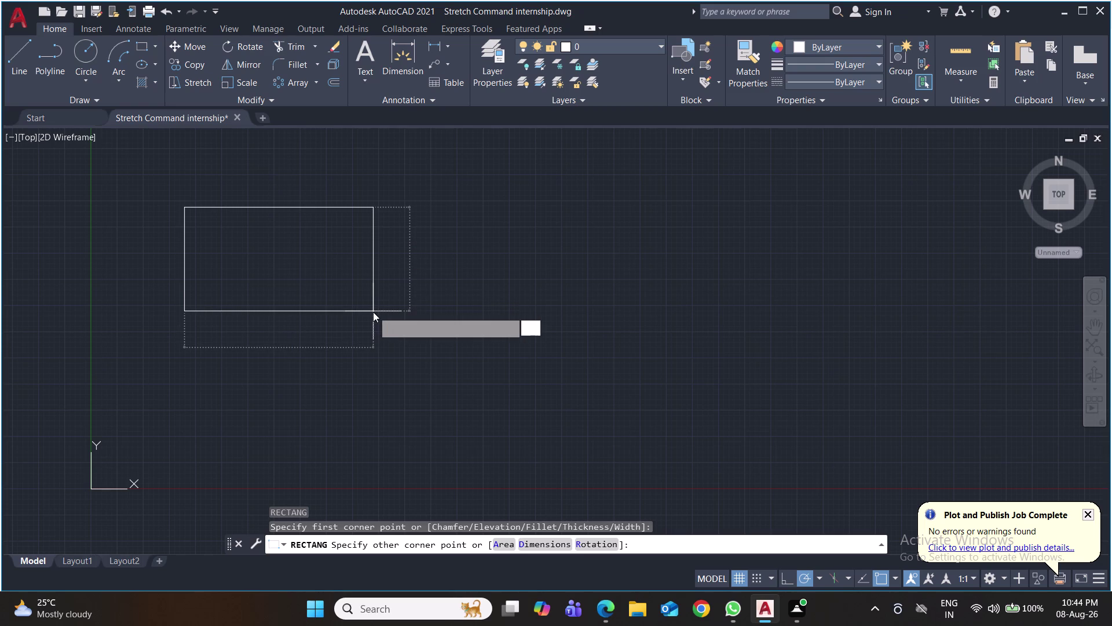
key(Return)
key(Return)
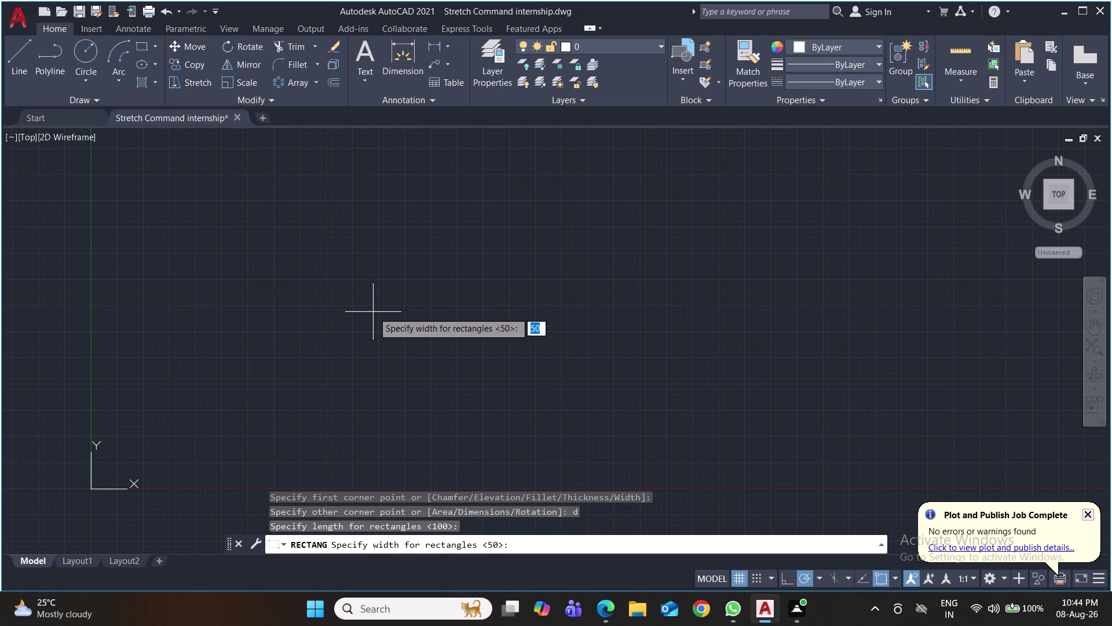
key(Return)
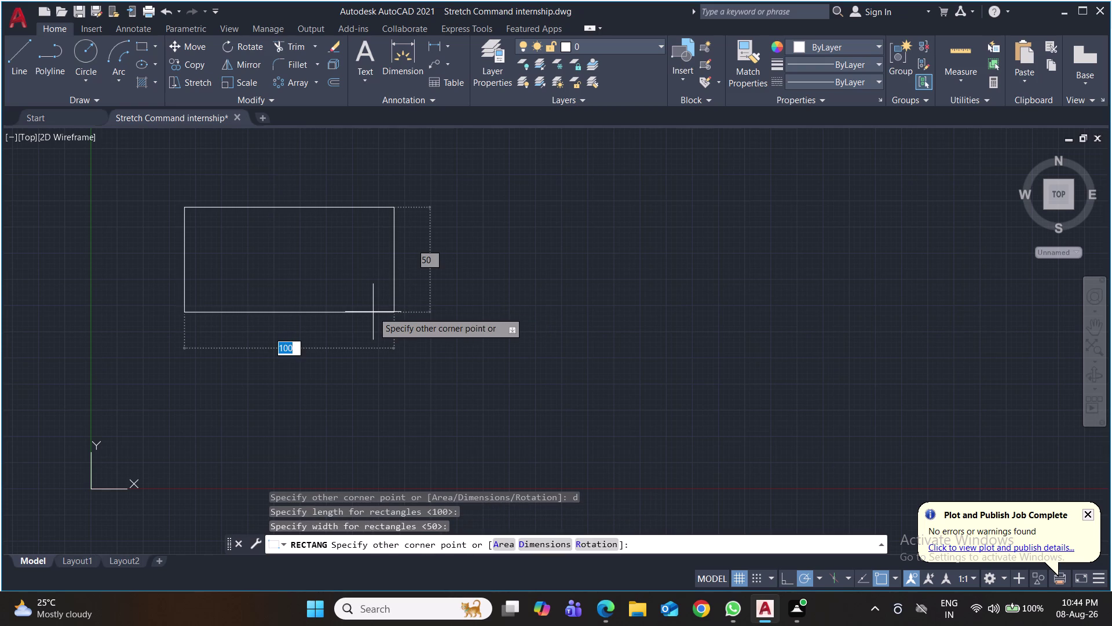
click(373, 312)
key(ctrl+s)
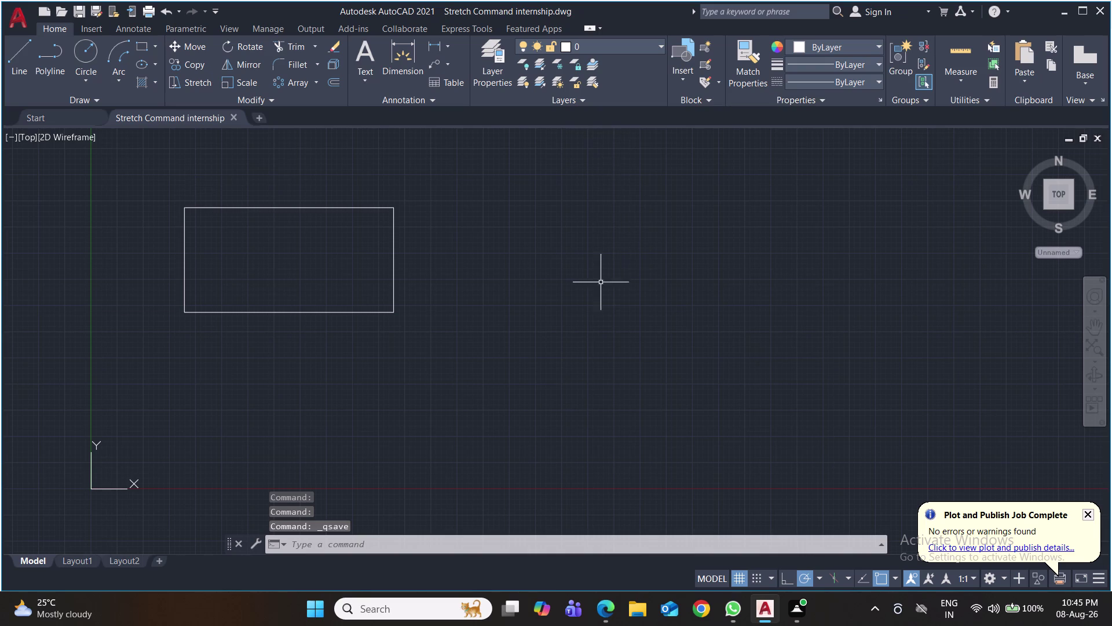
click(434, 188)
drag(312, 376, 351, 381)
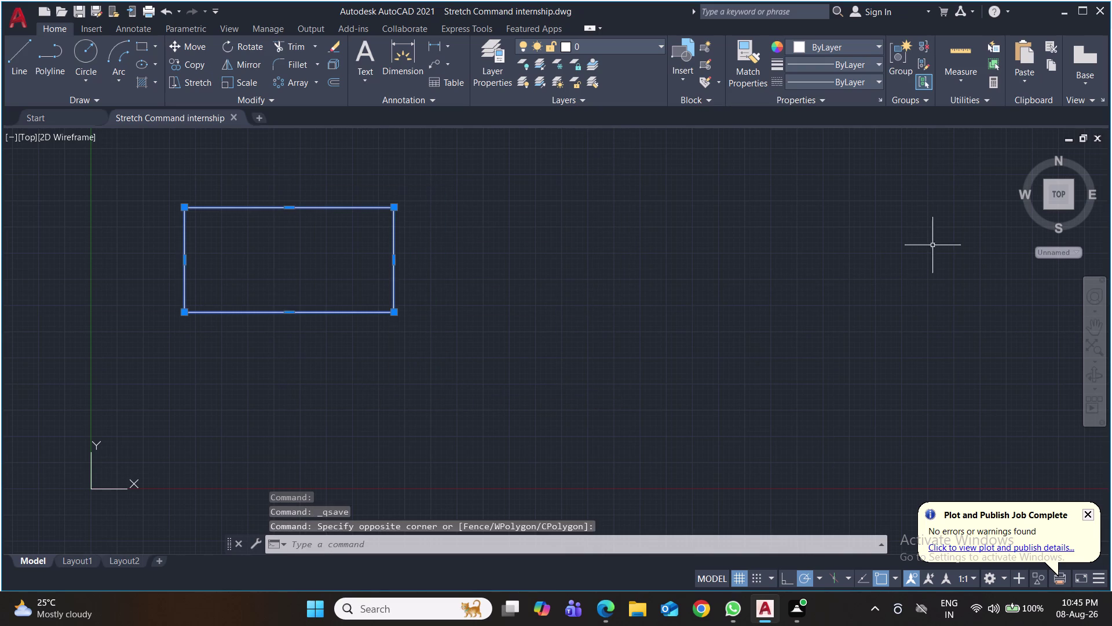
Copy the rectangle to a position on its right.
key(c)
key(o)
key(Return)
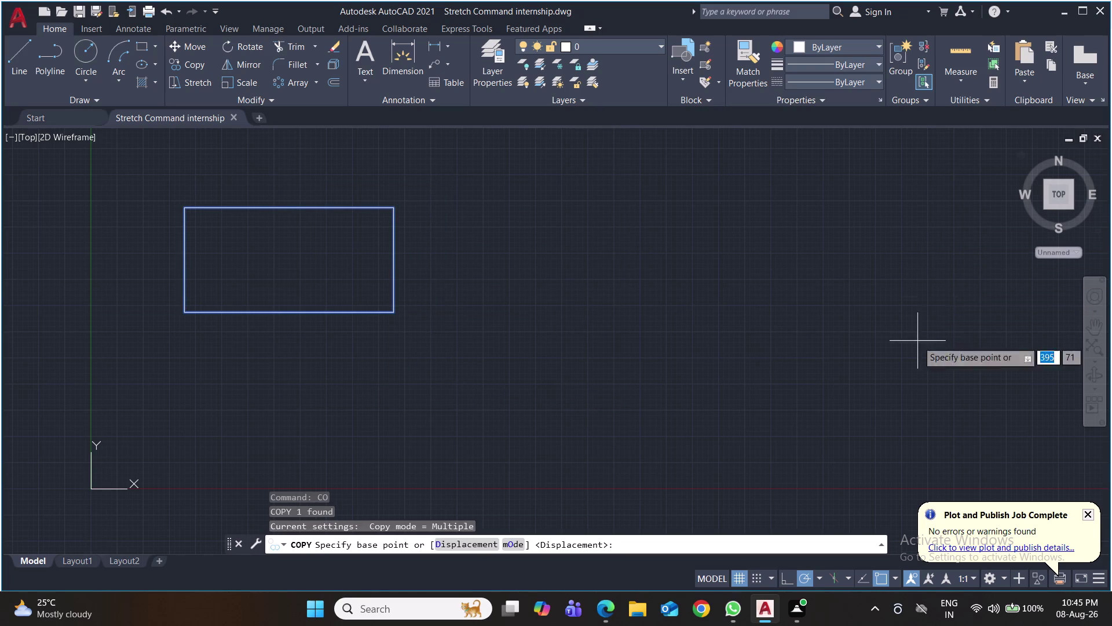
click(539, 290)
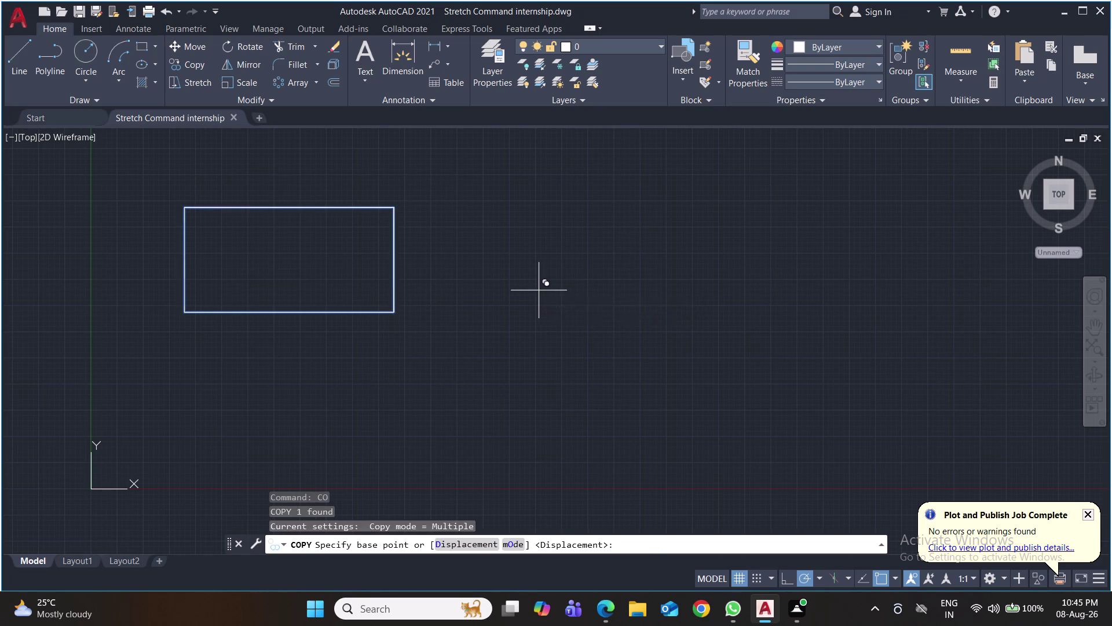
click(897, 285)
key(Return)
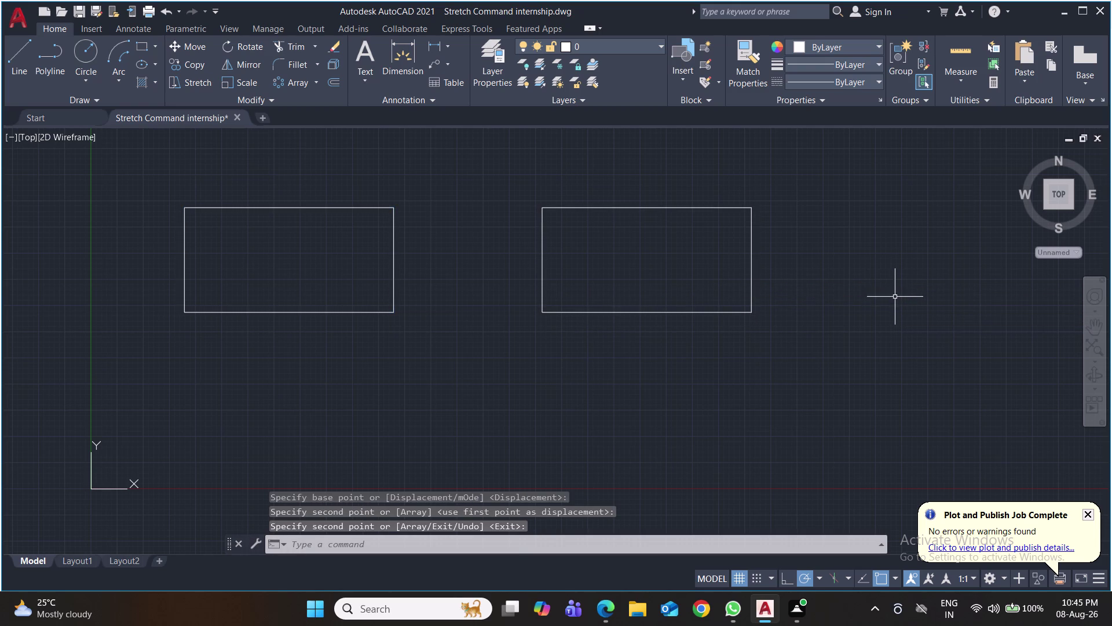
Draw a 5-unit short line between the two rectangles.
key(l)
key(Return)
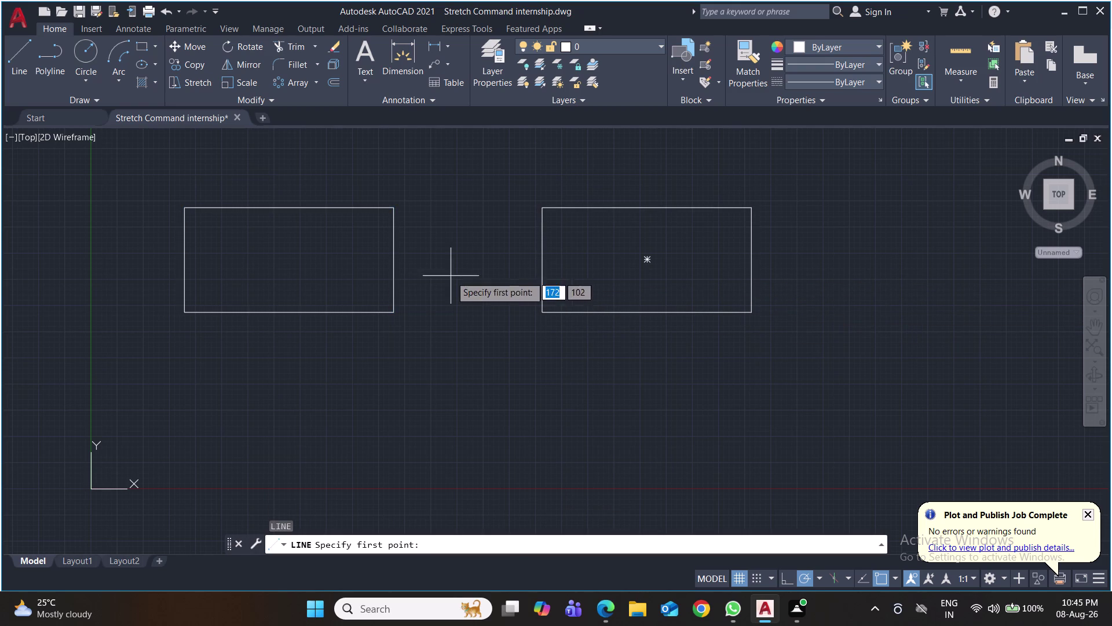
click(445, 254)
key(5)
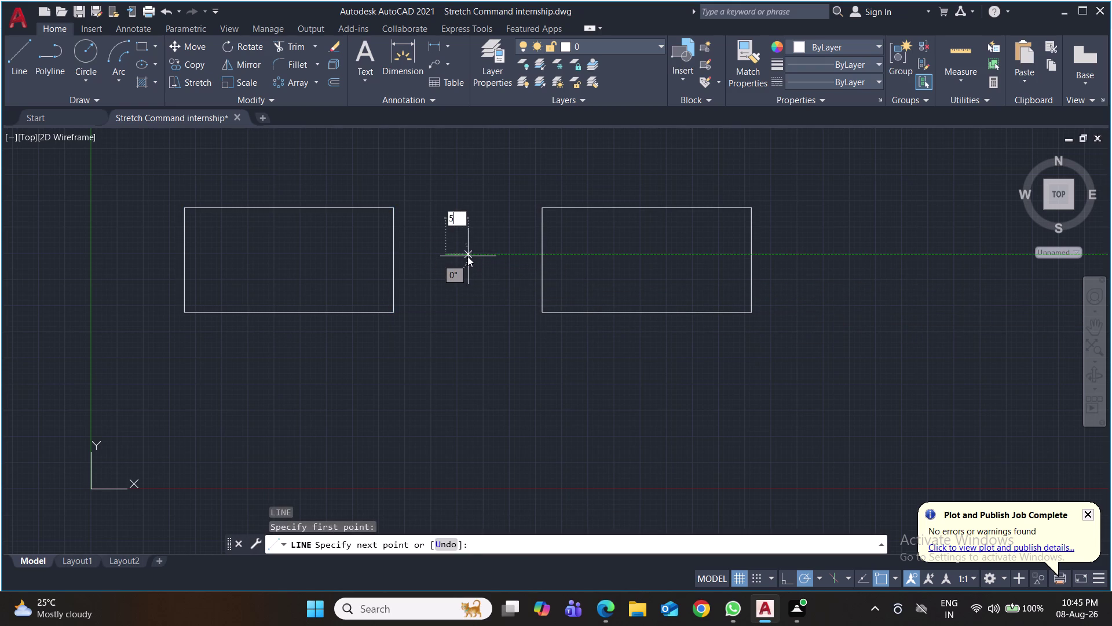
key(Return)
key(Return)
Offset the short line by 3 to complete the equals sign, and save.
key(o)
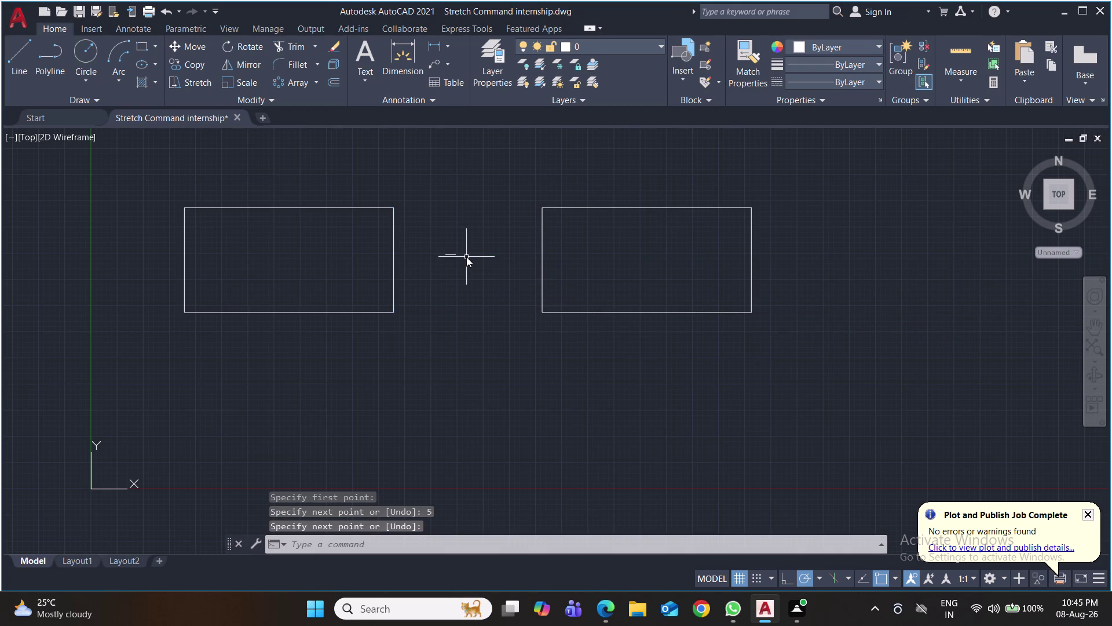
key(Return)
click(449, 255)
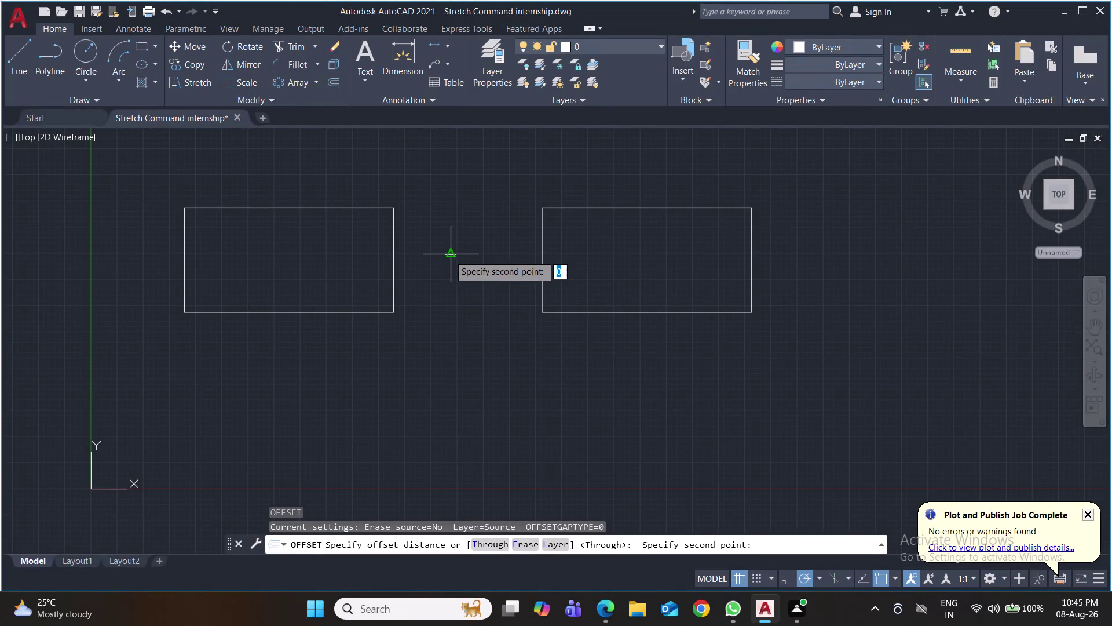
key(Return)
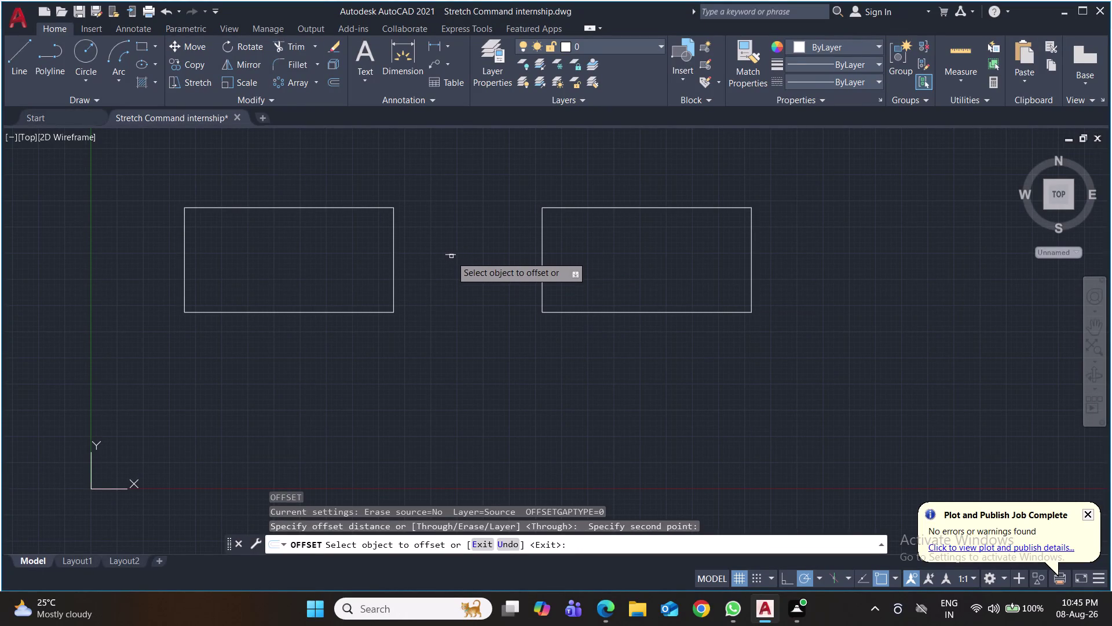
click(451, 256)
key(3)
key(Return)
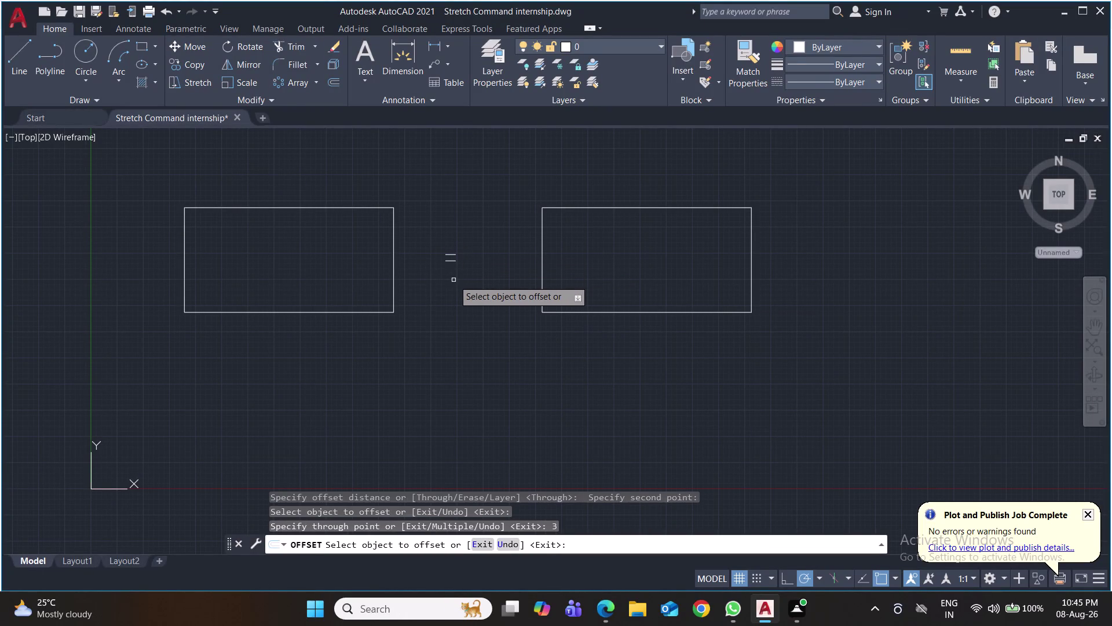
key(ctrl+s)
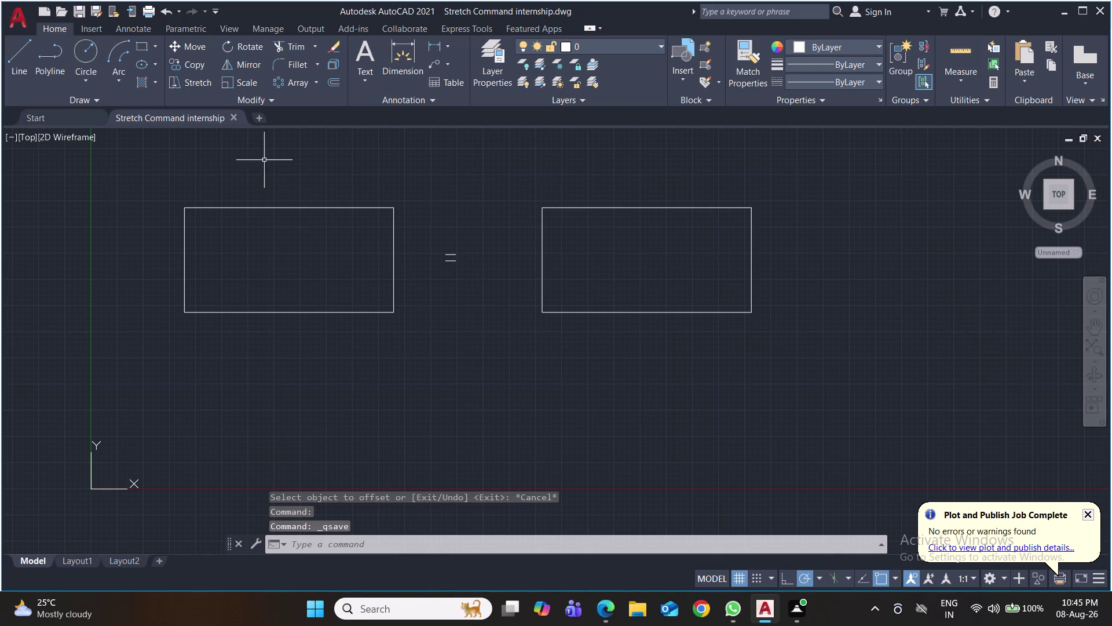
click(429, 43)
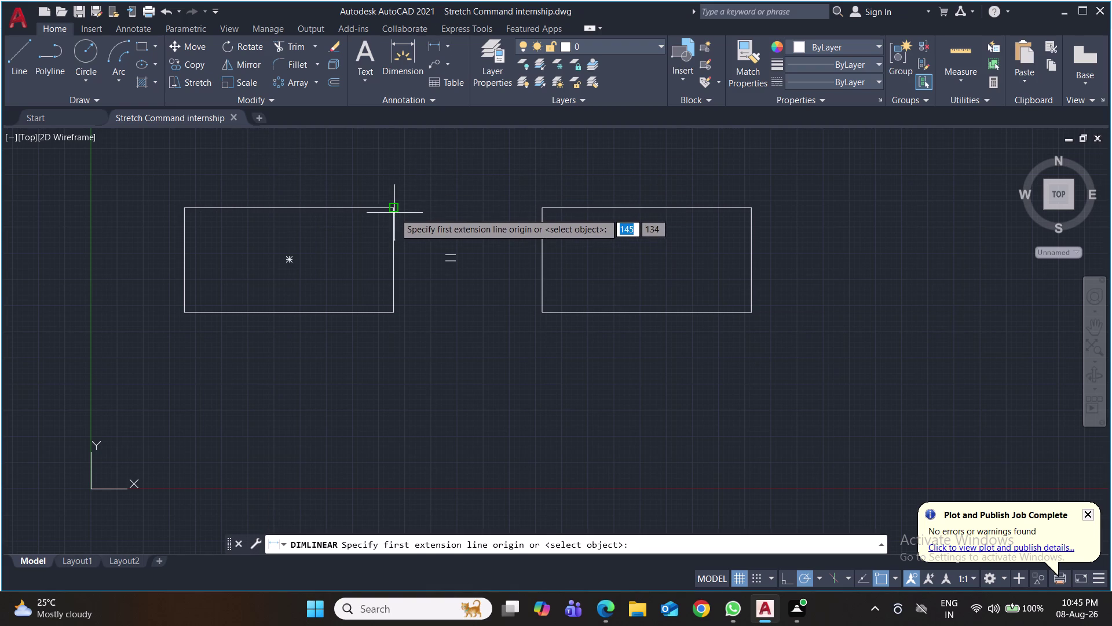
Add a 50 dimension on the right edge and a 100 dimension below the rectangle.
click(395, 211)
click(394, 314)
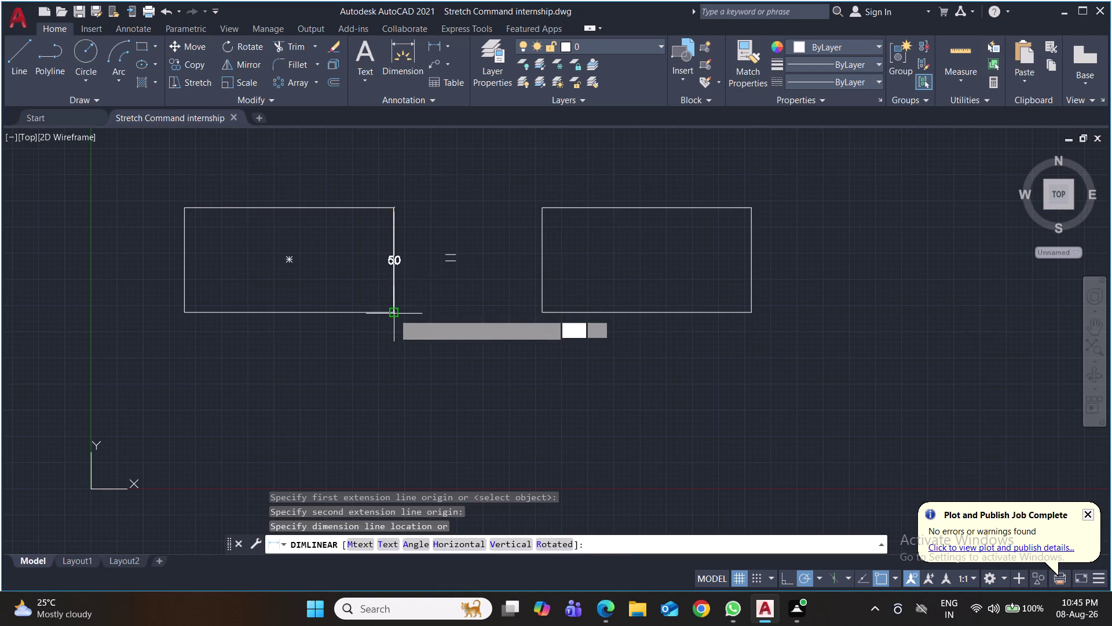
click(405, 318)
key(space)
click(392, 312)
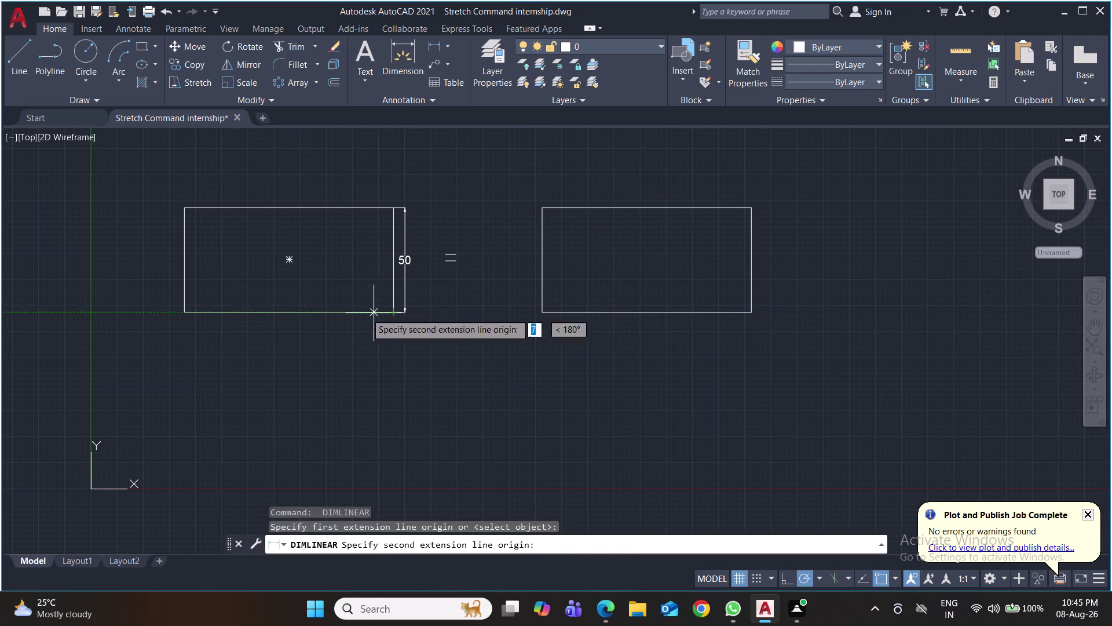
click(184, 314)
click(185, 331)
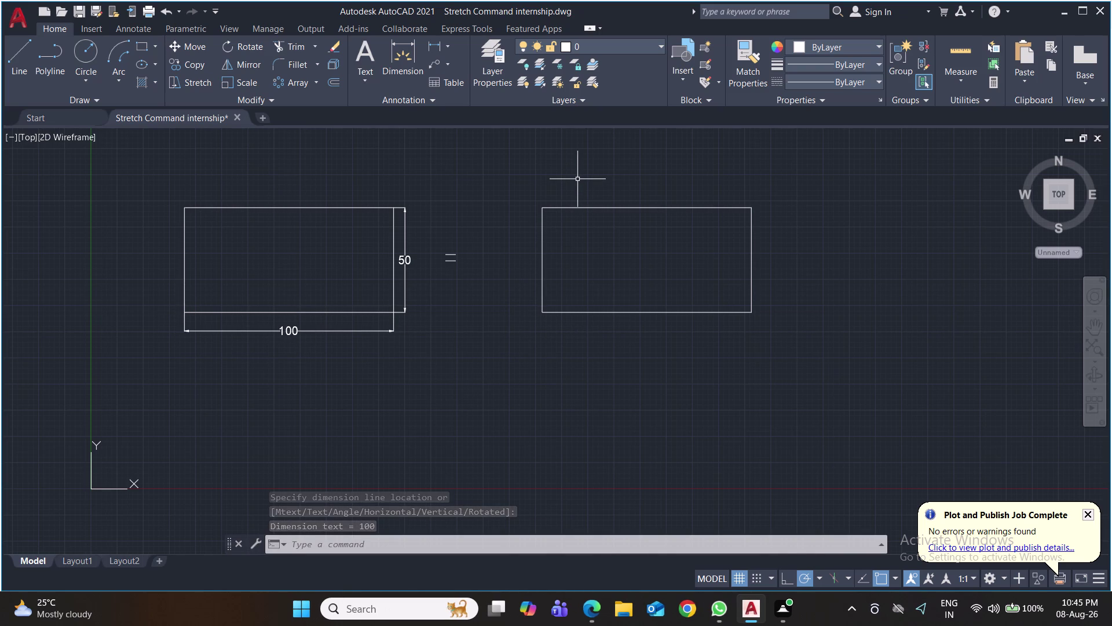
key(s)
key(Return)
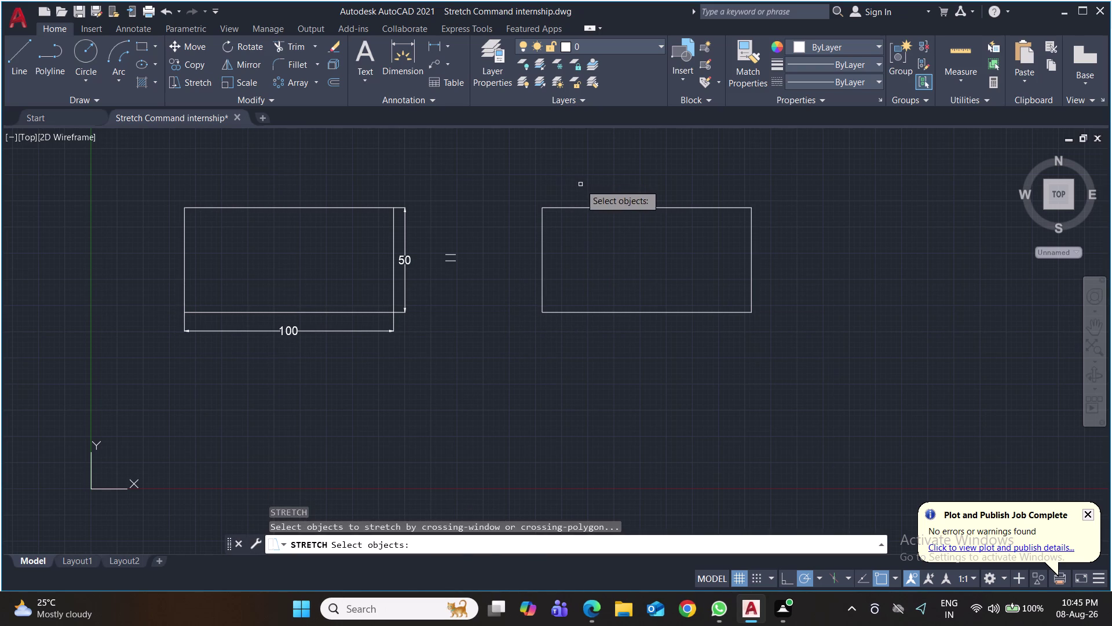
click(582, 184)
click(536, 321)
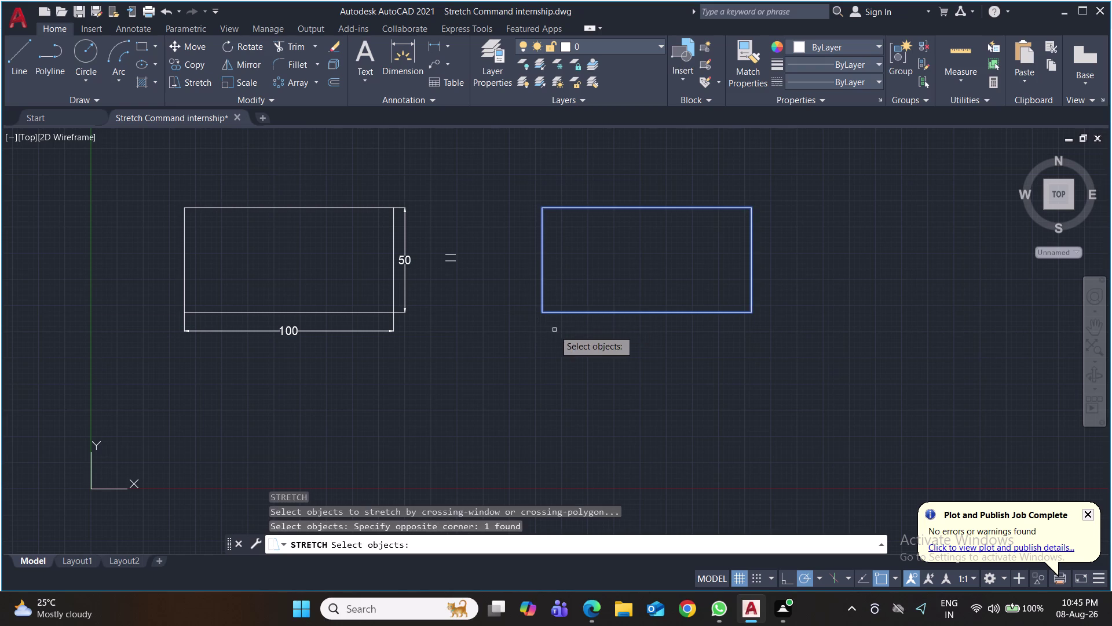
key(Return)
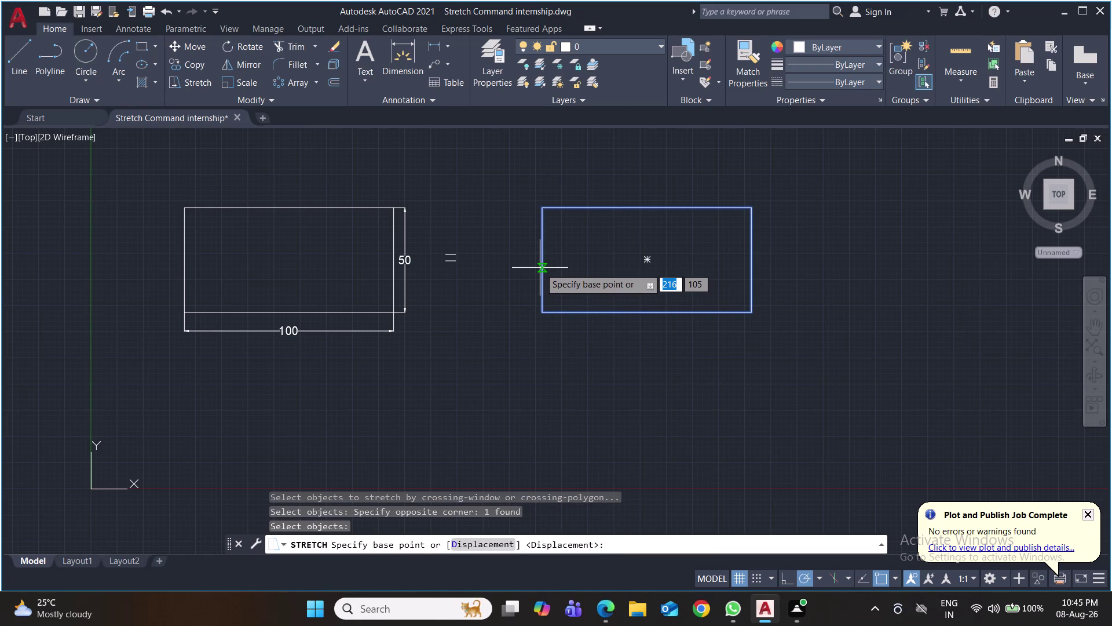
click(541, 268)
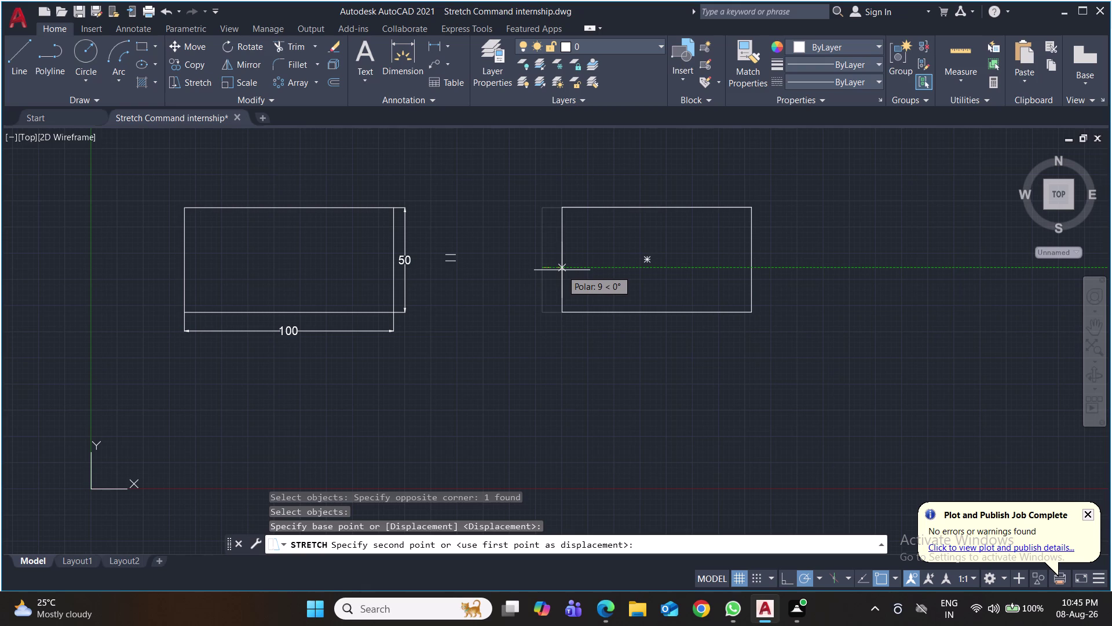
text(7)
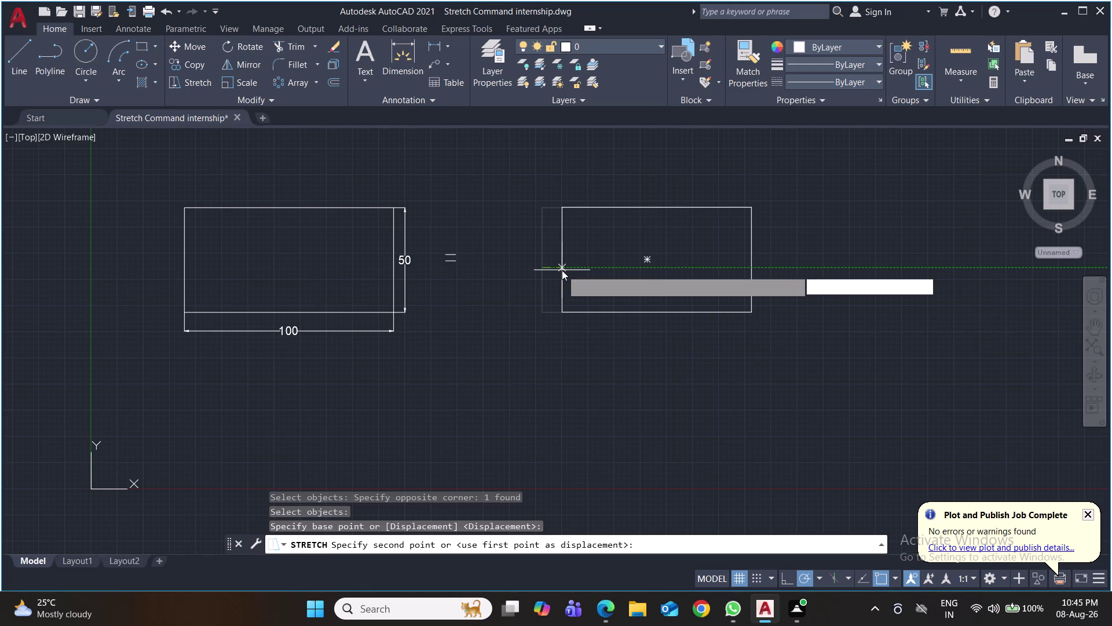
text(0)
key(Return)
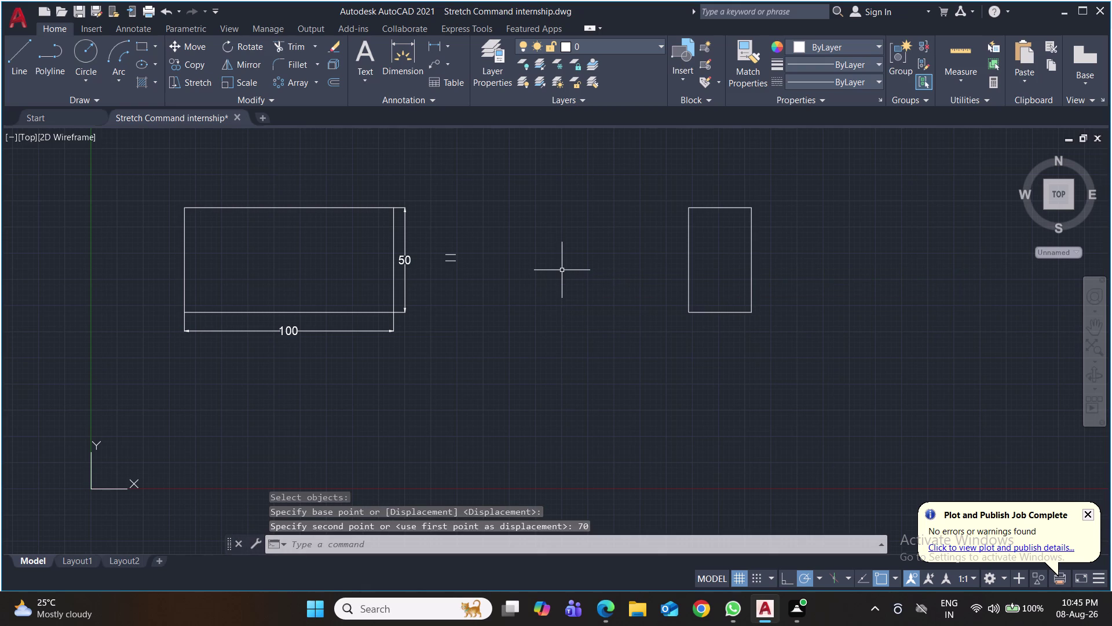
key(ctrl+z)
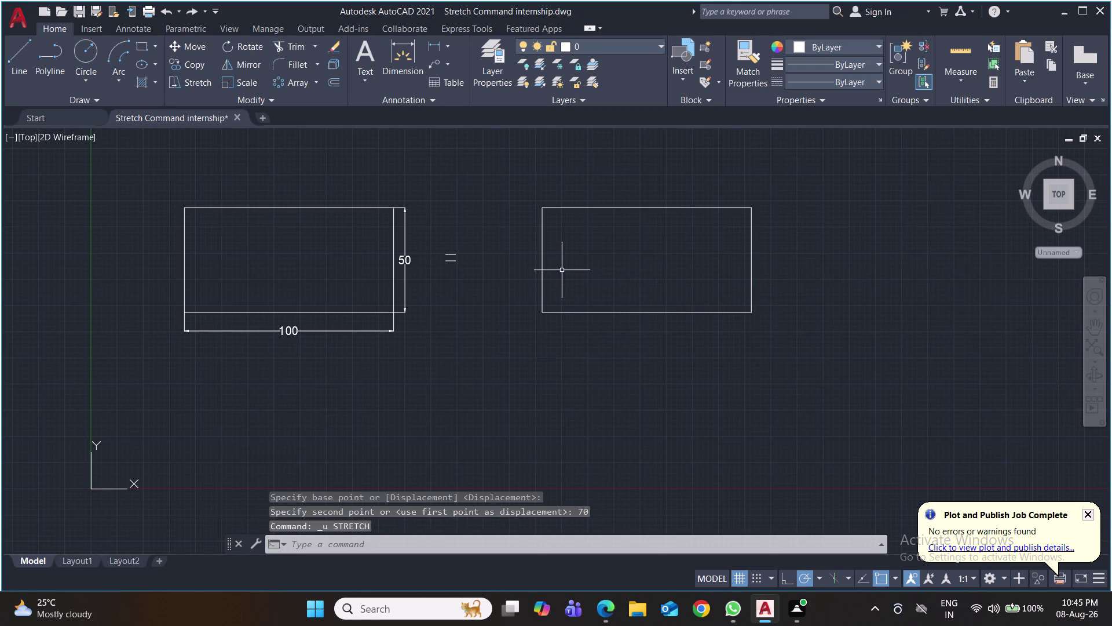
key(s)
key(Return)
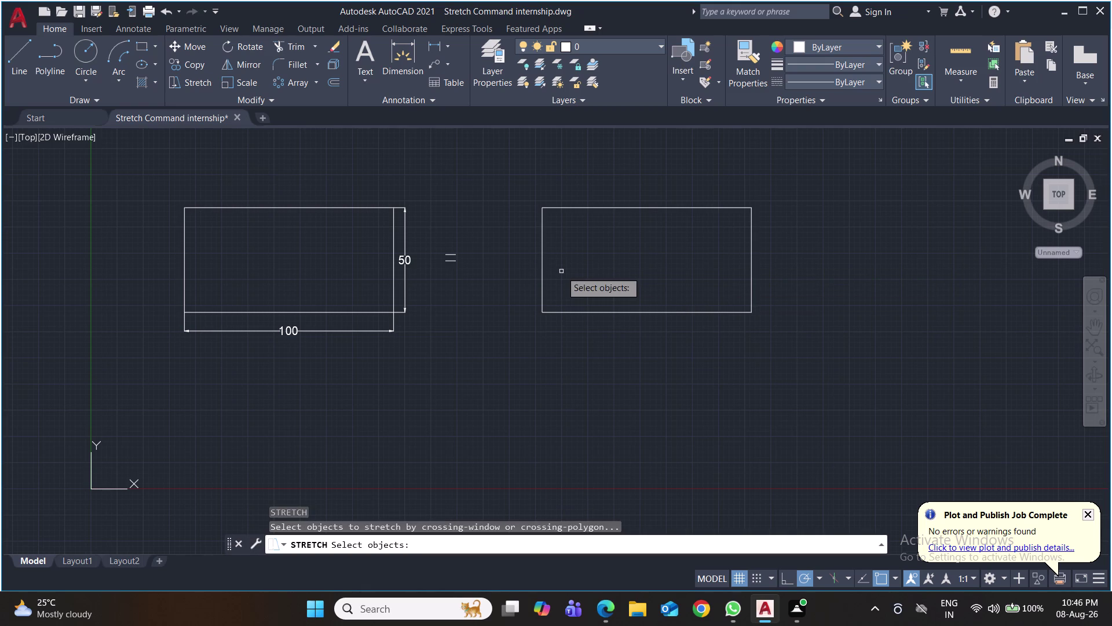
click(586, 175)
click(538, 337)
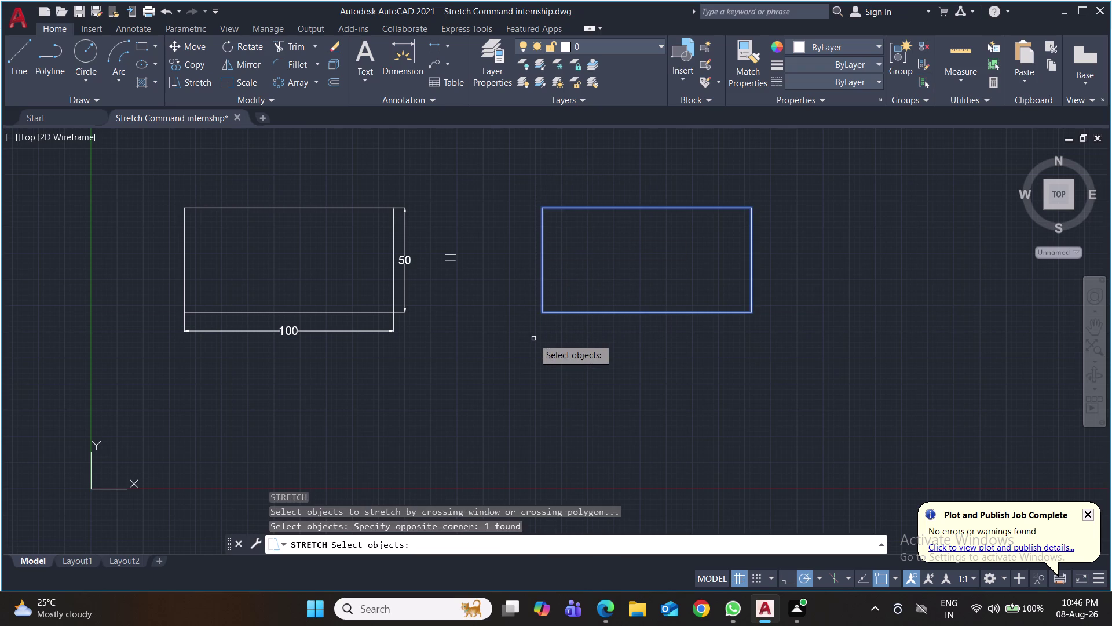
text(30)
key(Return)
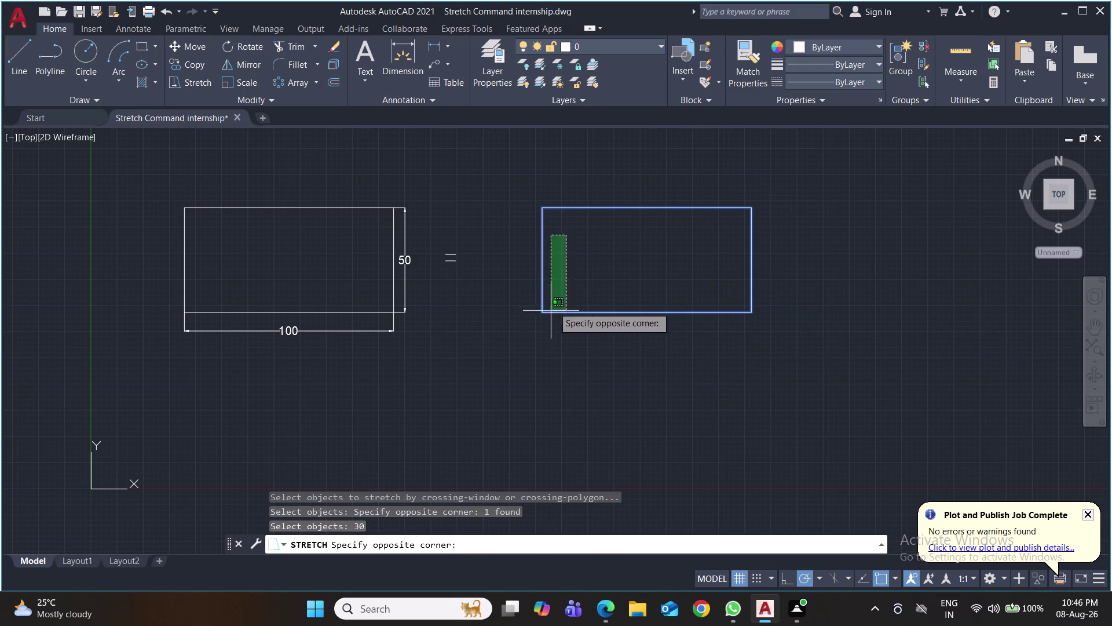
click(545, 273)
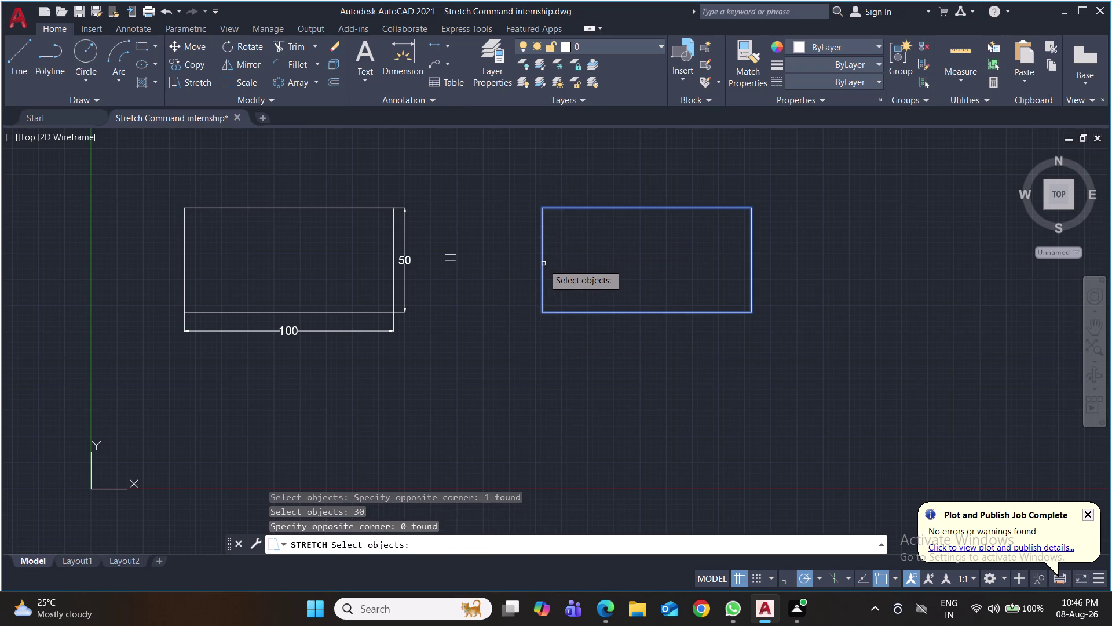
click(542, 262)
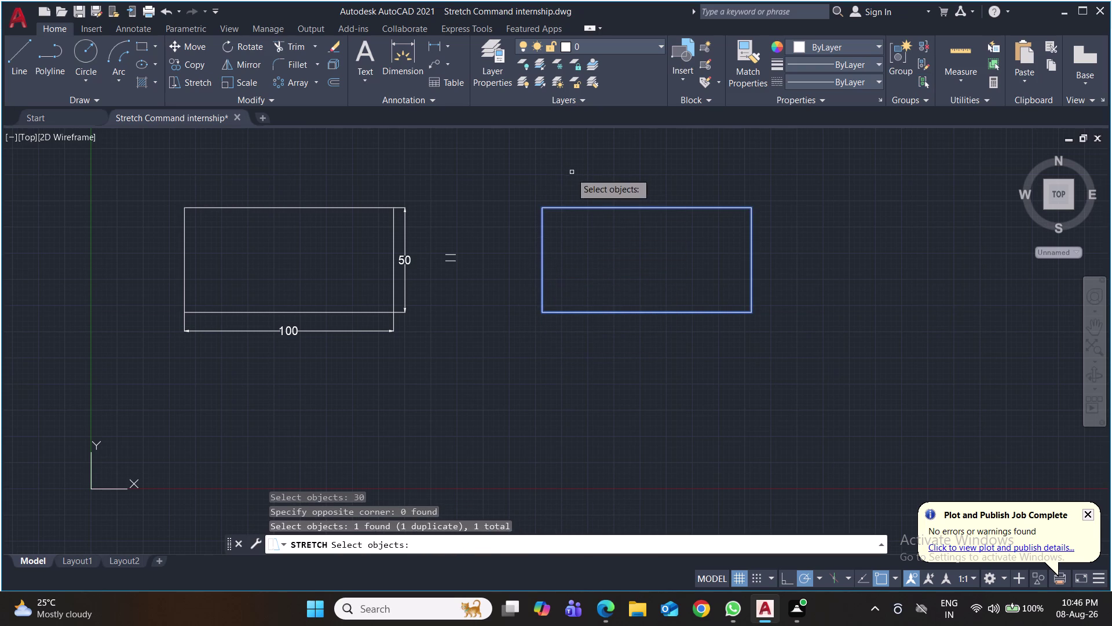
click(565, 180)
click(533, 331)
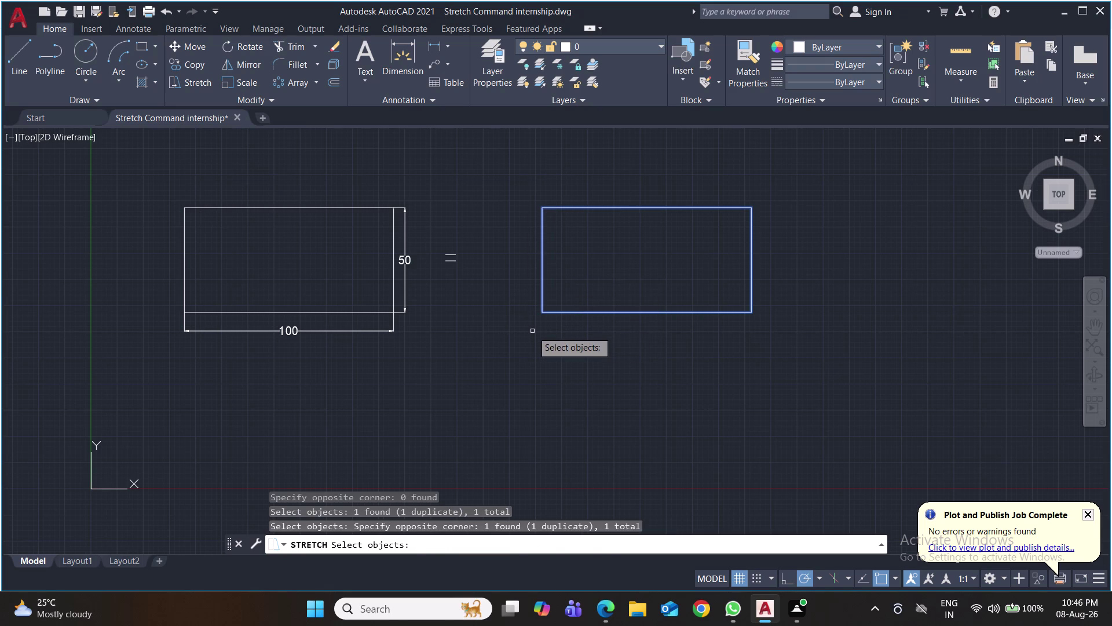
key(Return)
click(542, 262)
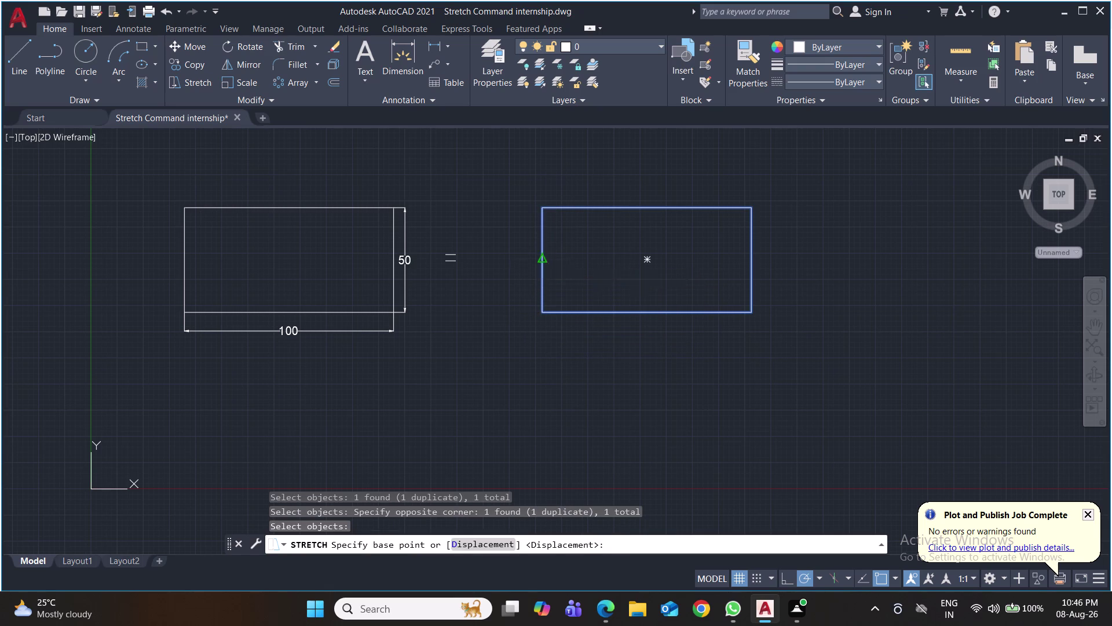
text(30)
key(Return)
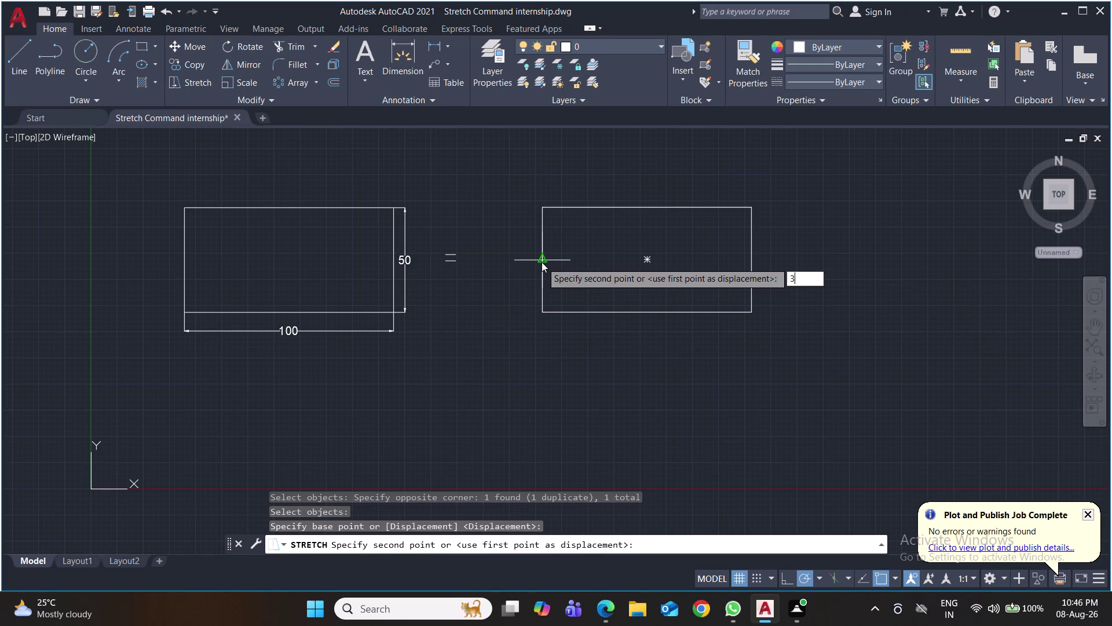
click(541, 262)
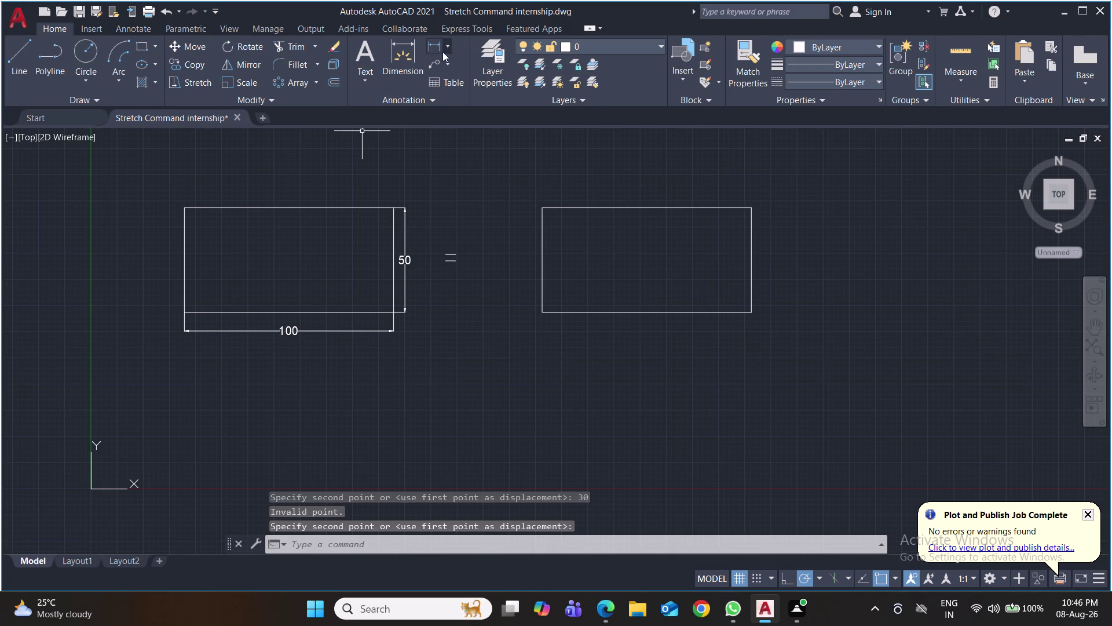
Dimension the copied rectangle: 100 above its top edge, 50 beside its right edge.
click(431, 49)
click(542, 208)
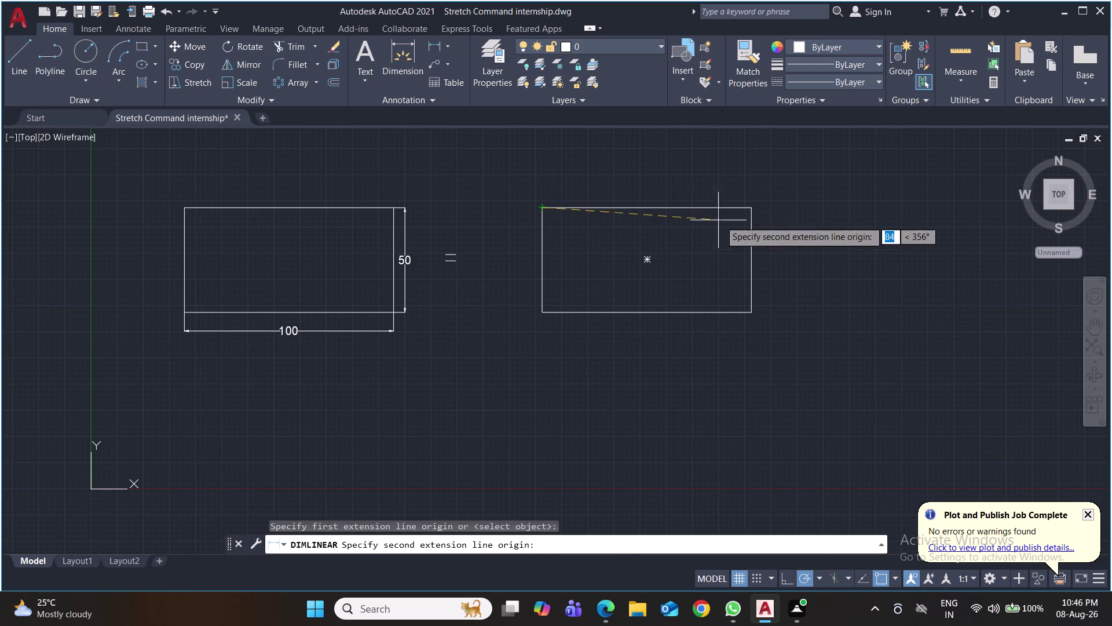
click(755, 210)
click(755, 191)
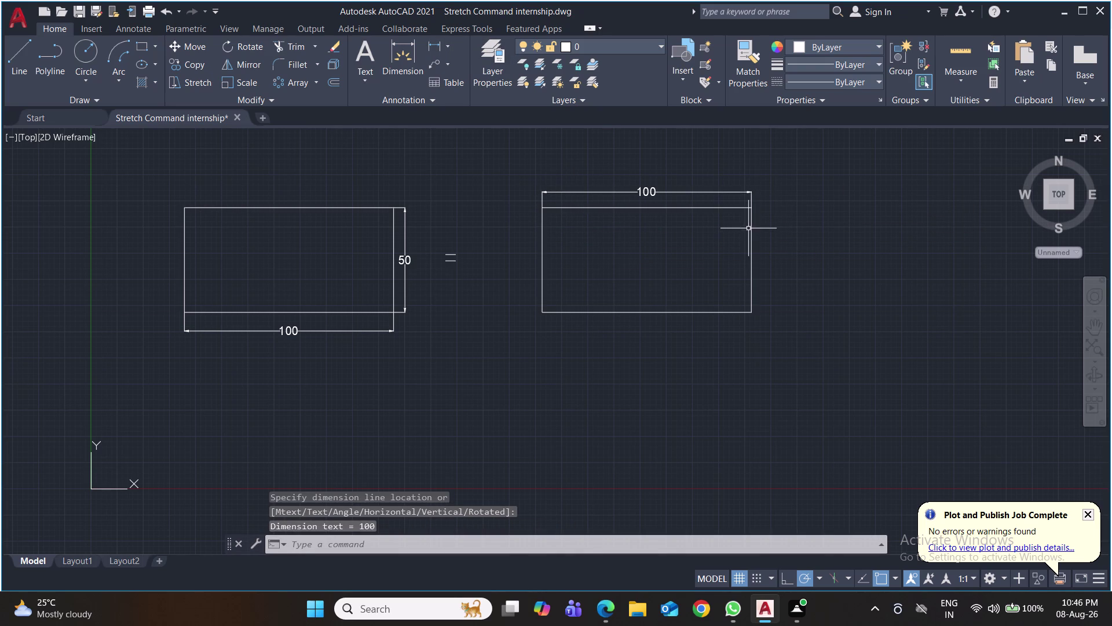
key(space)
click(751, 209)
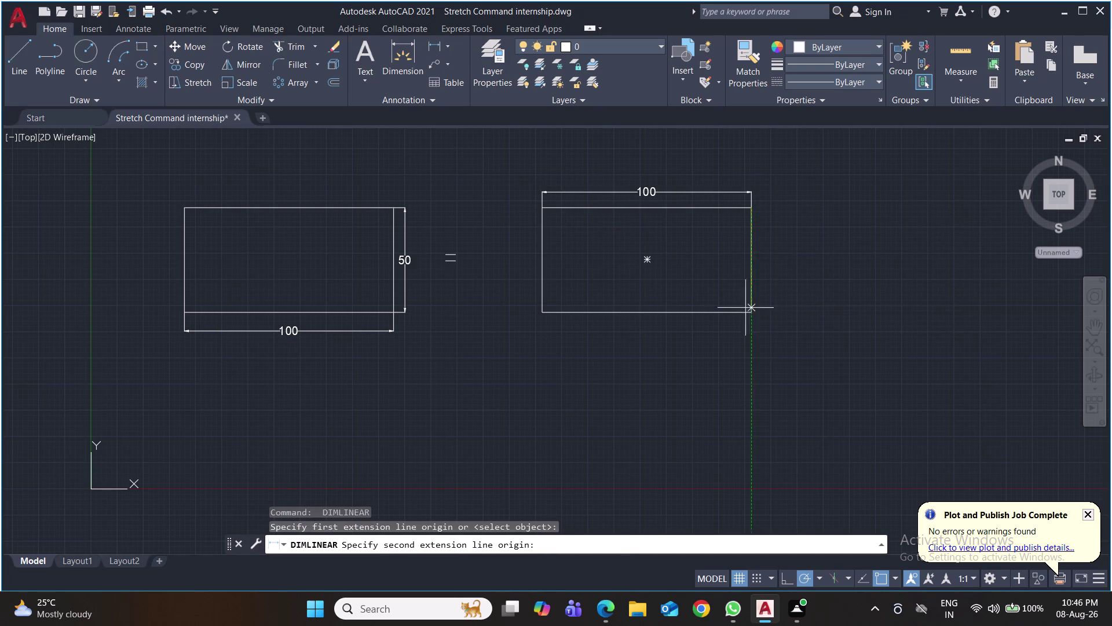
click(752, 313)
click(774, 308)
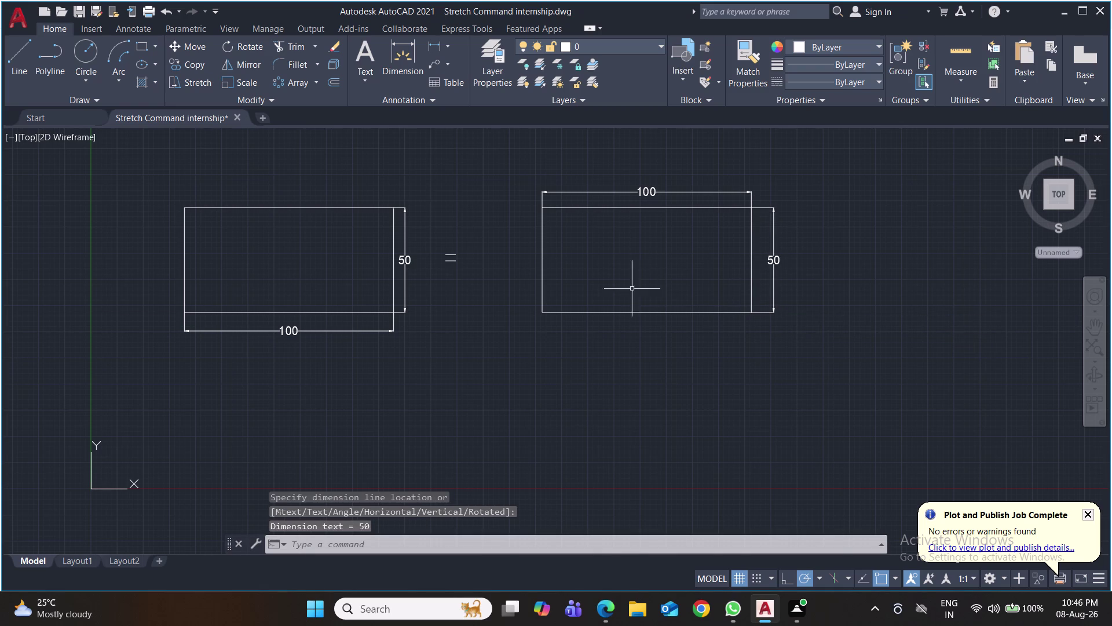
key(s)
key(Return)
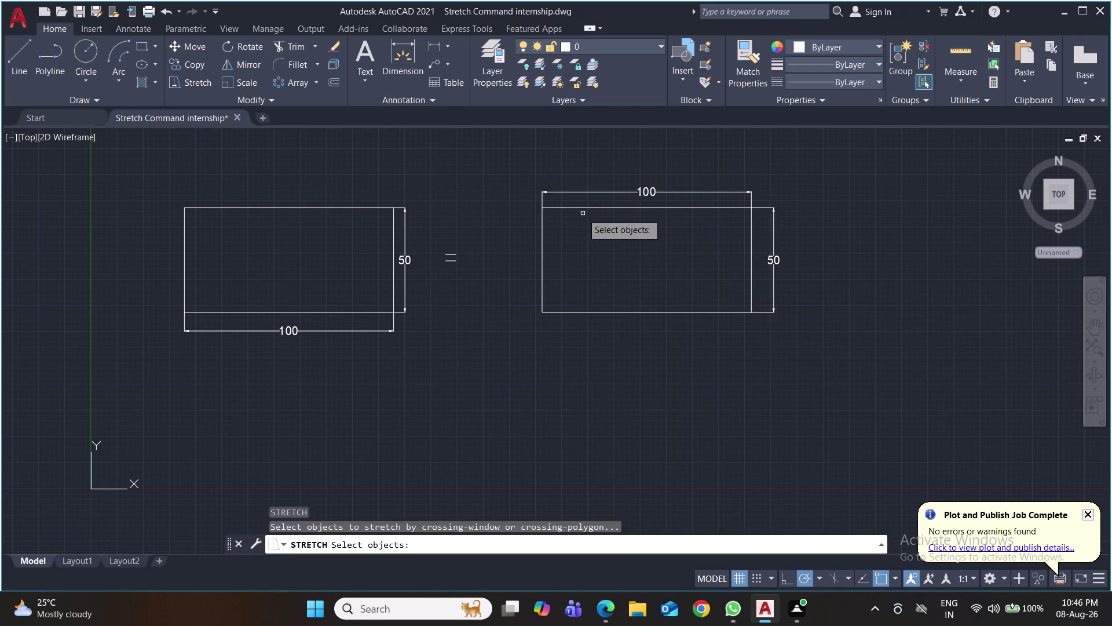
Stretch the copy's left side by 30, then cancel a stray selection.
click(578, 202)
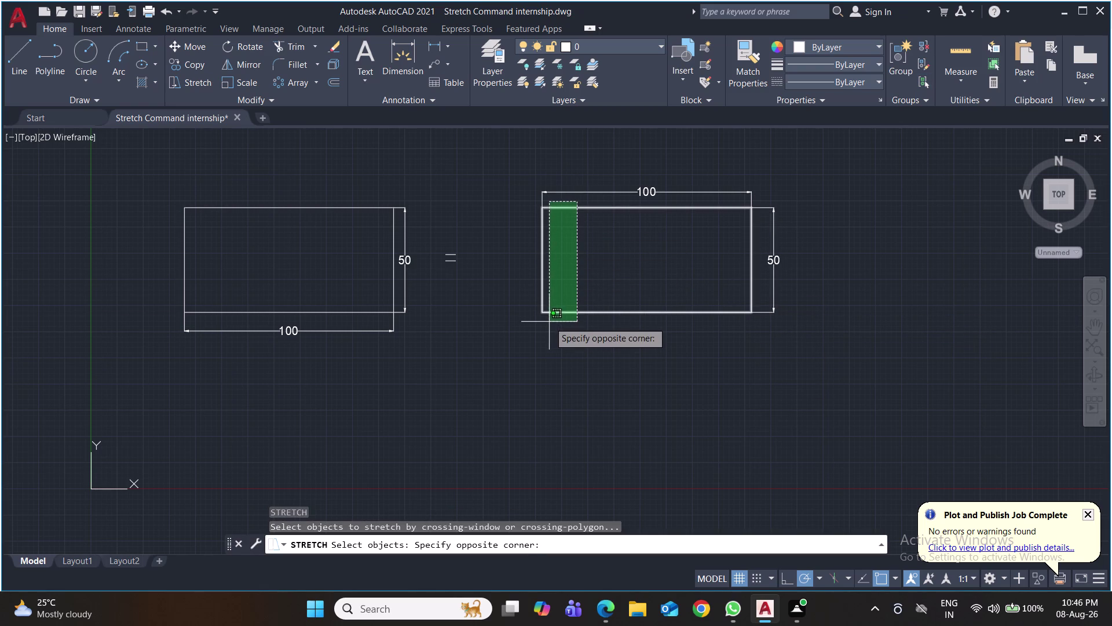
click(550, 321)
key(Return)
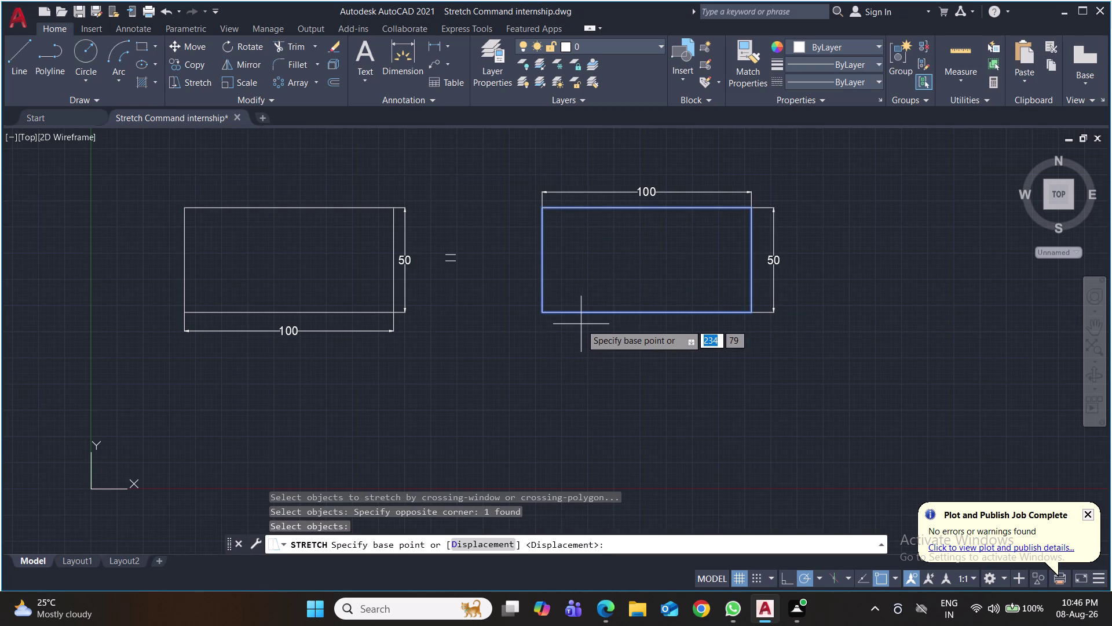
click(544, 257)
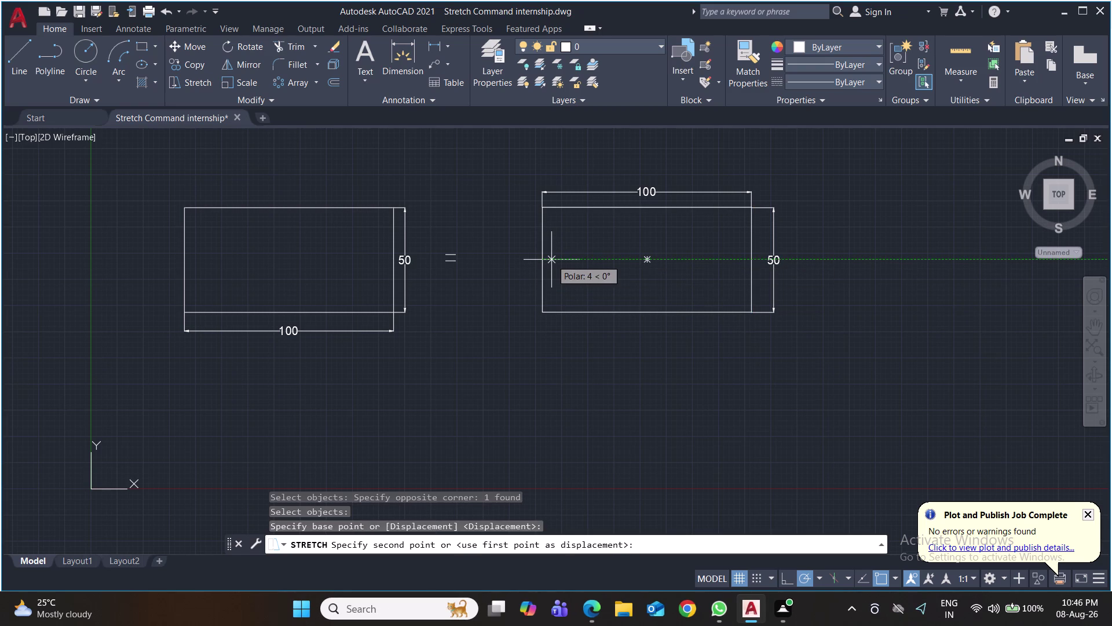
text(30)
key(Return)
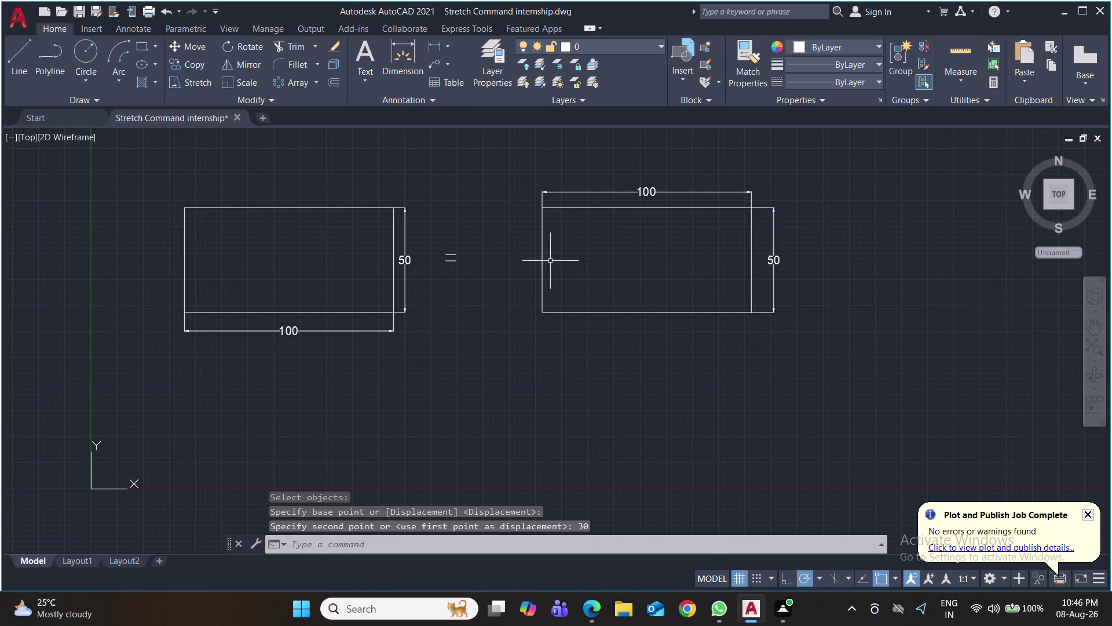
click(541, 261)
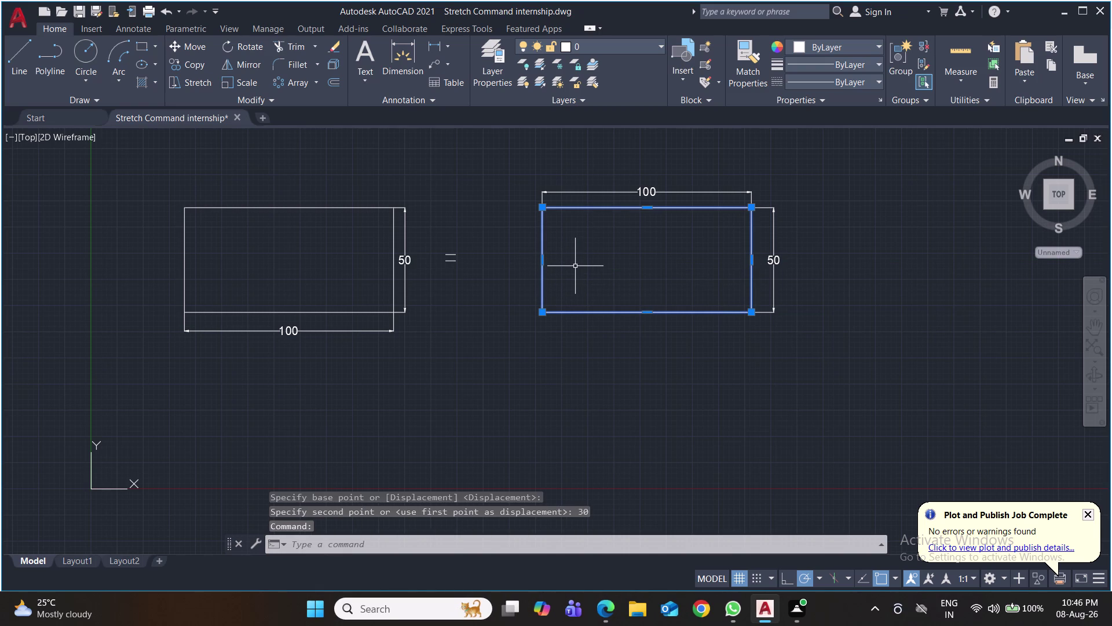
key(s)
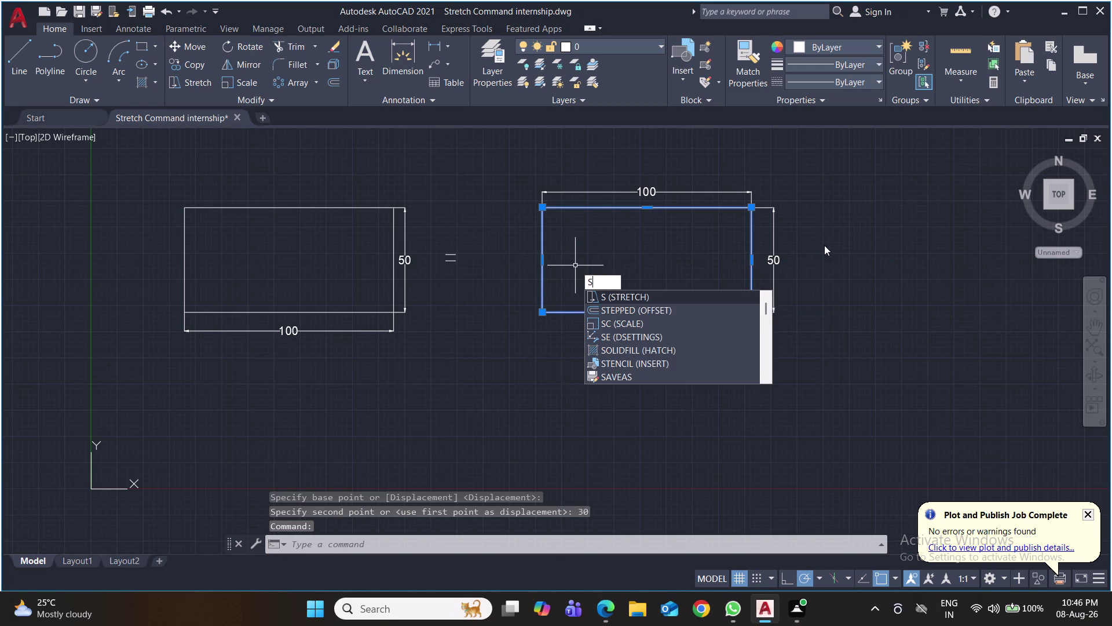
click(827, 251)
click(802, 267)
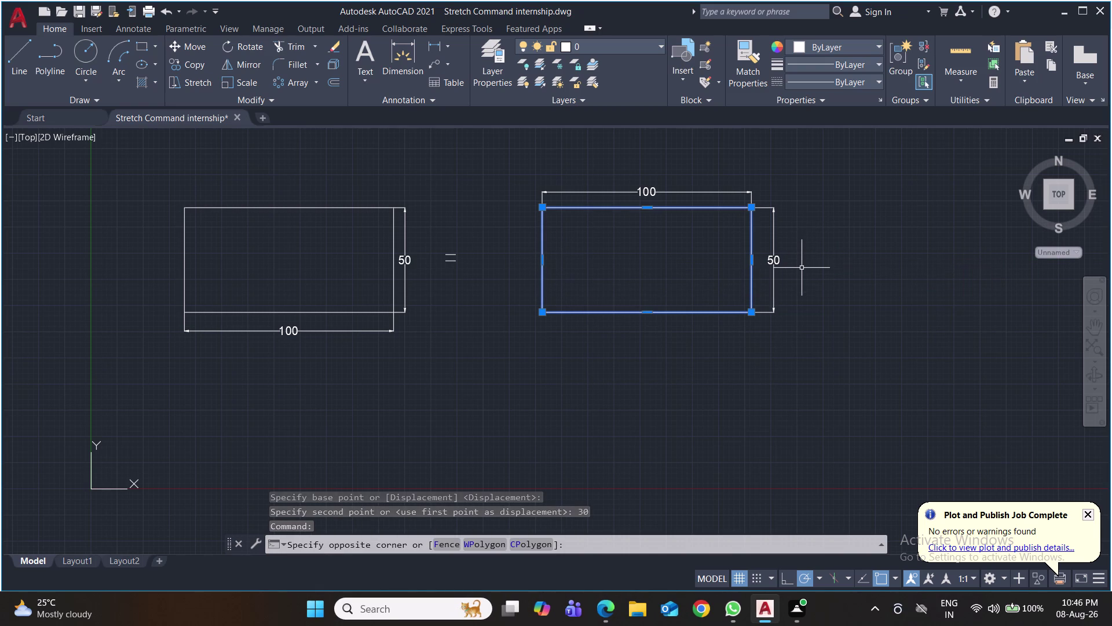
key(Escape)
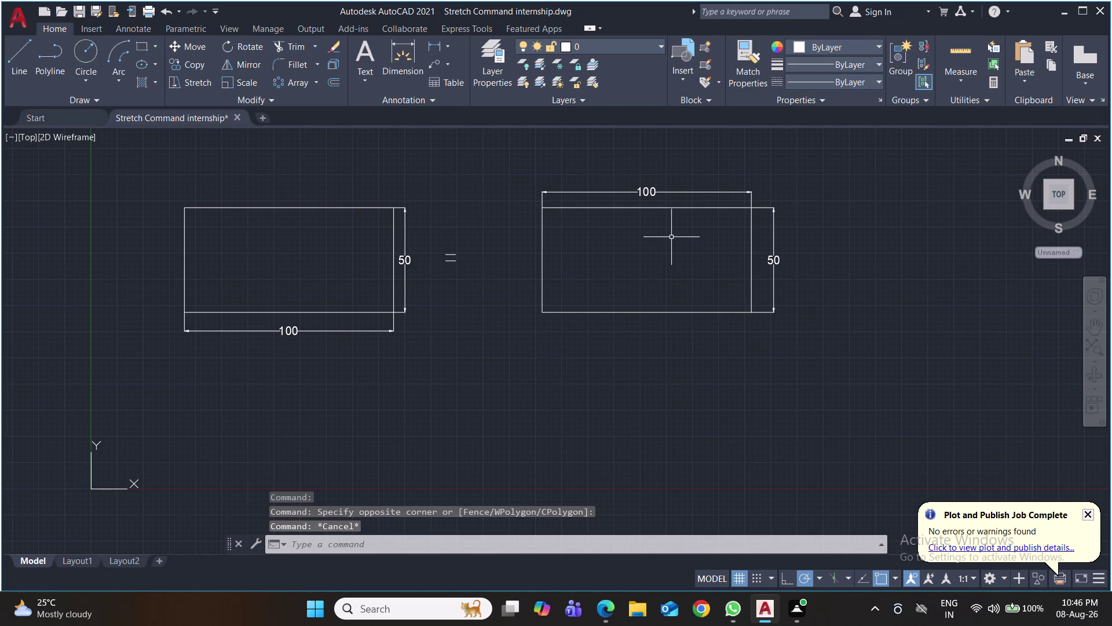
Repeat the 30-unit stretch on the copy's left side from its lower-left corner.
key(s)
key(Return)
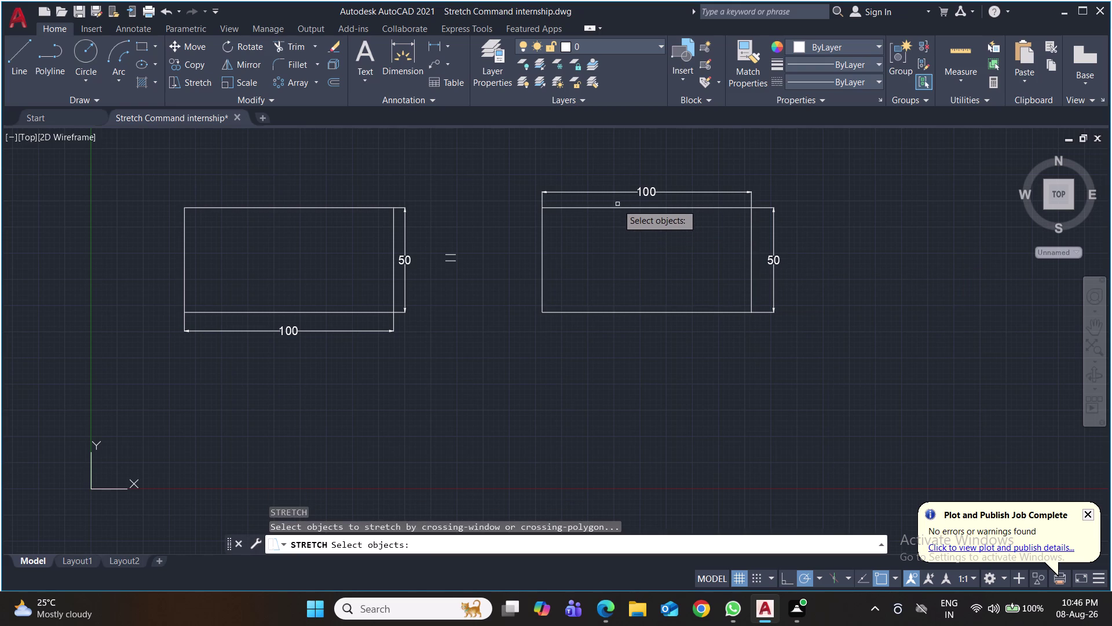
click(592, 199)
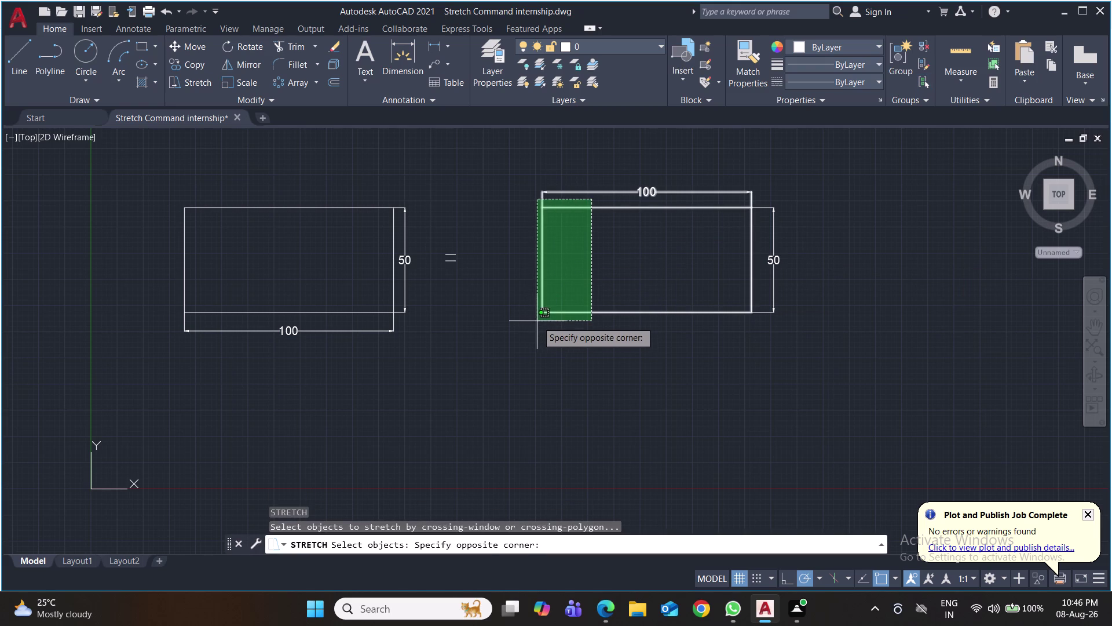
click(547, 322)
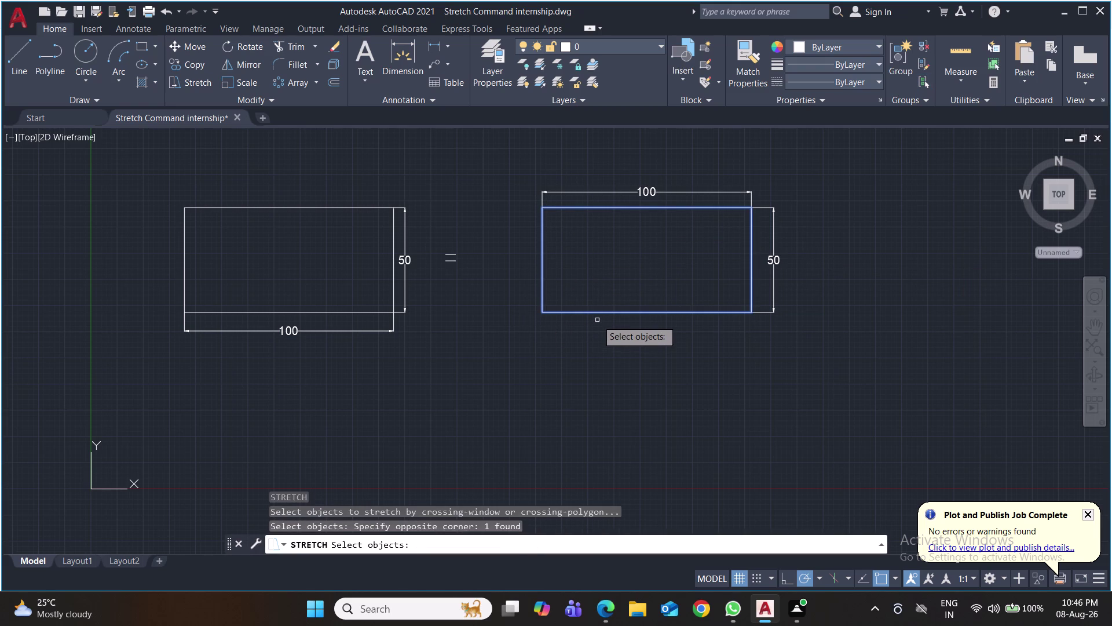
key(Return)
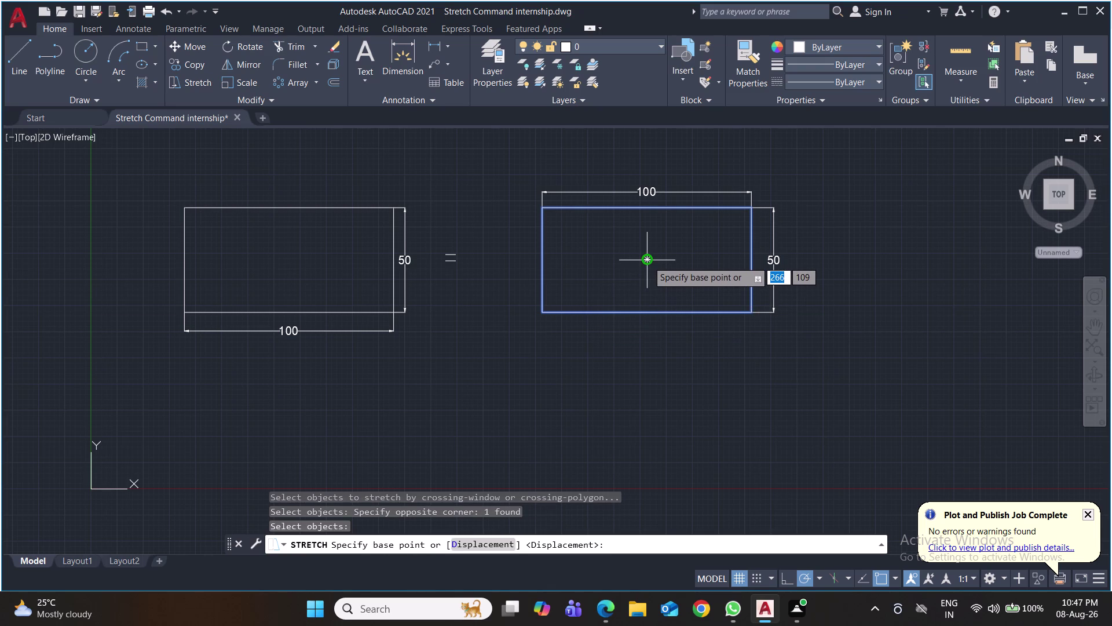
click(543, 313)
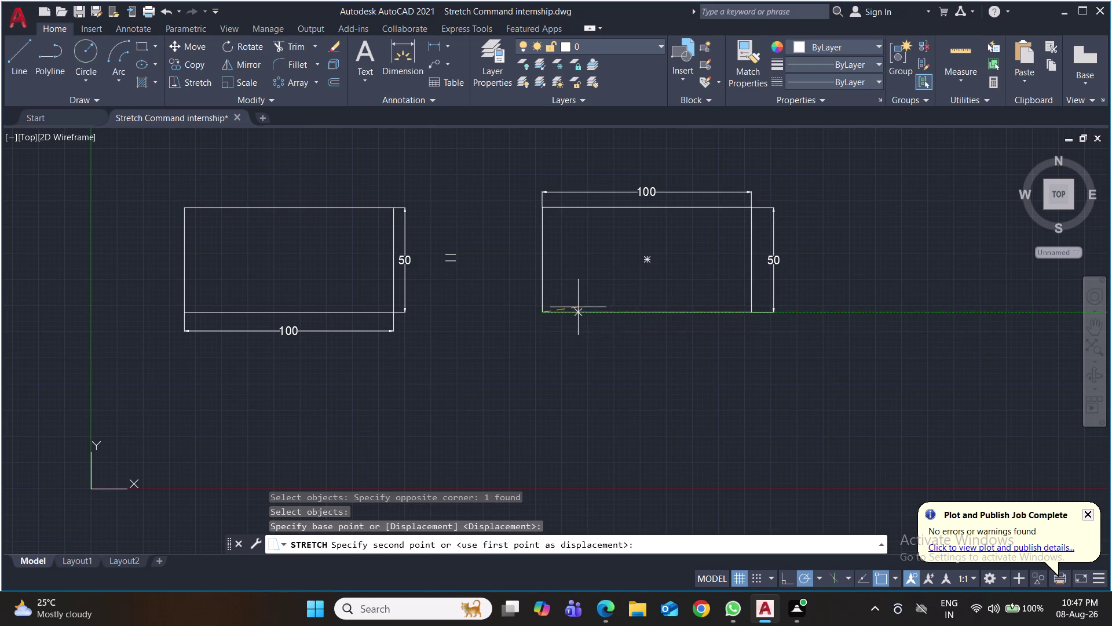
key(3)
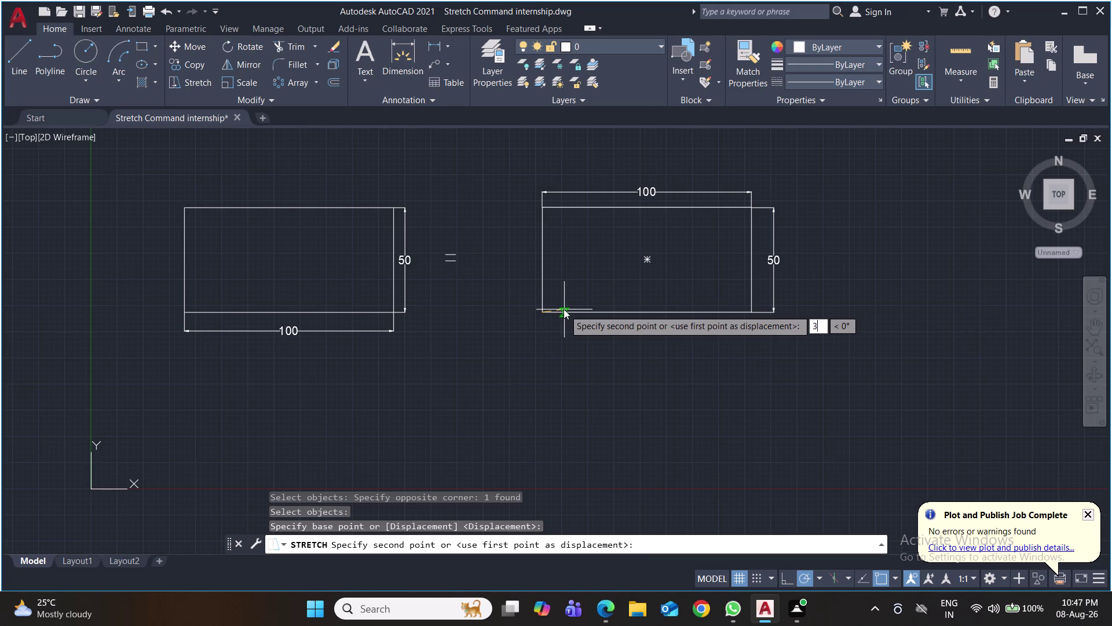
key(0)
key(Return)
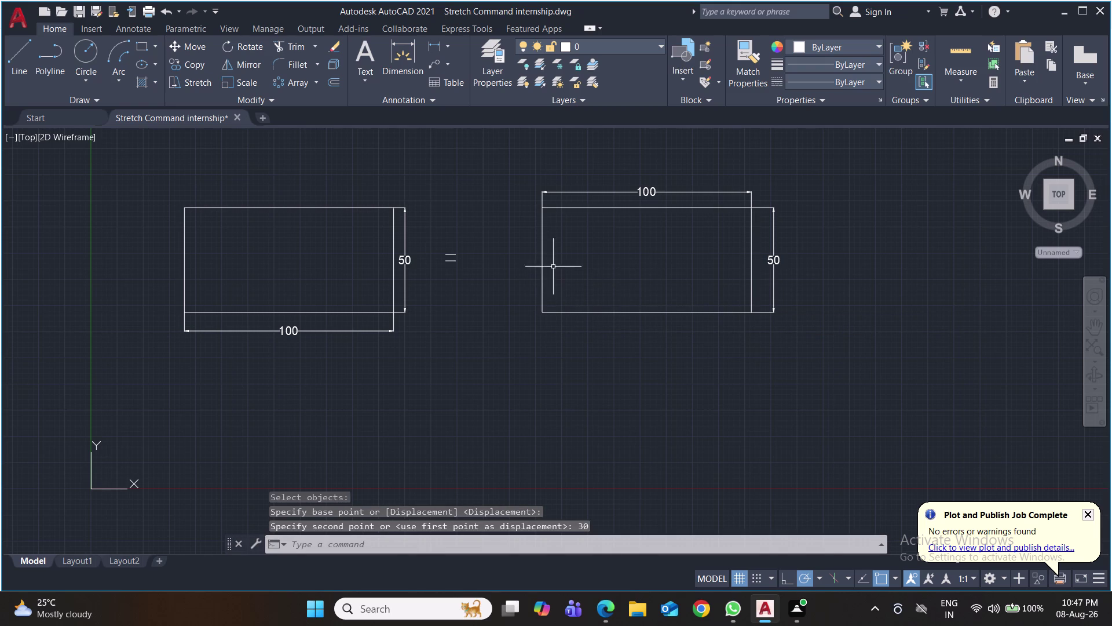
Delete the right rectangle's 100 and 50 dimensions.
click(585, 191)
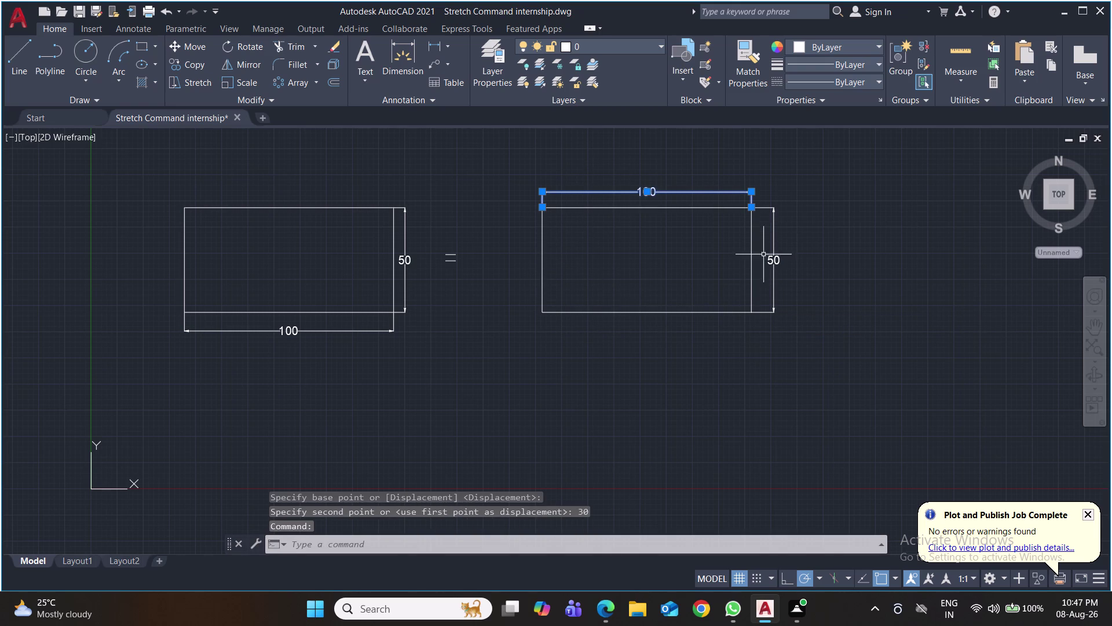
click(770, 262)
key(Delete)
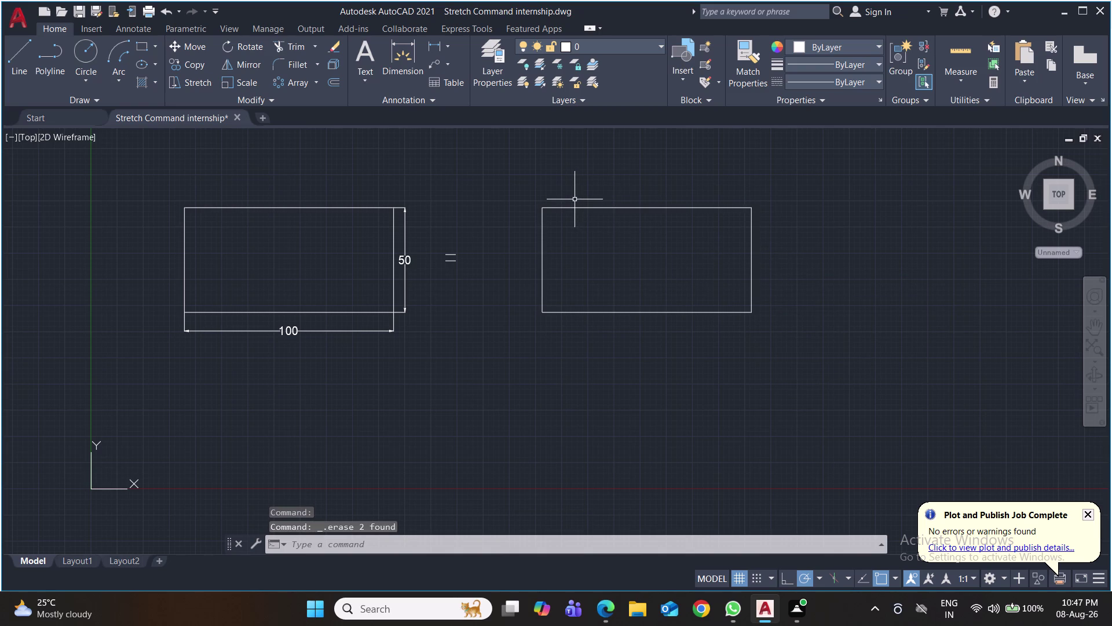
Crossing-select the right rectangle's left edge and stretch it 30 units from the lower-left corner.
key(s)
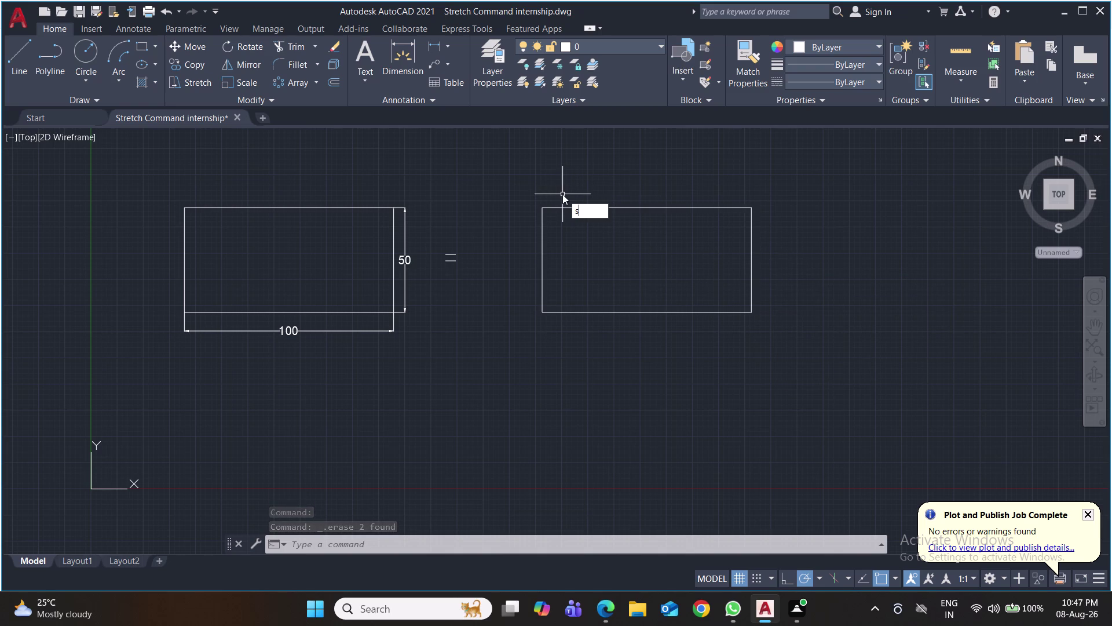
key(Return)
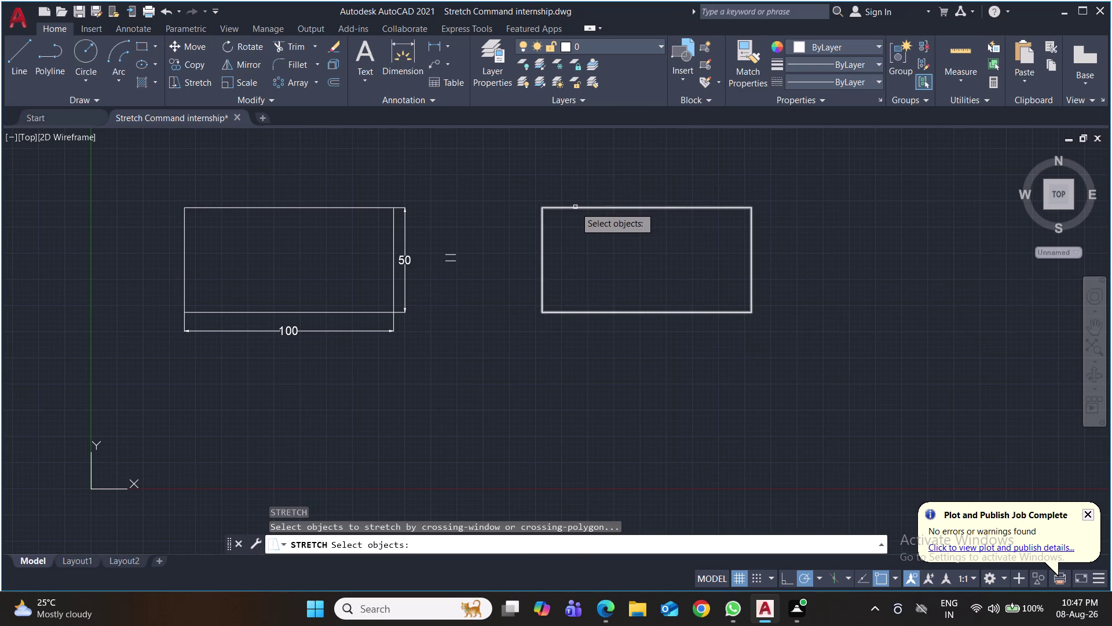
drag(589, 180, 588, 187)
click(533, 326)
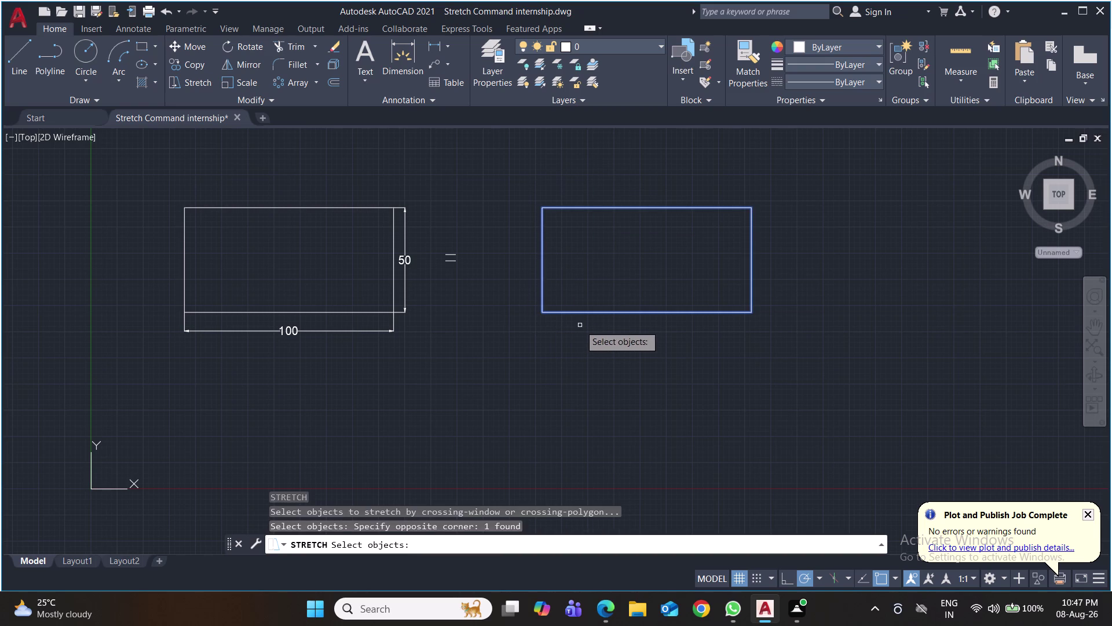
key(Return)
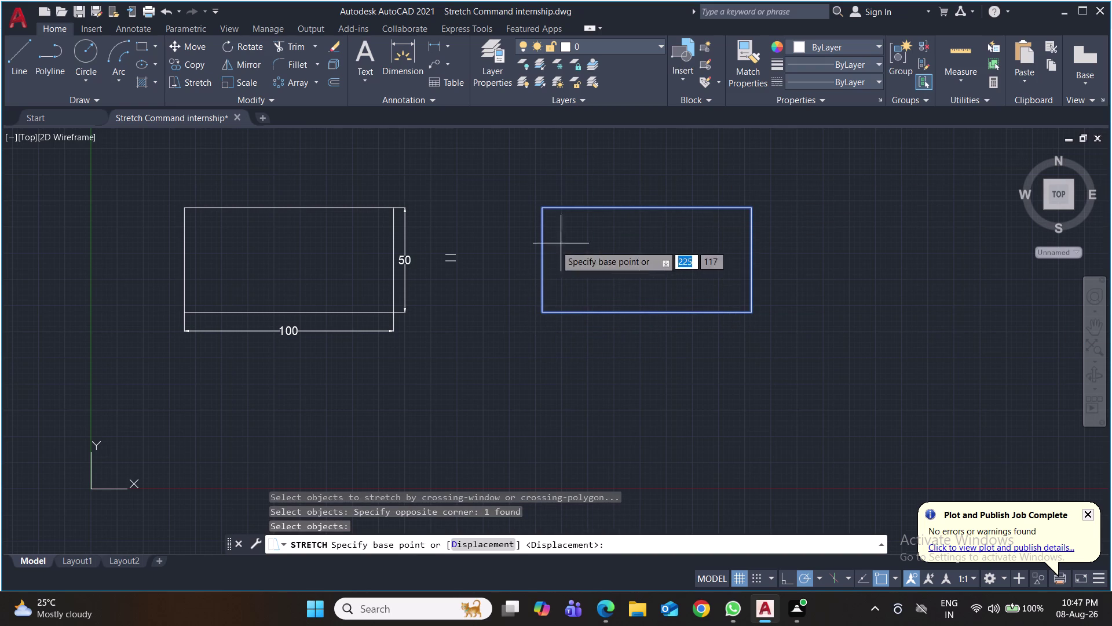
click(543, 312)
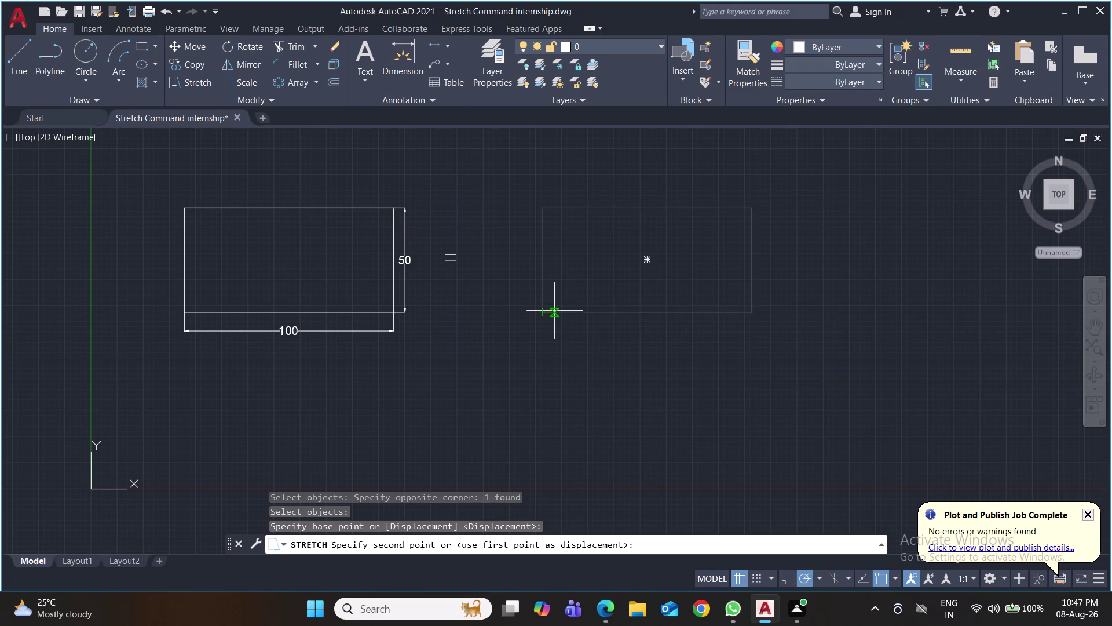
text(30)
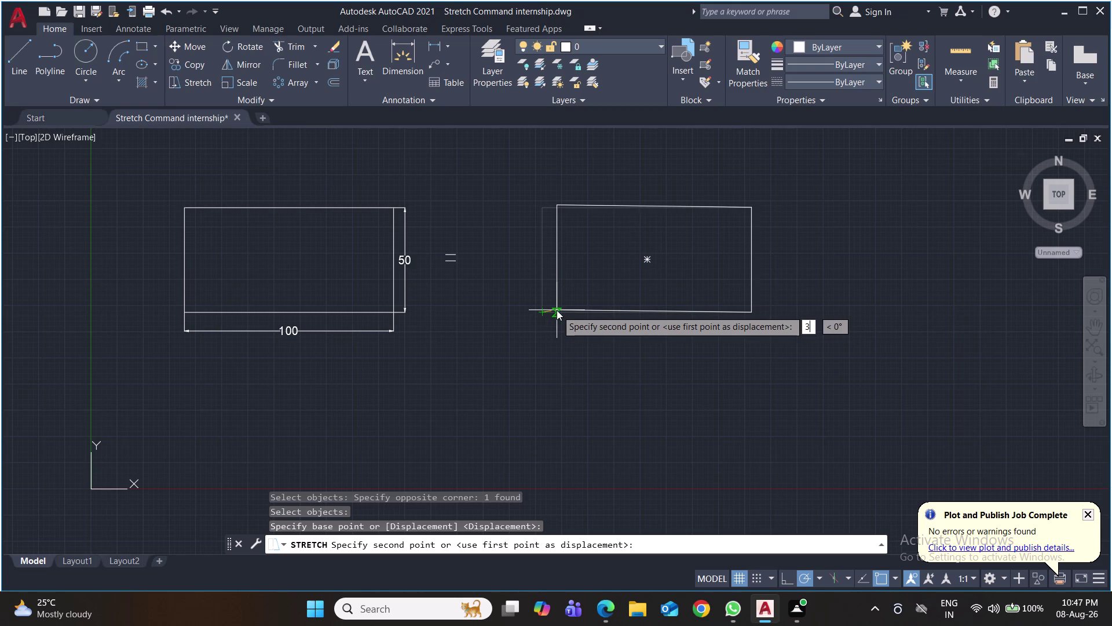
key(Return)
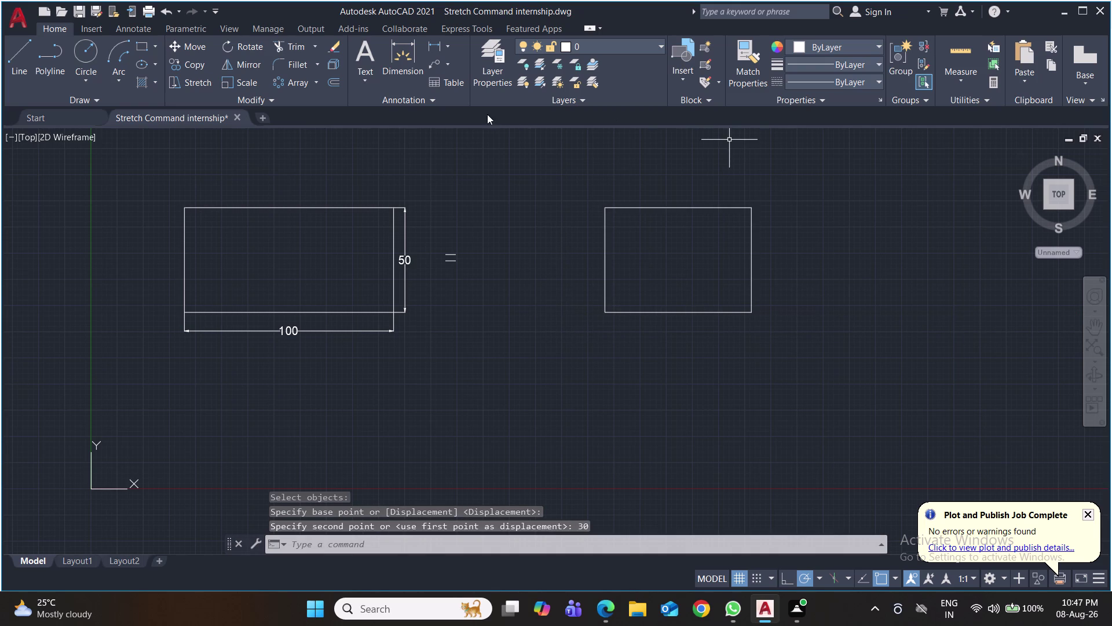
click(434, 51)
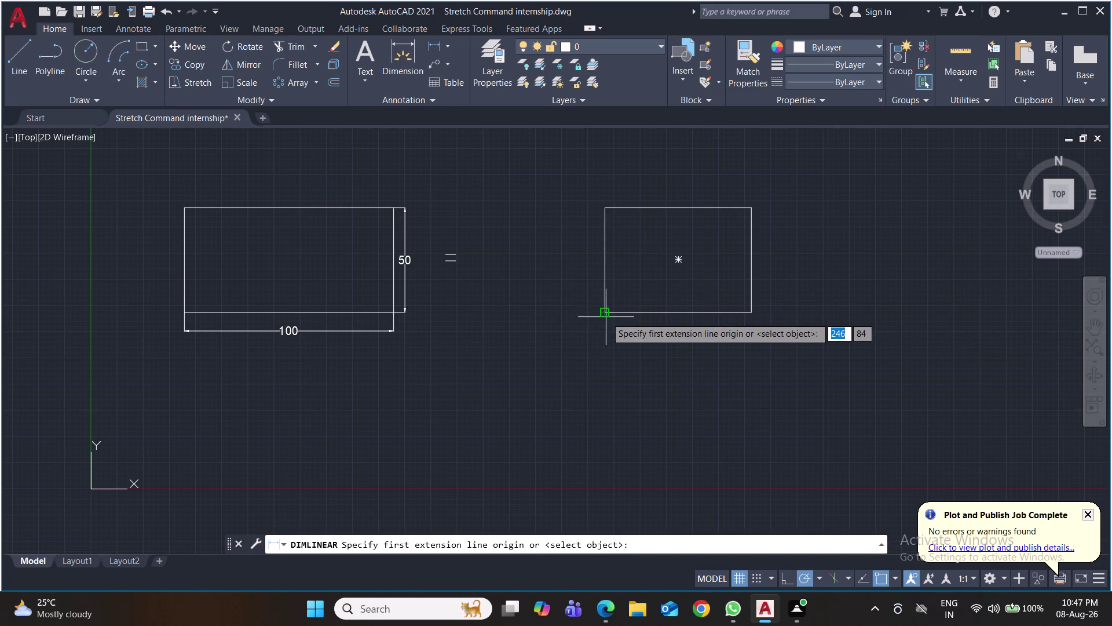
Add a 70 linear dimension below the narrowed rectangle and 50 on its right, then save.
click(605, 314)
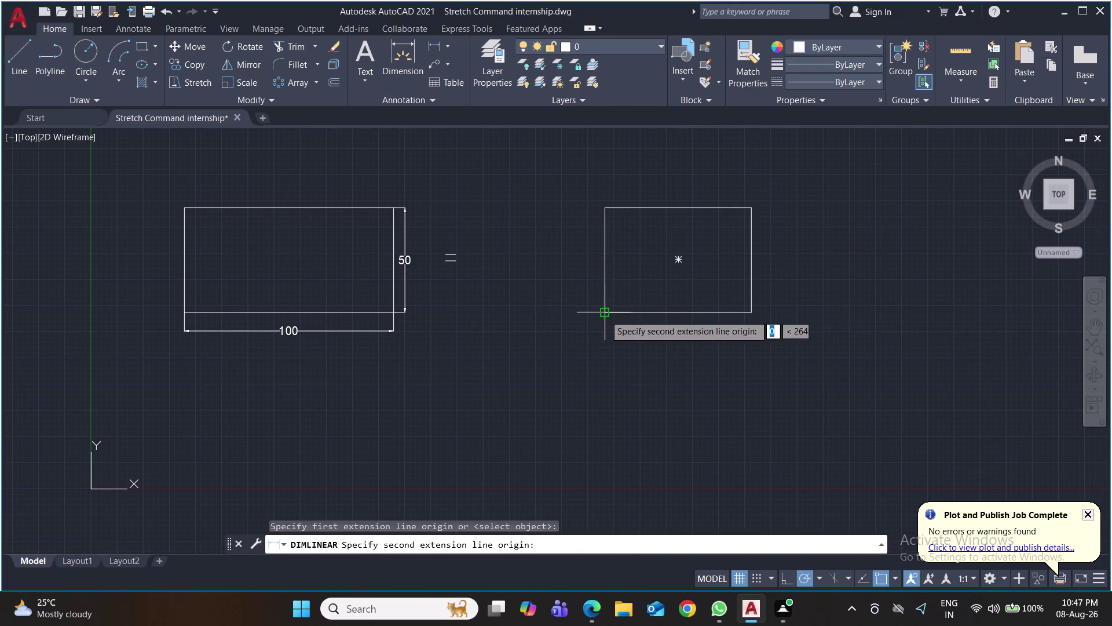
click(751, 313)
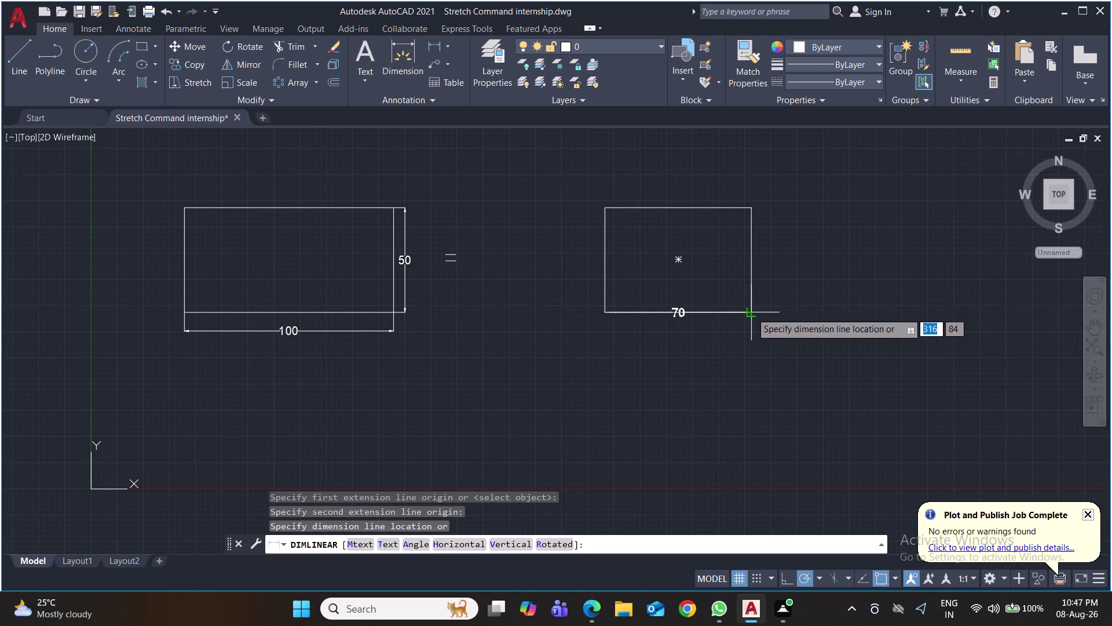
click(745, 343)
key(space)
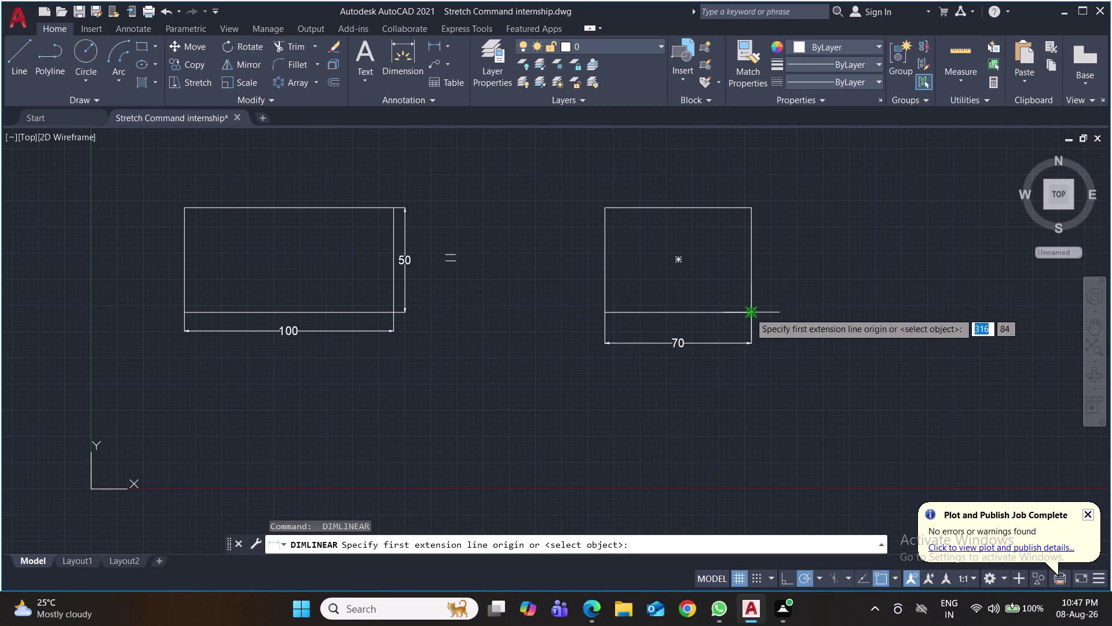
click(749, 312)
click(751, 208)
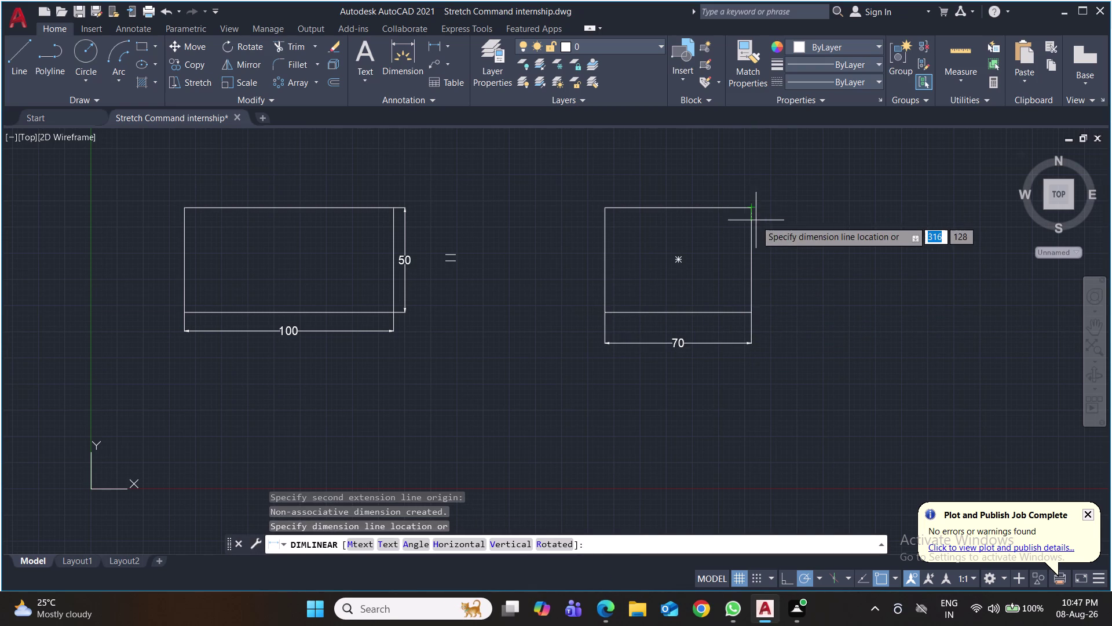
click(772, 229)
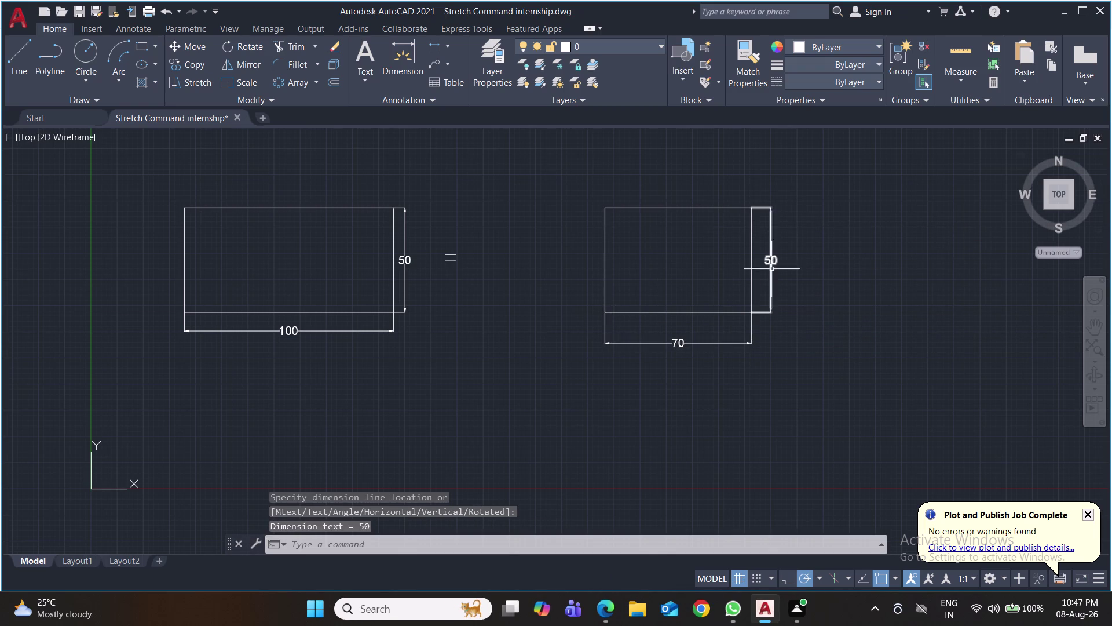
key(ctrl+s)
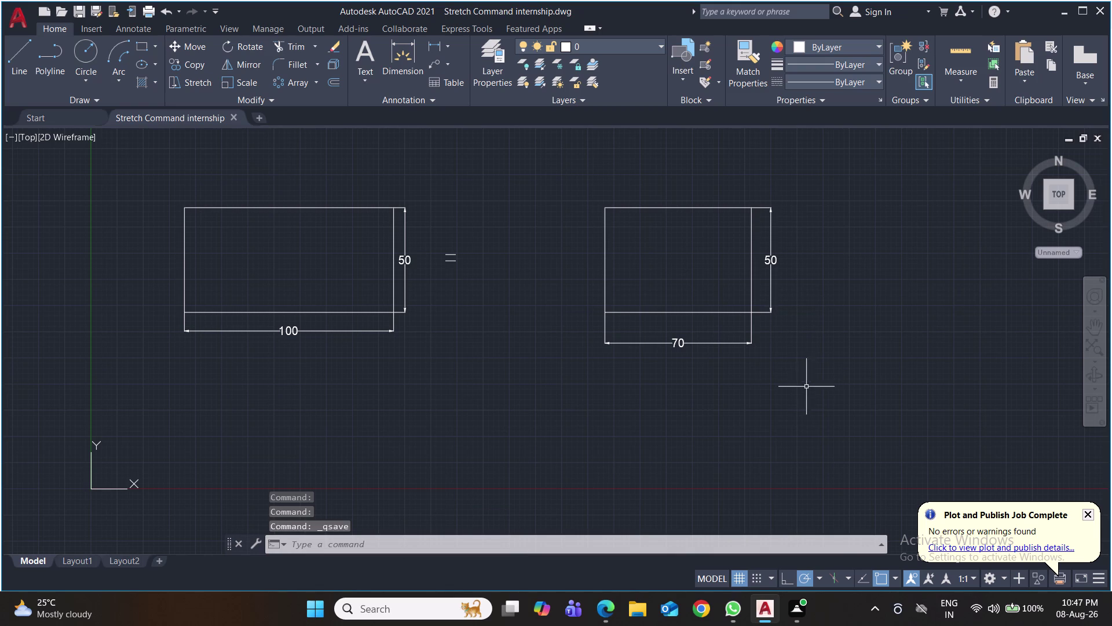
Pan down to the empty area below the dimensioned rectangles.
middle_drag(753, 417, 765, 319)
middle_drag(739, 377, 745, 313)
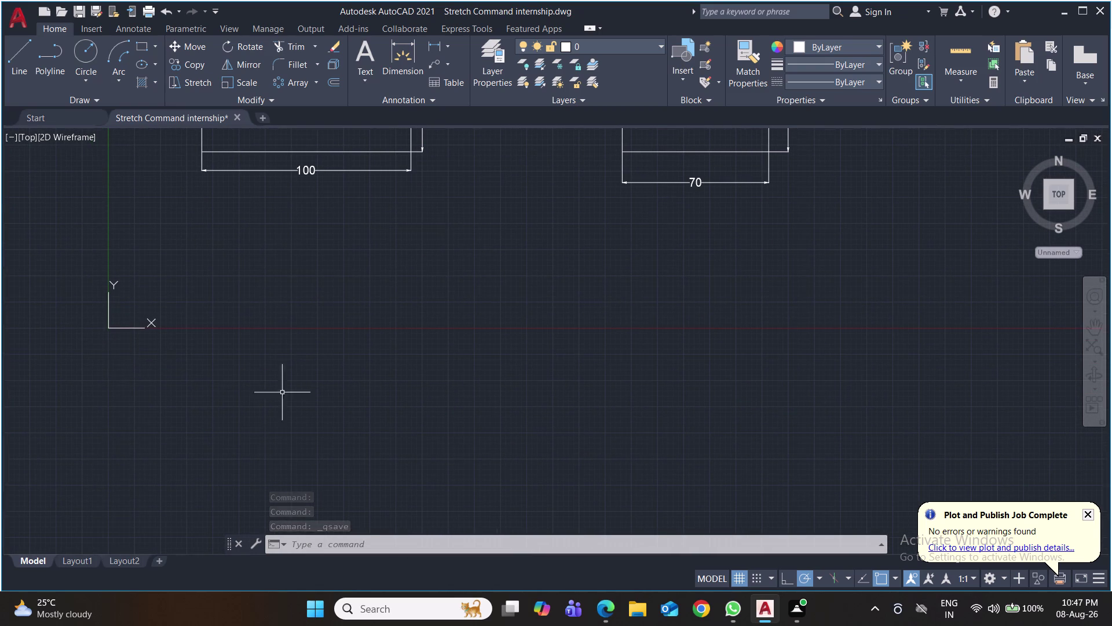
click(111, 326)
click(106, 331)
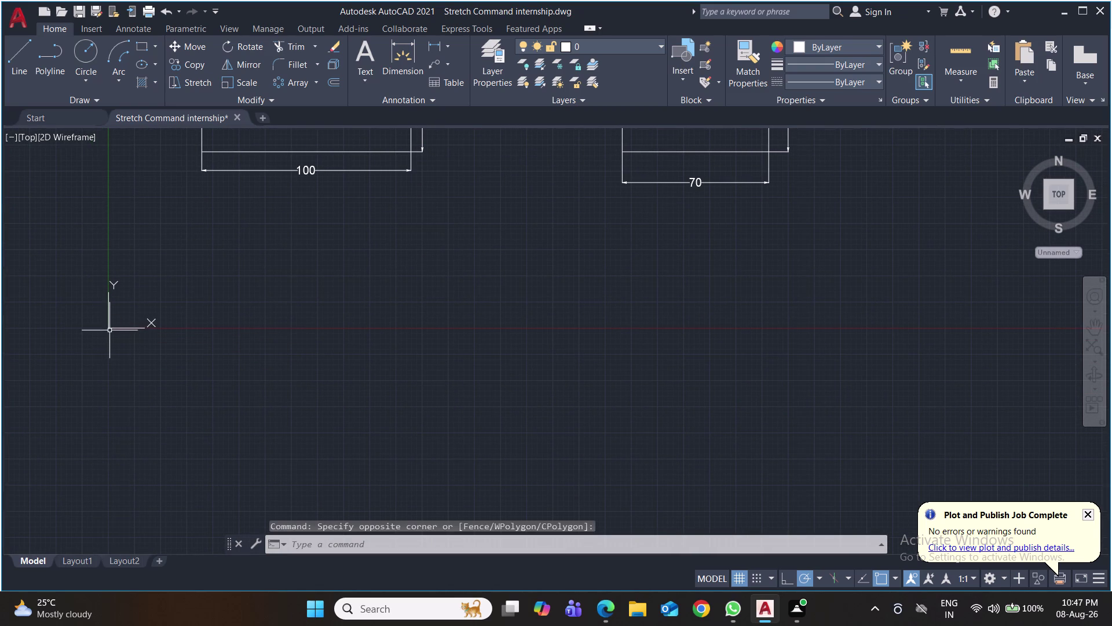
click(109, 327)
click(108, 324)
click(107, 326)
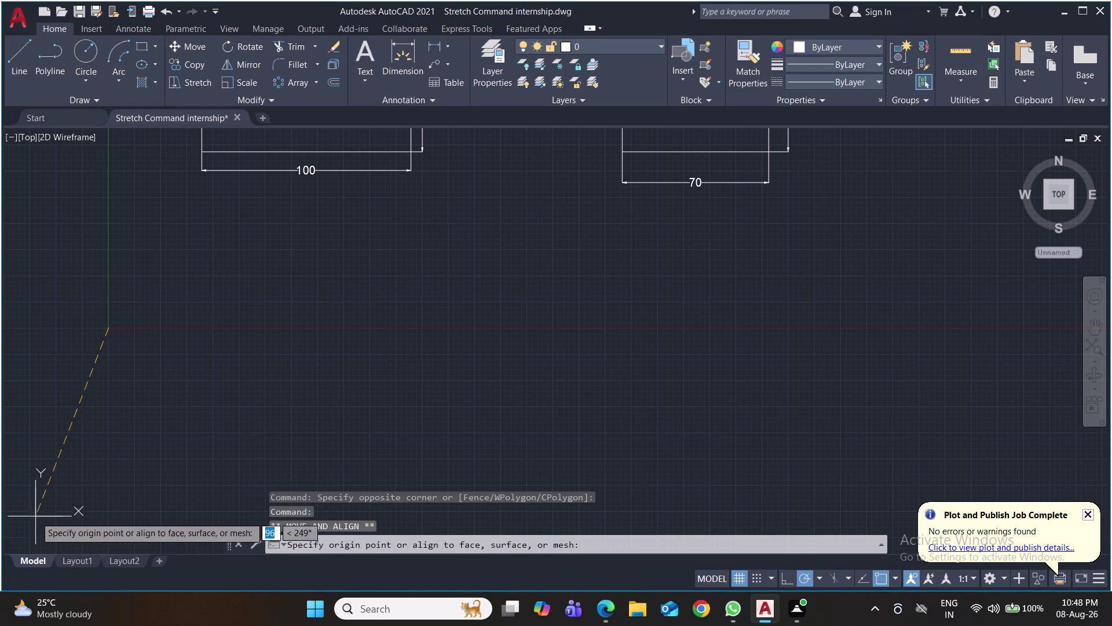
click(23, 534)
scroll(down, 3)
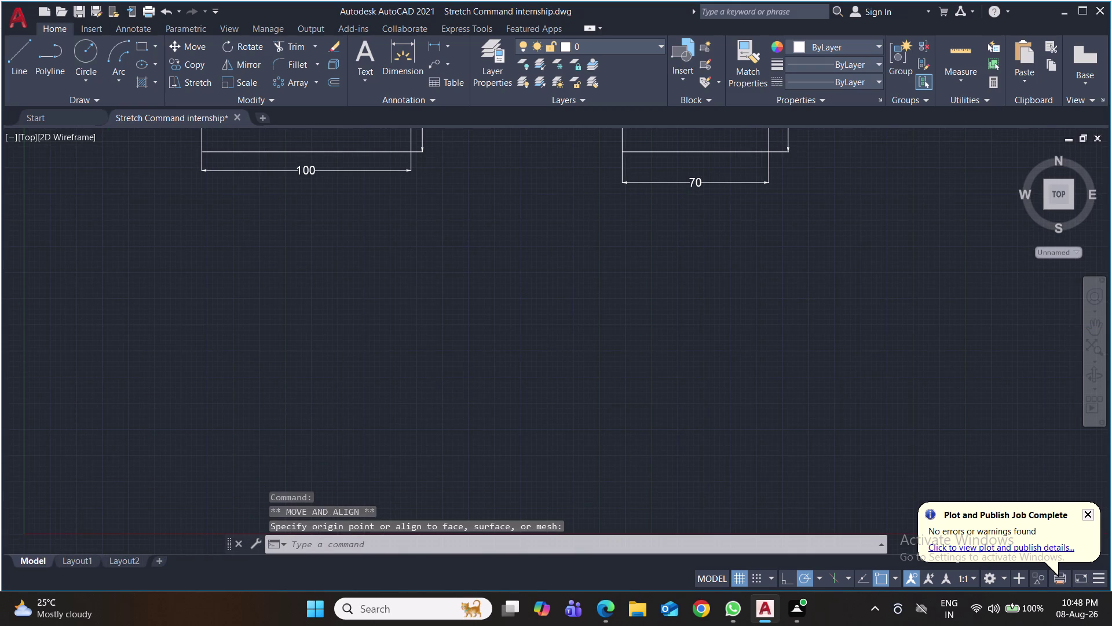
Move the coordinate system origin below the rectangles and re-centre the view.
middle_drag(468, 387, 469, 335)
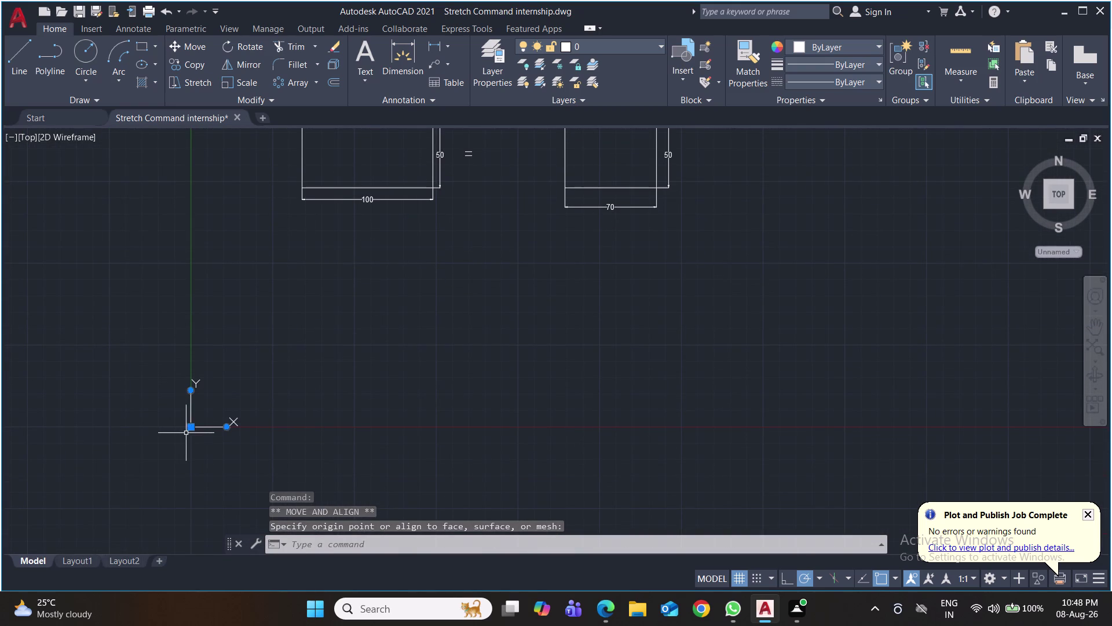
click(193, 424)
click(192, 426)
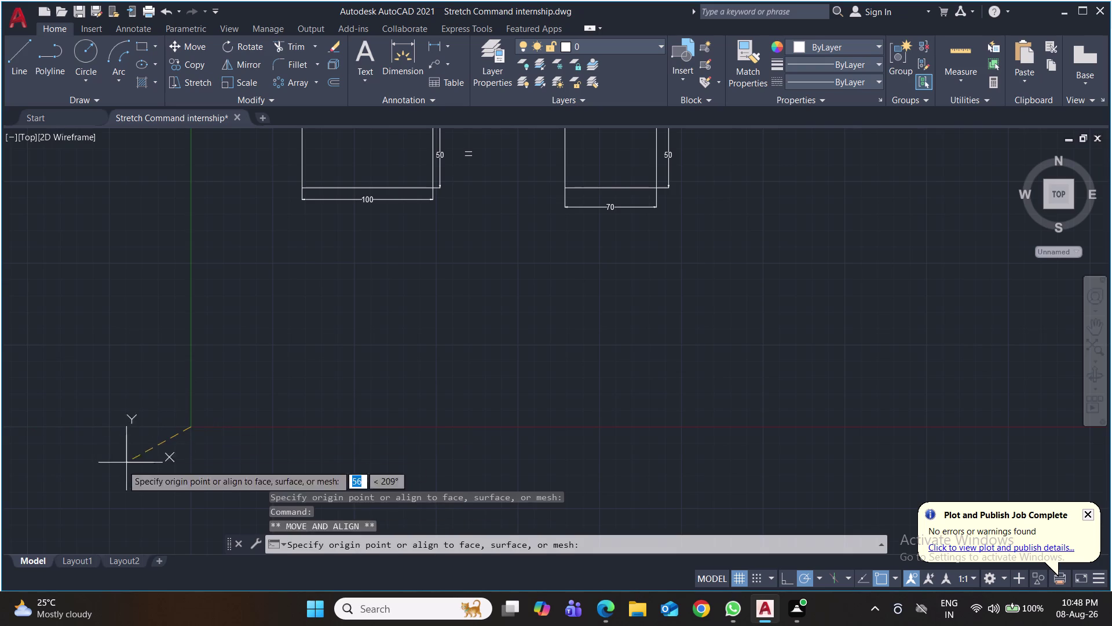
click(21, 535)
middle_drag(388, 428, 392, 374)
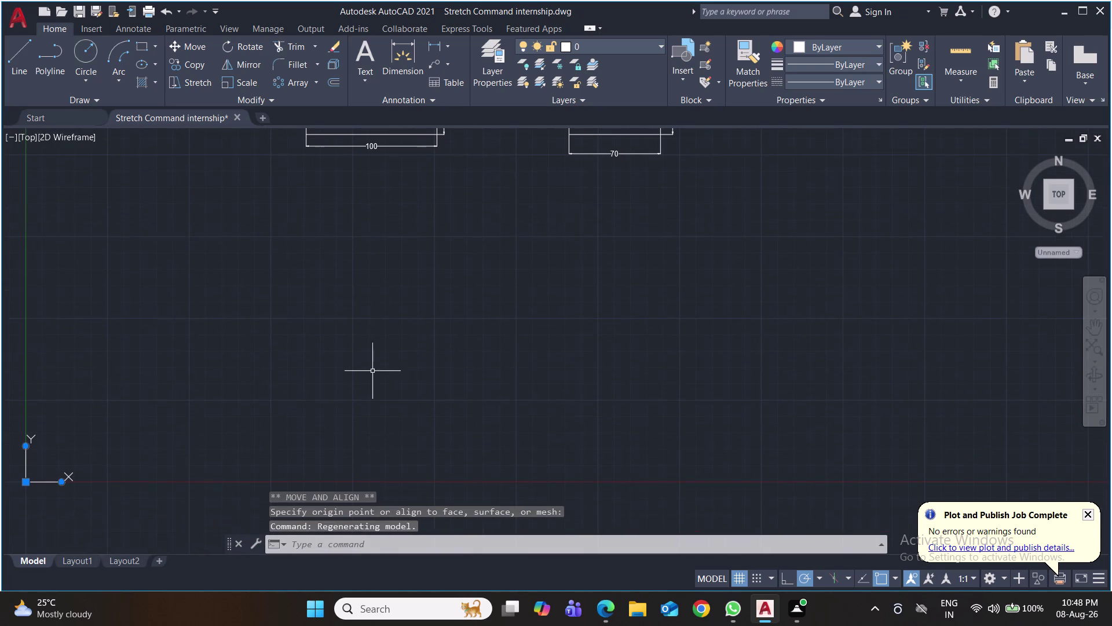
scroll(up, 3)
middle_drag(398, 339, 361, 471)
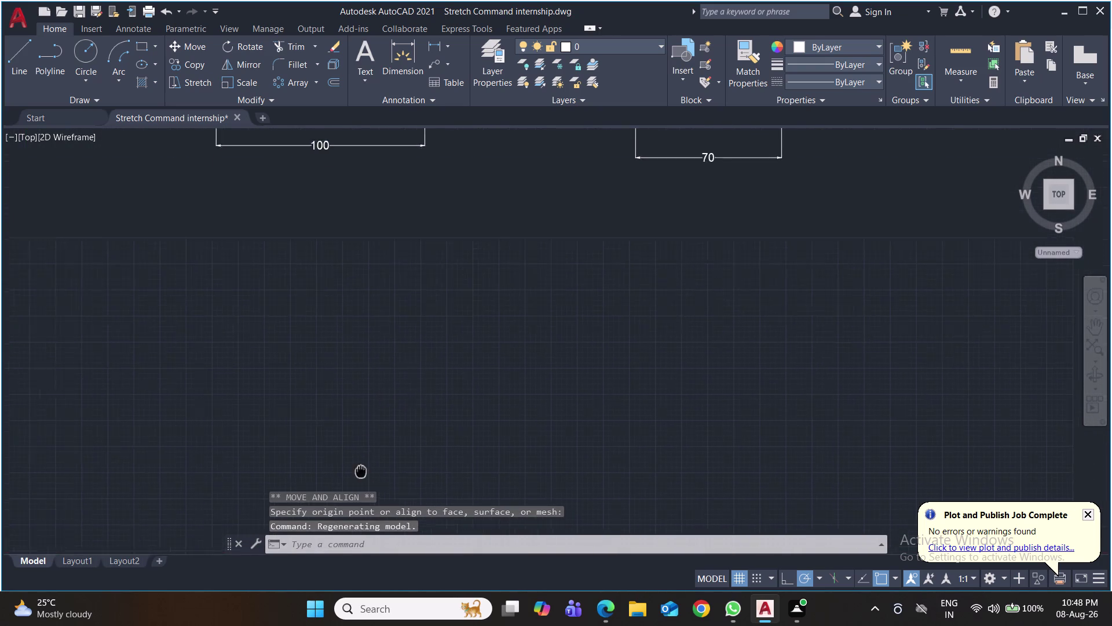
middle_drag(361, 472, 350, 505)
middle_drag(391, 360, 386, 334)
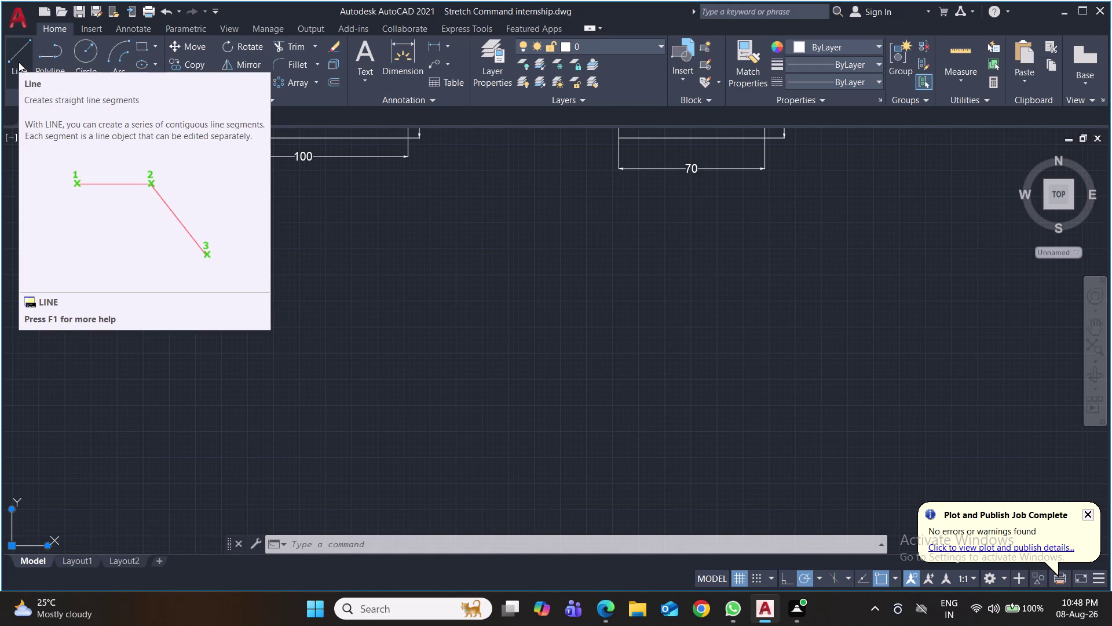
Draw a 50-unit horizontal line below the rectangles.
click(21, 61)
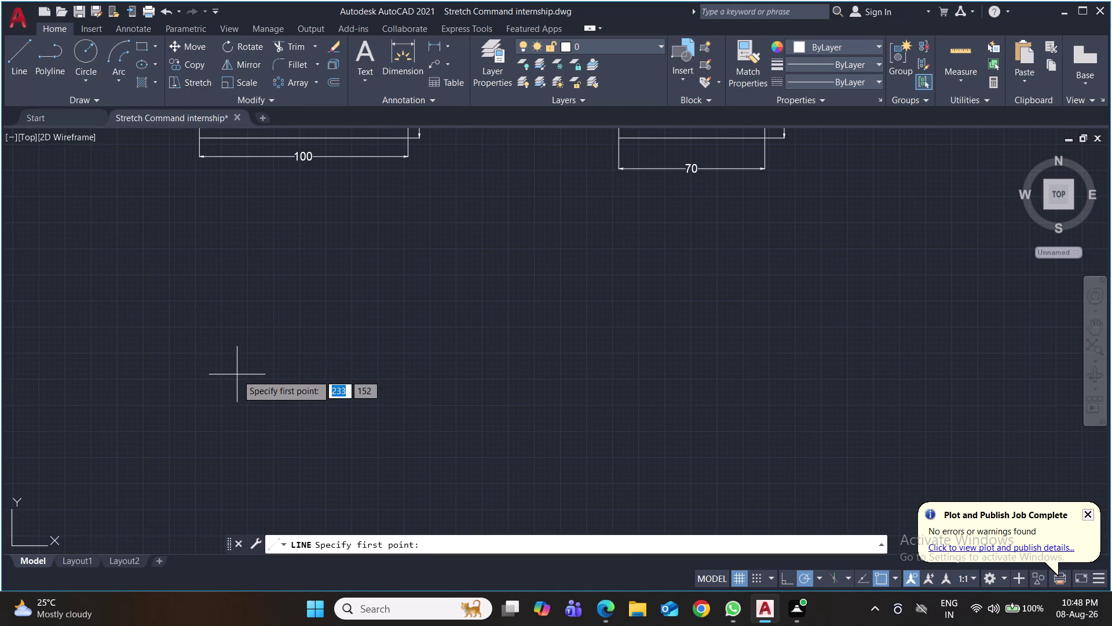
click(219, 380)
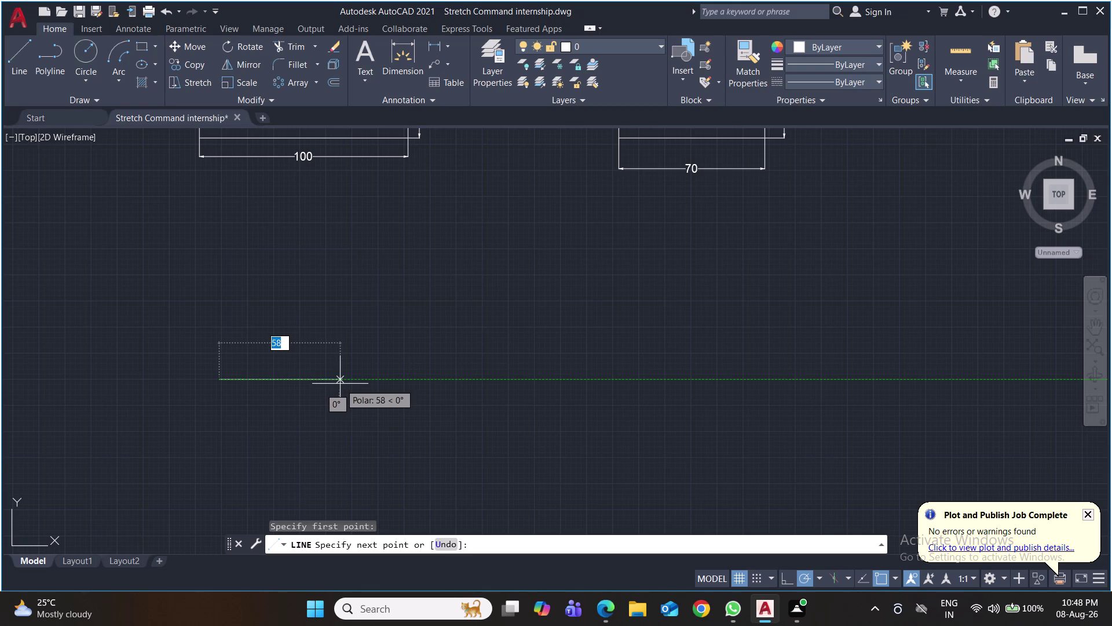
text(50)
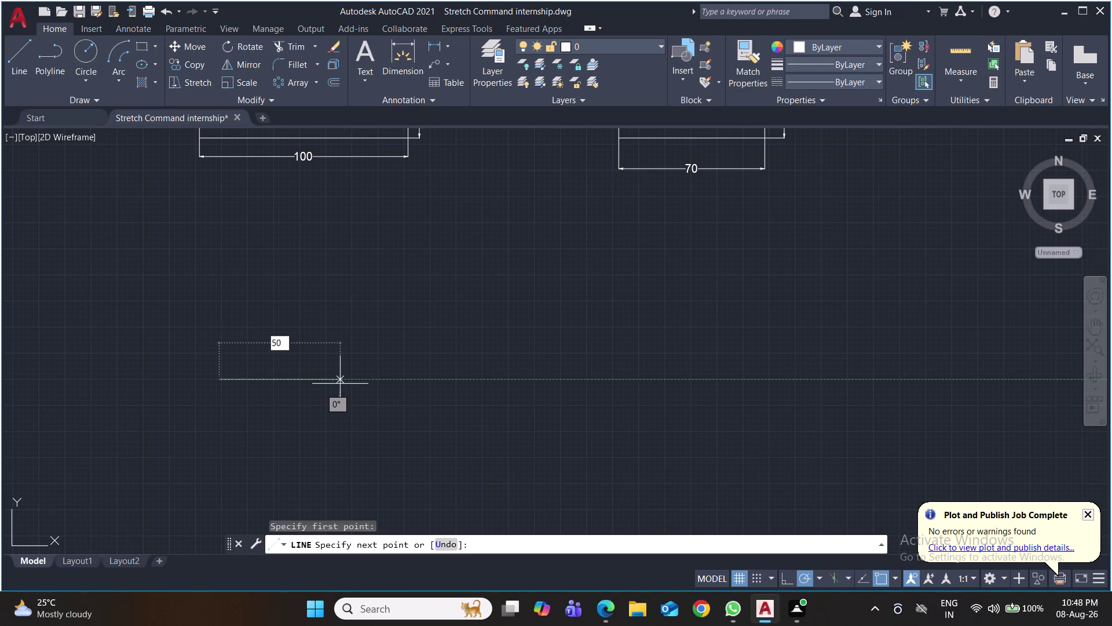
key(Return)
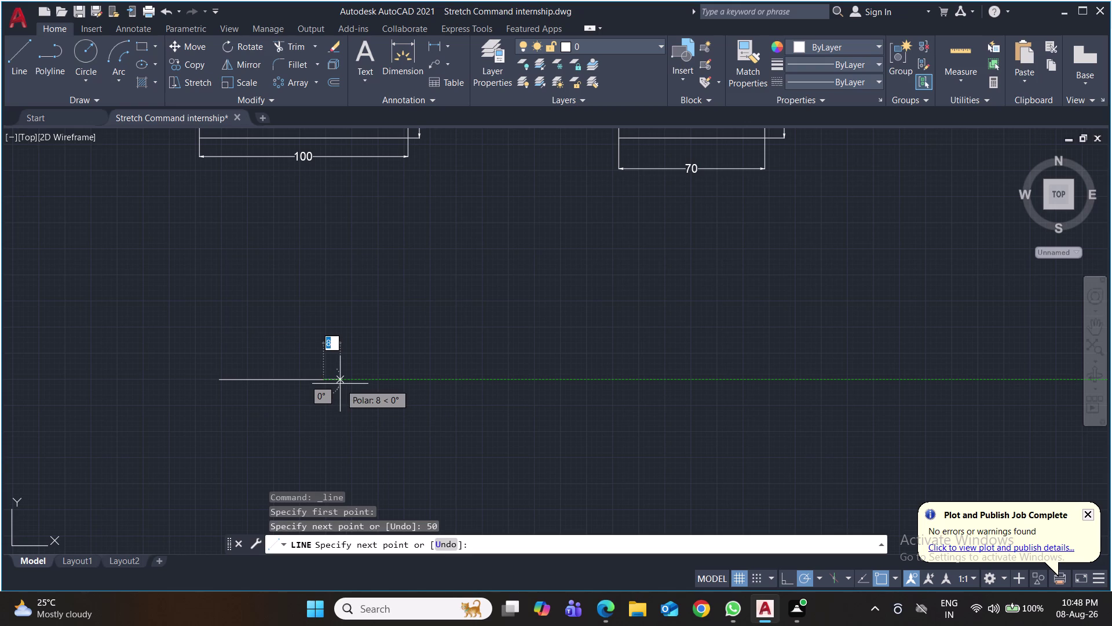
key(Return)
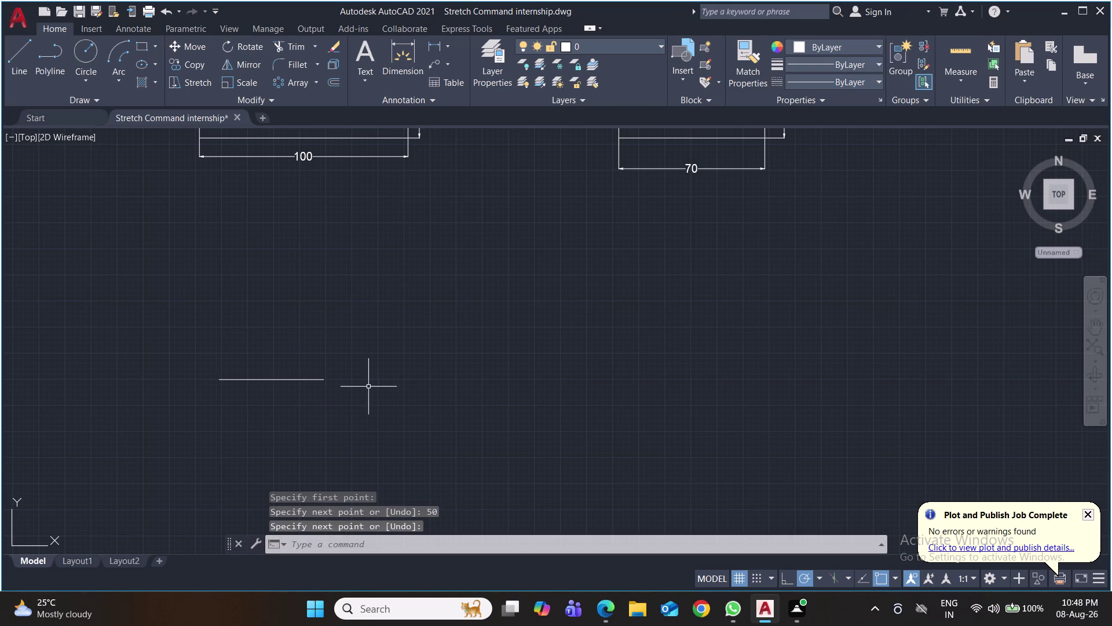
Centre a radius-10 circle on each end of the 50-unit line.
key(c)
key(Return)
click(219, 381)
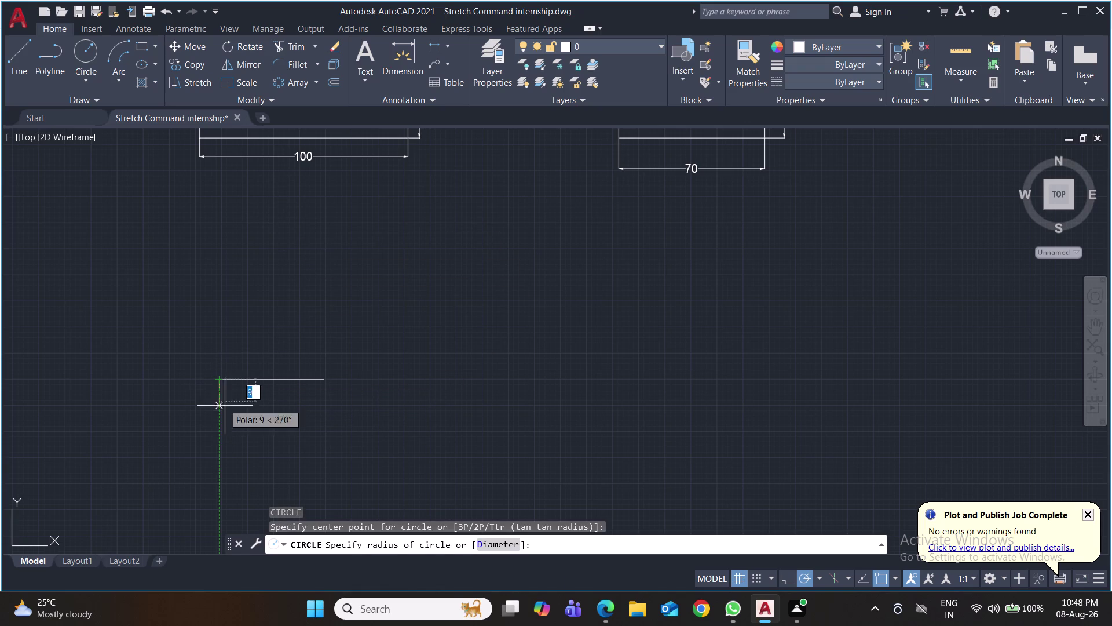
text(10)
key(Return)
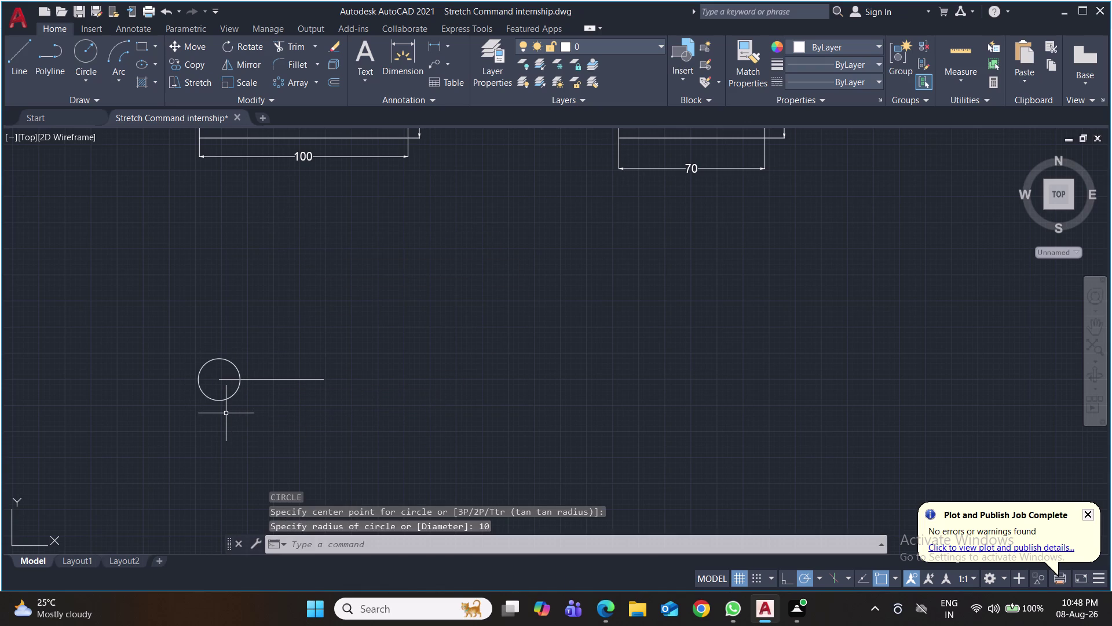
key(space)
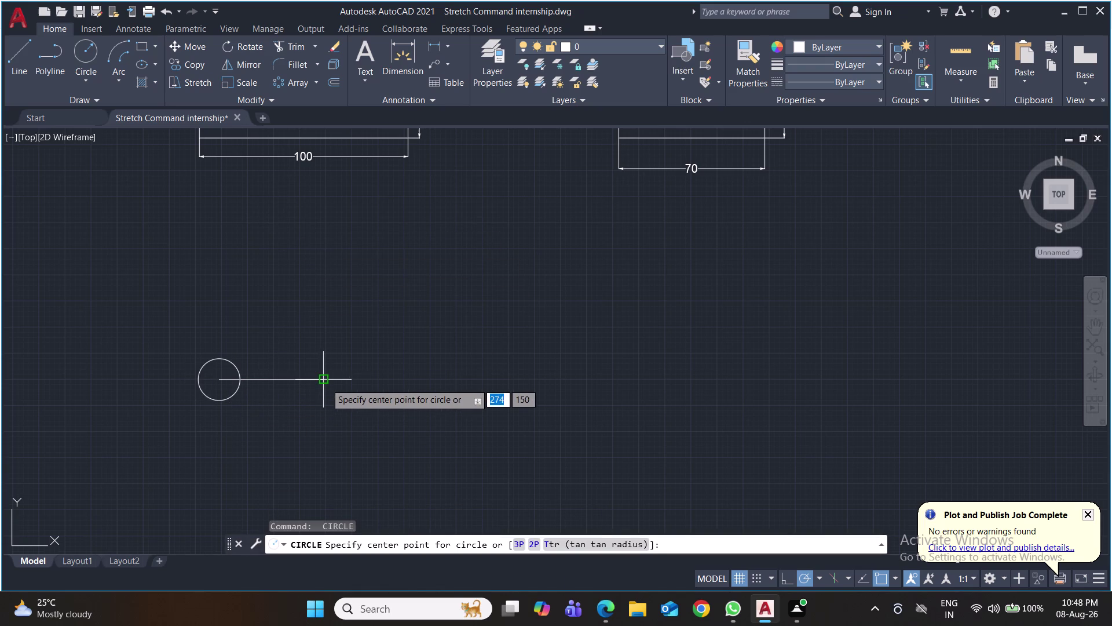
click(326, 381)
text(10)
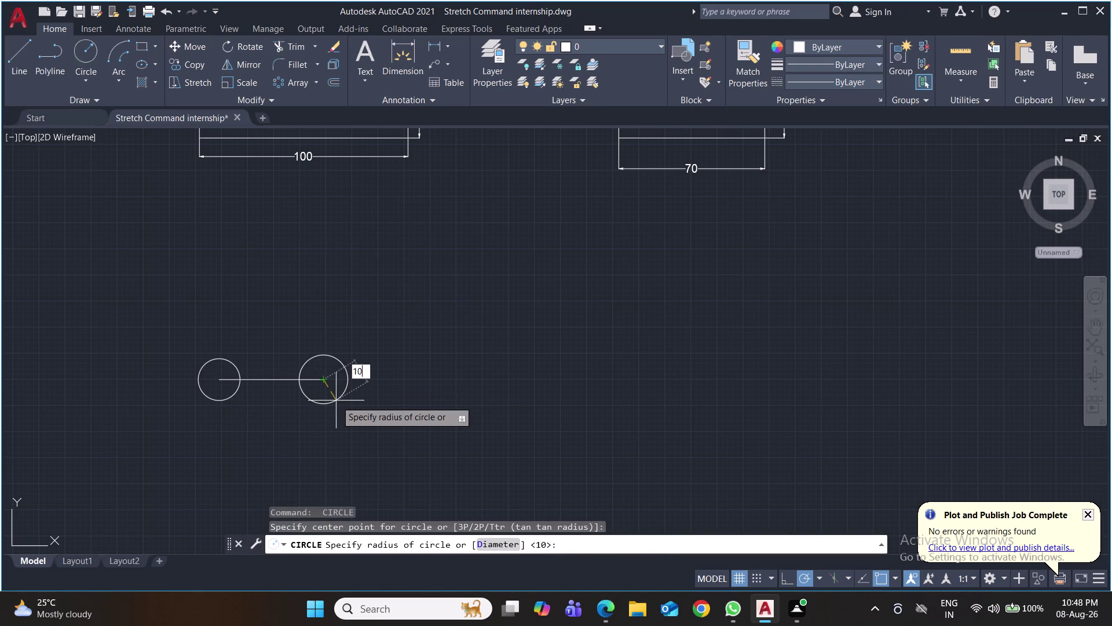
key(Return)
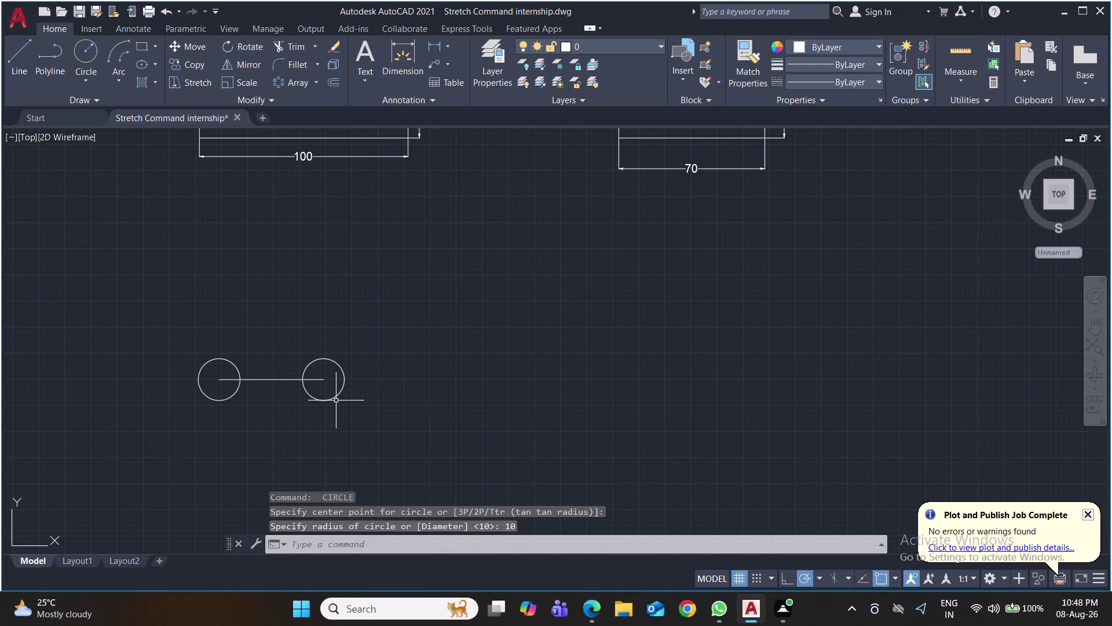
click(262, 378)
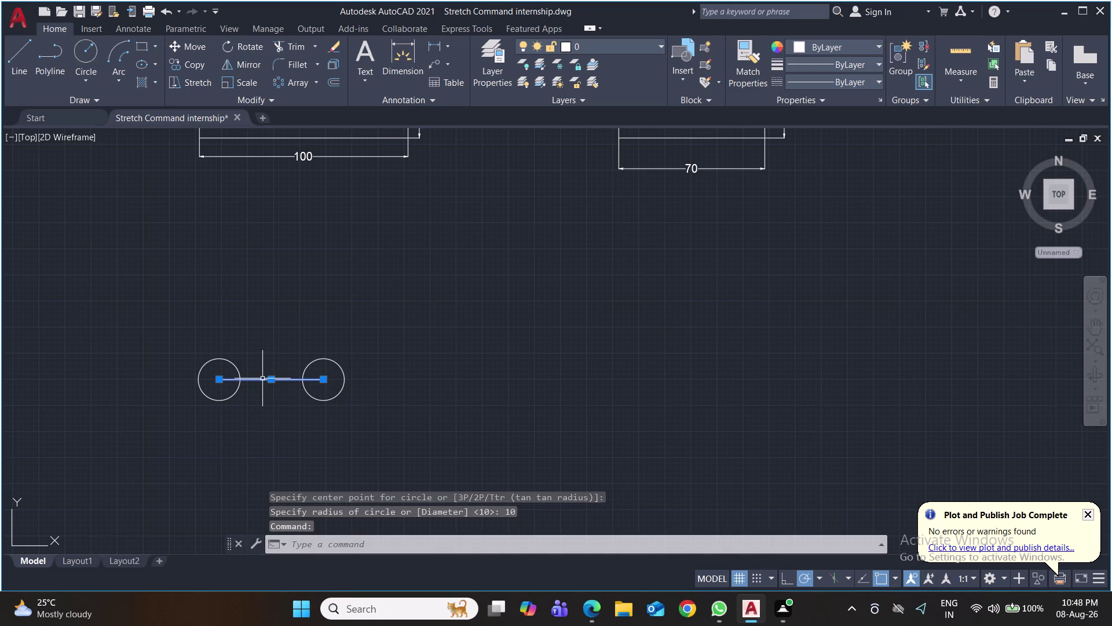
Delete the centre line and draw top and bottom lines joining the two circles.
key(Delete)
key(l)
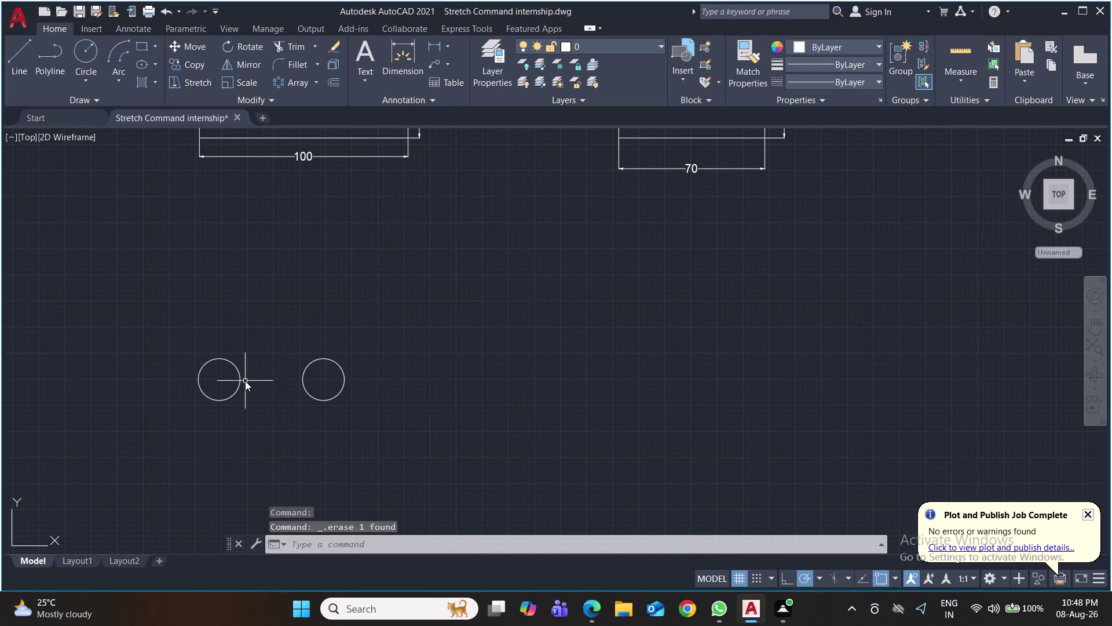
key(Return)
click(219, 362)
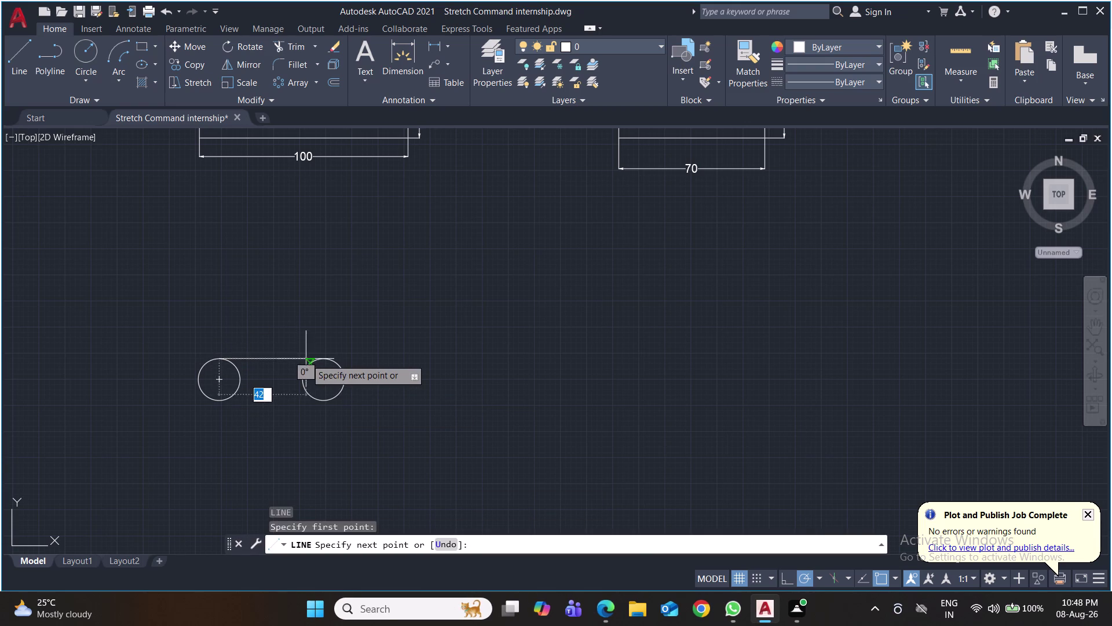
click(323, 358)
key(space)
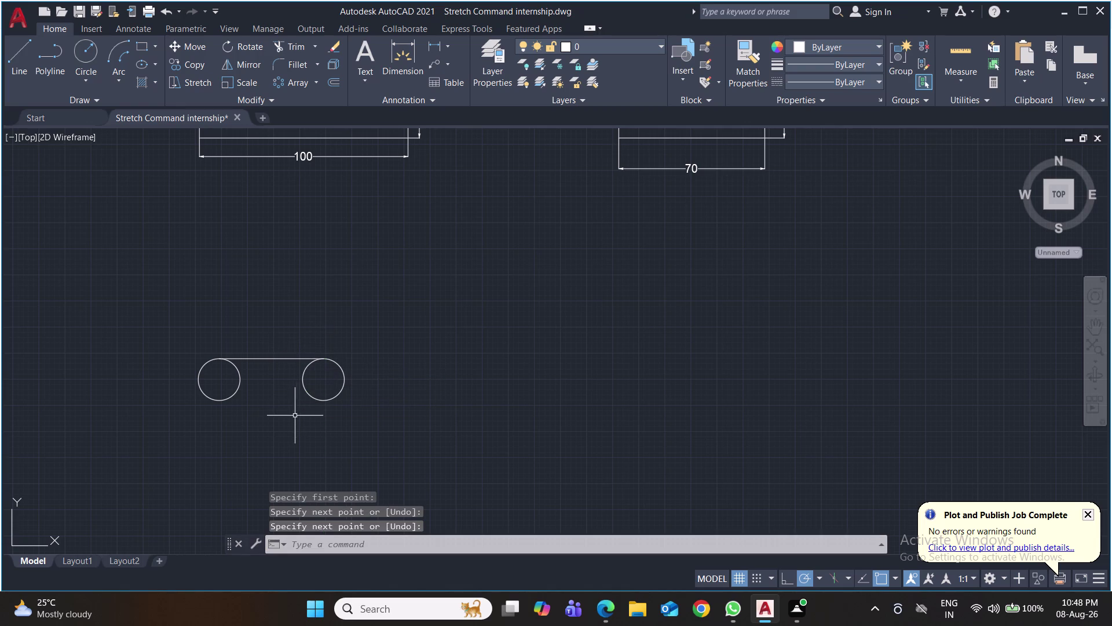
key(space)
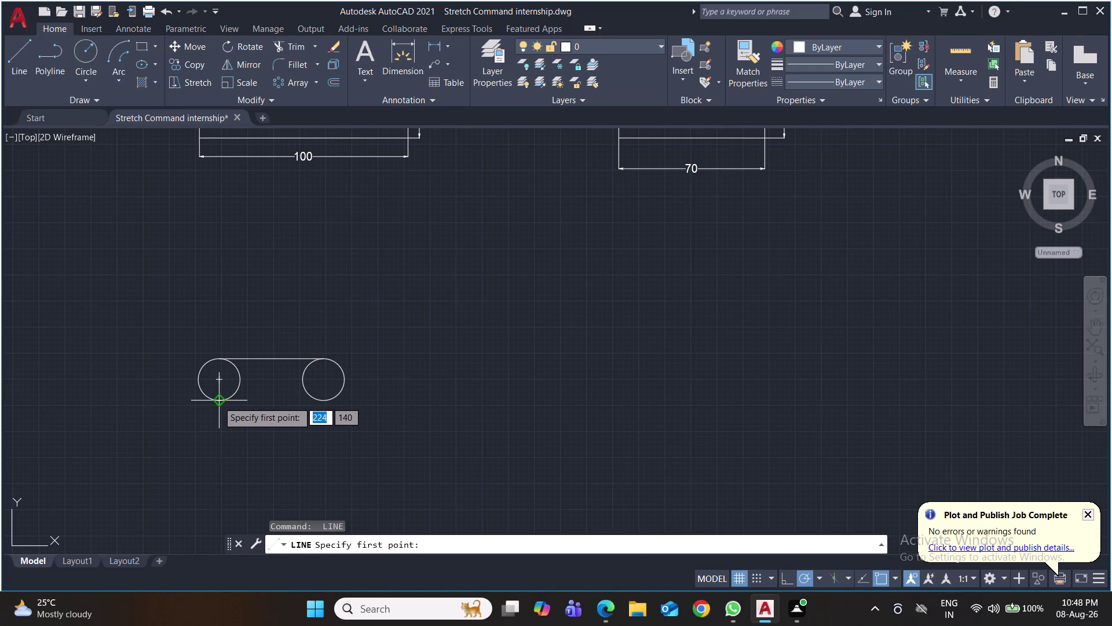
click(218, 401)
click(324, 404)
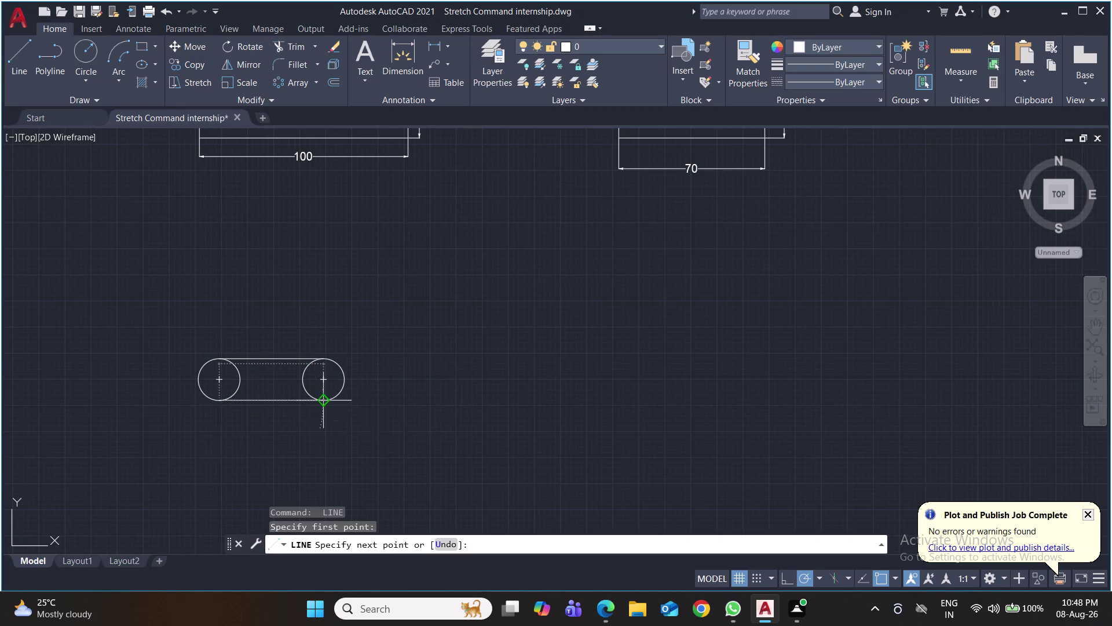
key(Return)
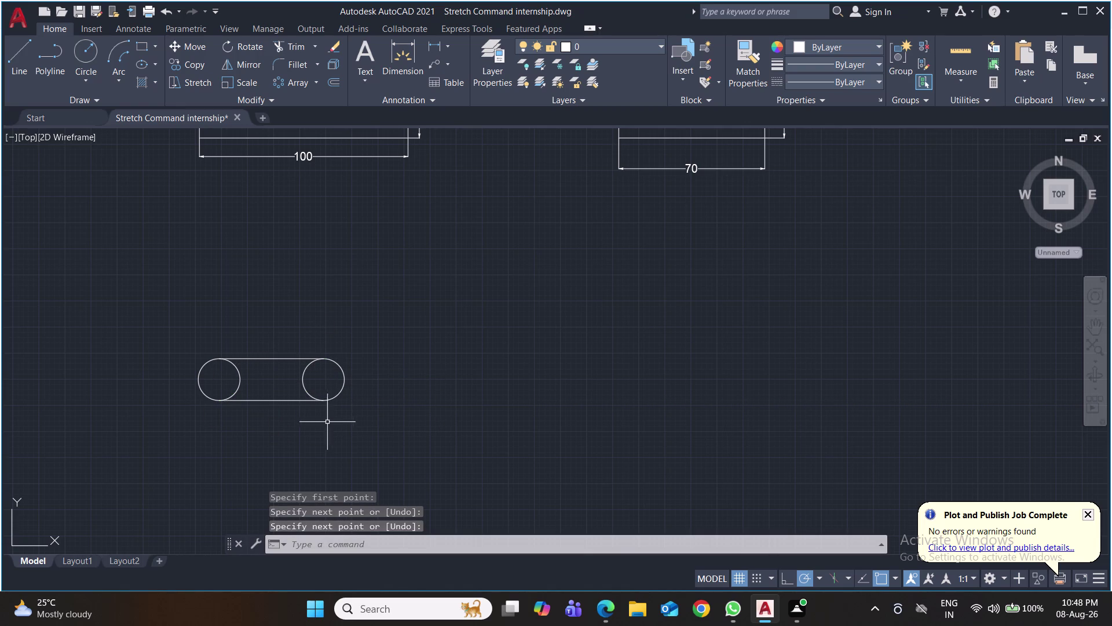
Start a new line at the left circle's top, cancel it, and select the bottom tangent line.
middle_drag(331, 420, 336, 389)
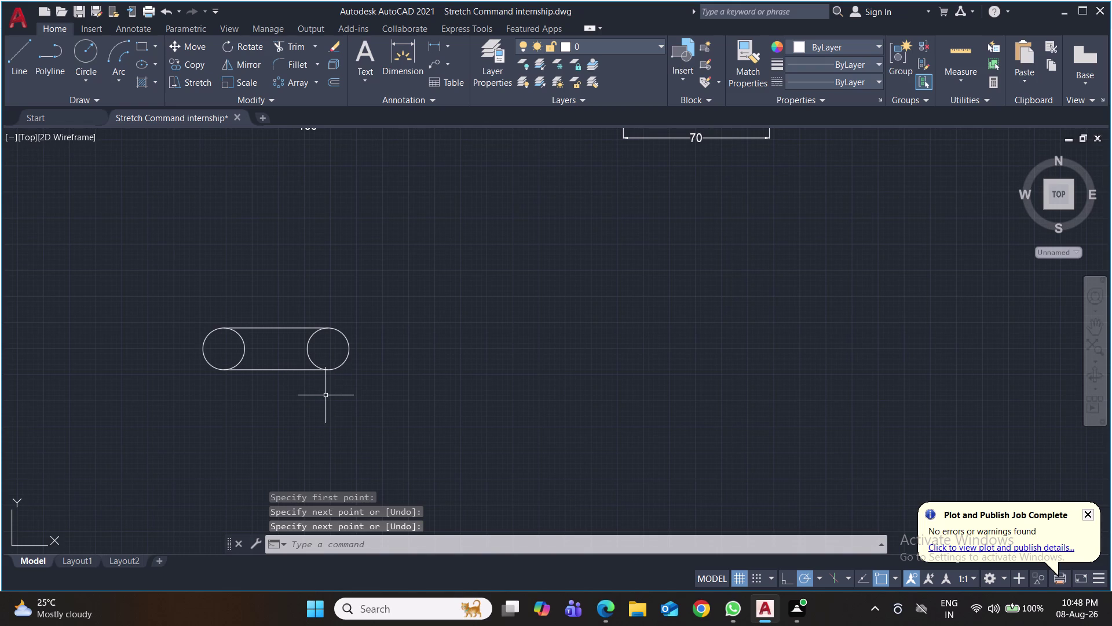
scroll(up, 3)
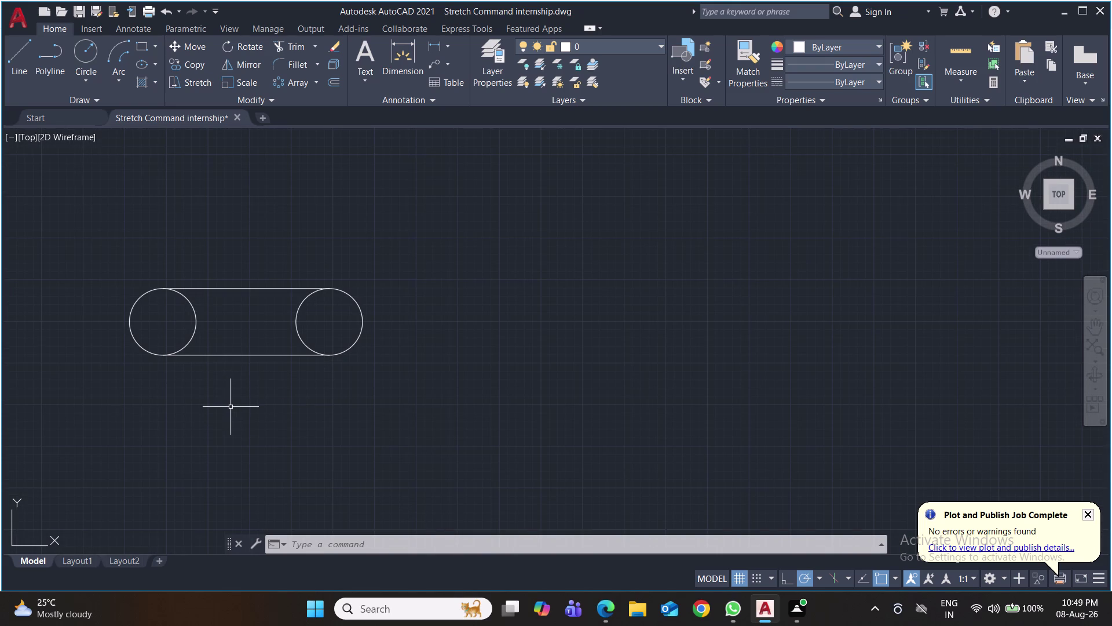
key(l)
key(Return)
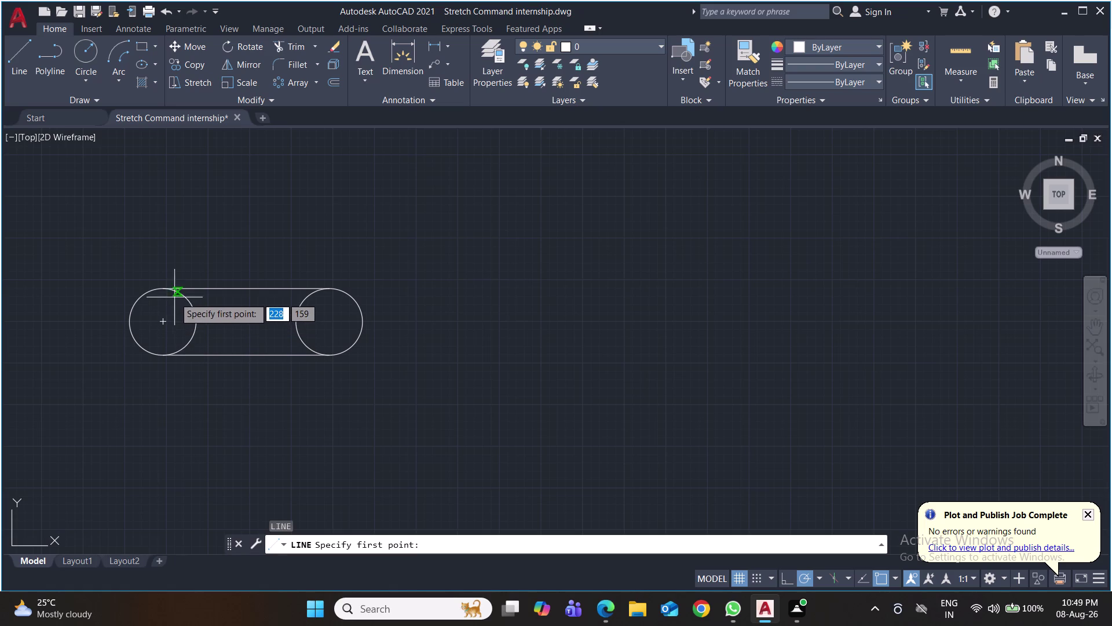
click(160, 290)
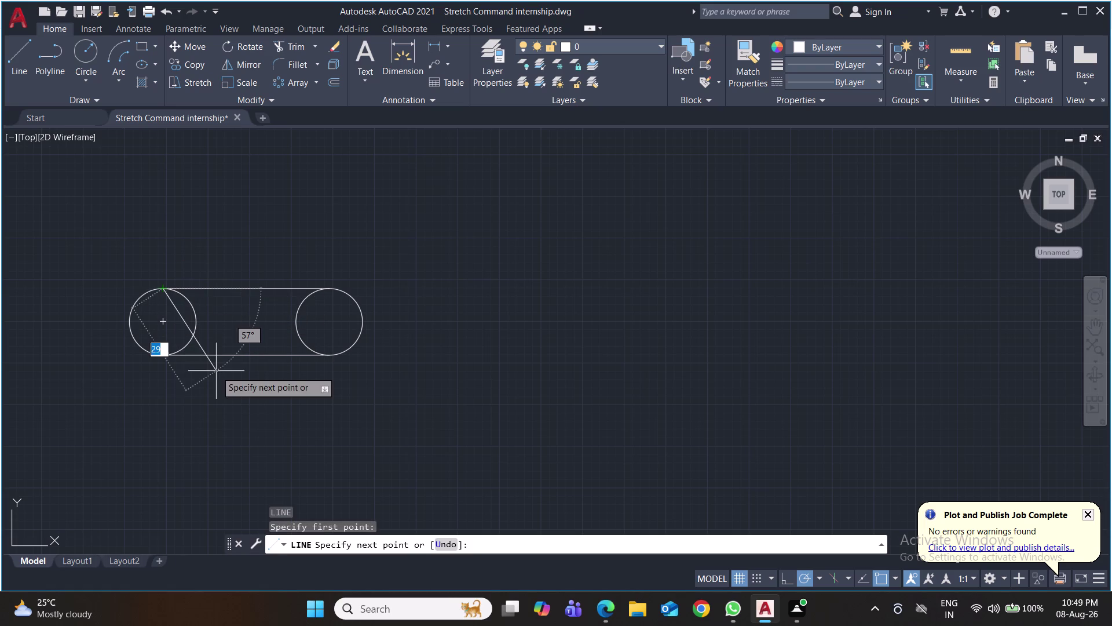
key(Escape)
click(242, 354)
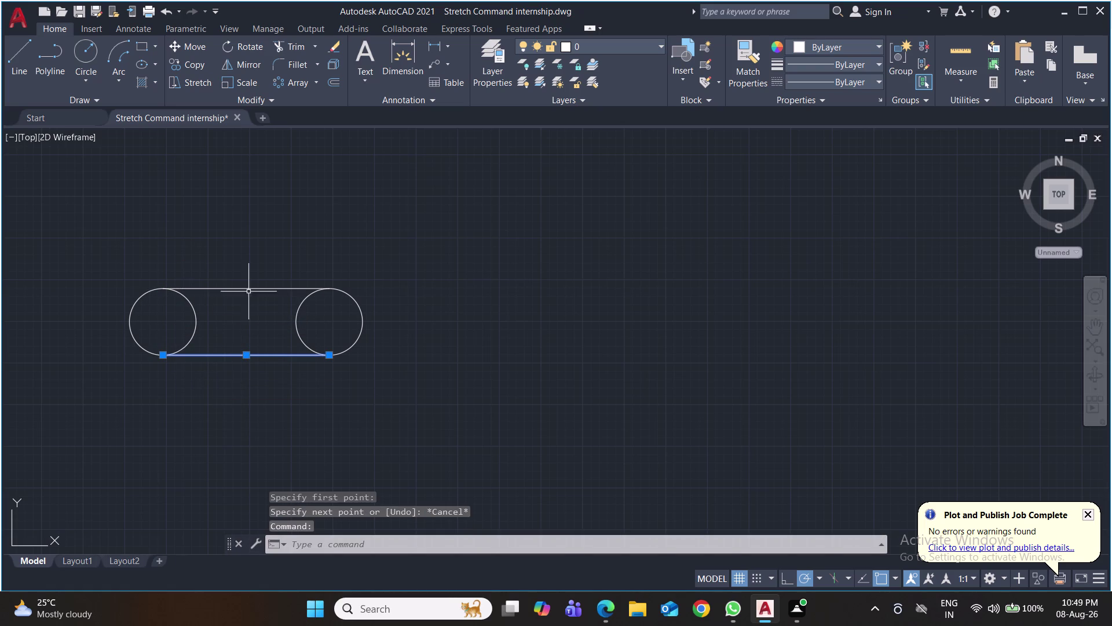
Delete both tangent lines and draw a 30-unit line from the left circle's top.
click(249, 289)
key(Delete)
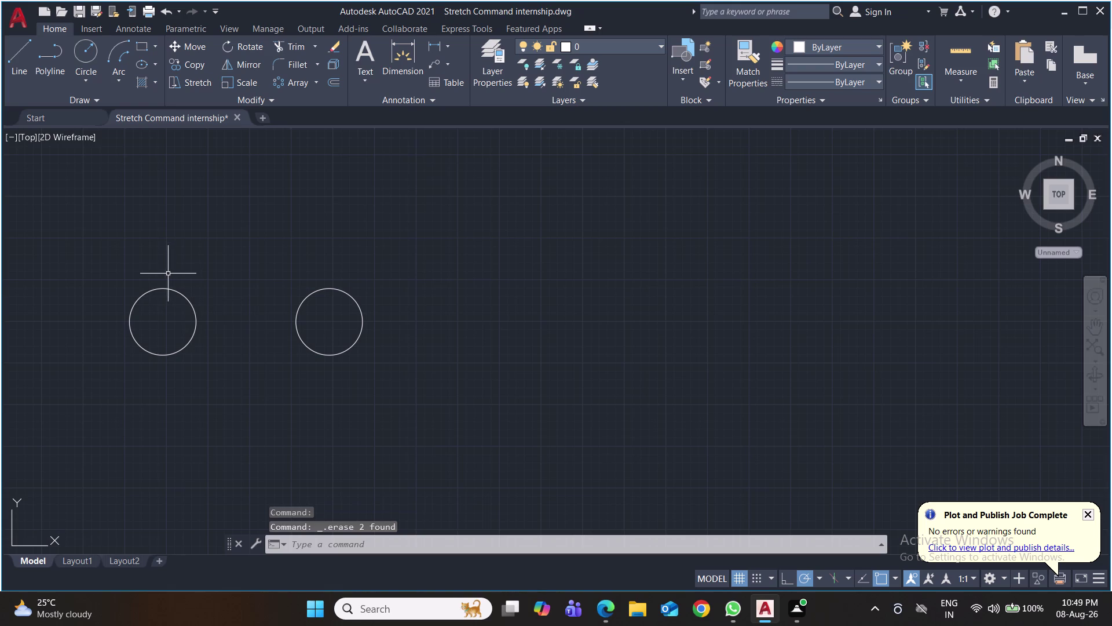
key(l)
key(Return)
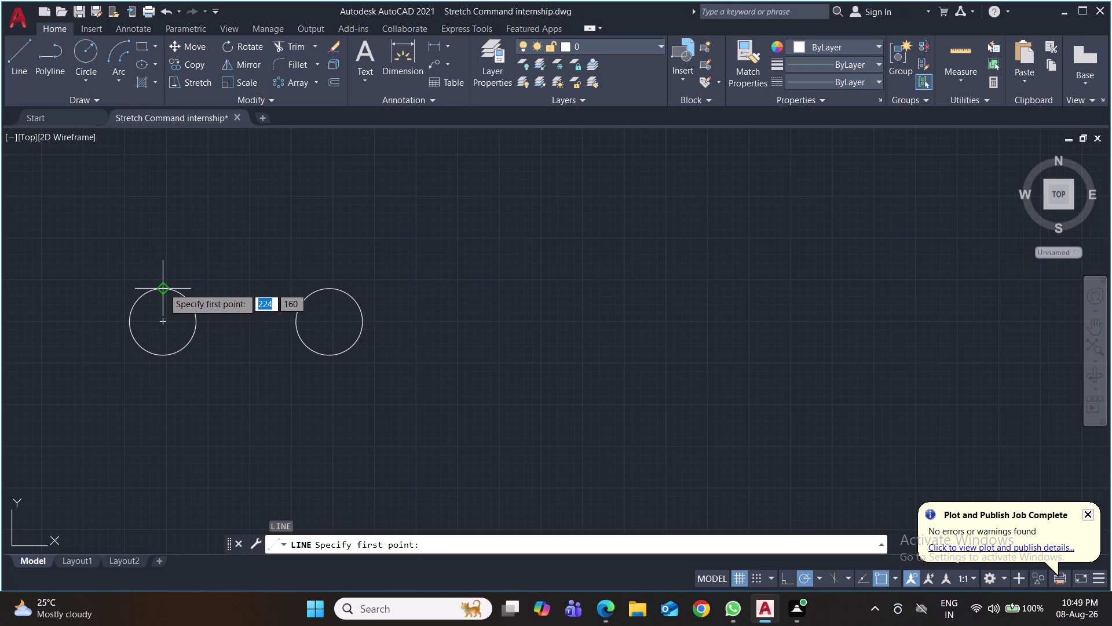
click(163, 287)
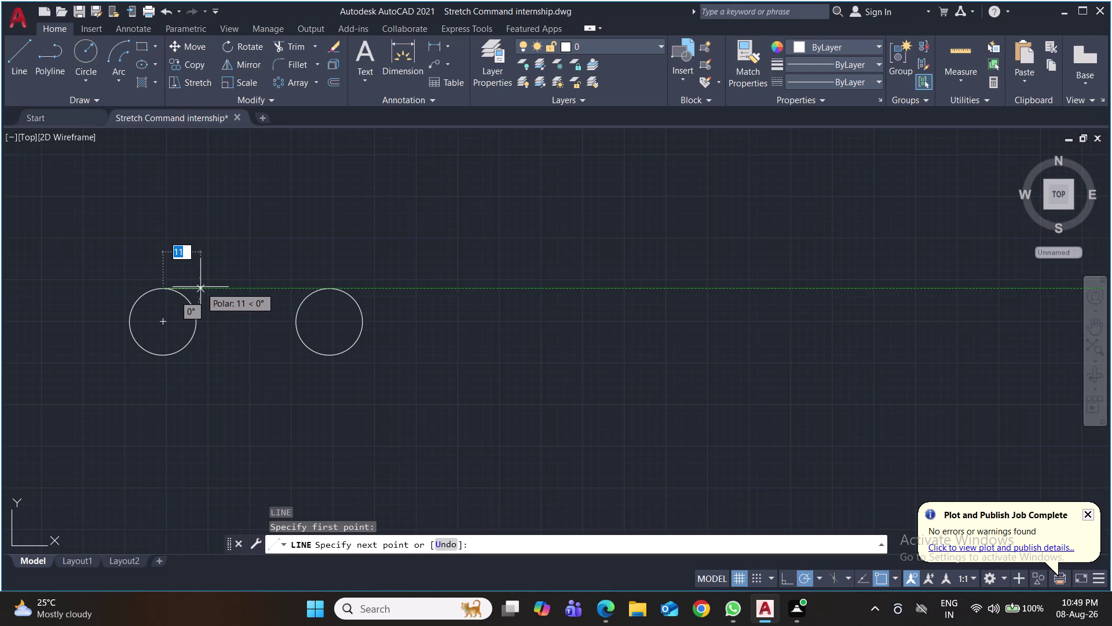
text(30)
key(Return)
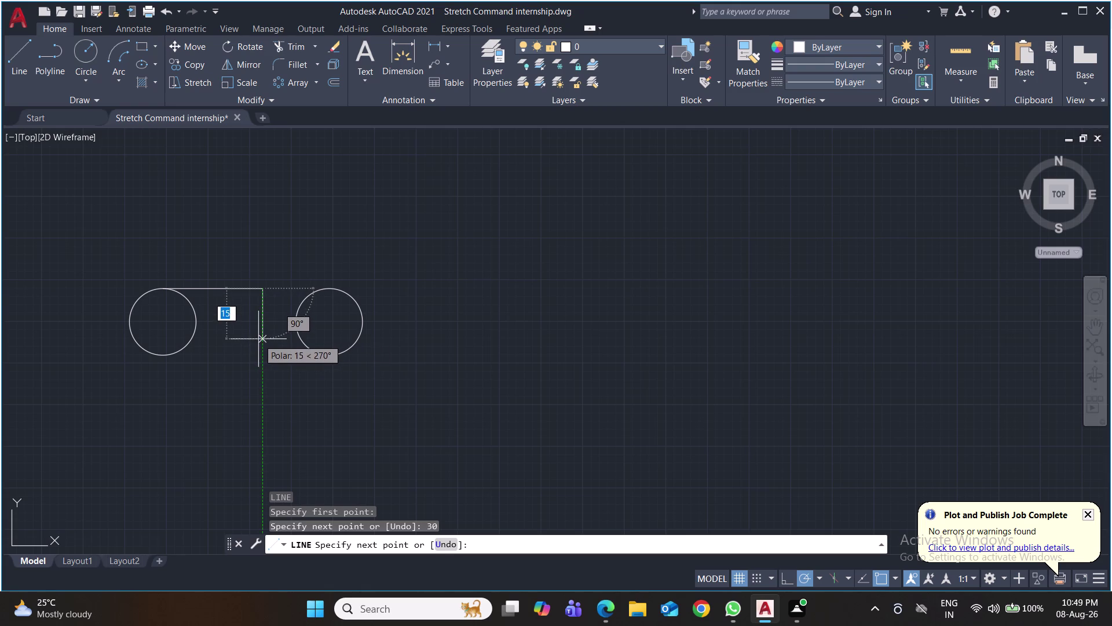
key(space)
Draw a 30-unit bottom line and a vertical line closing the square right end.
key(space)
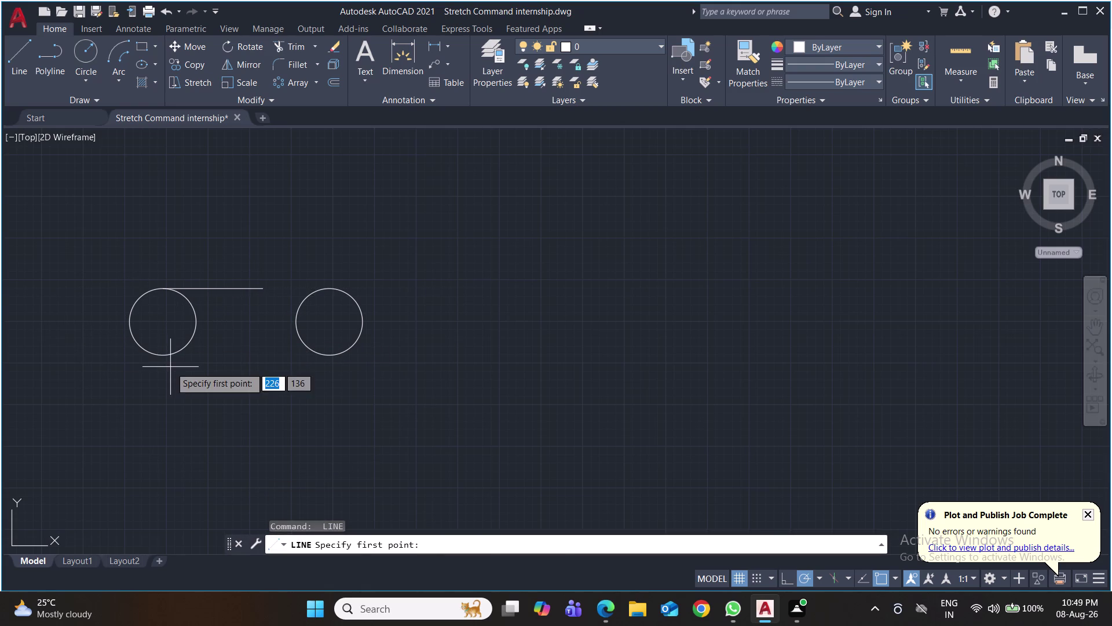
click(161, 358)
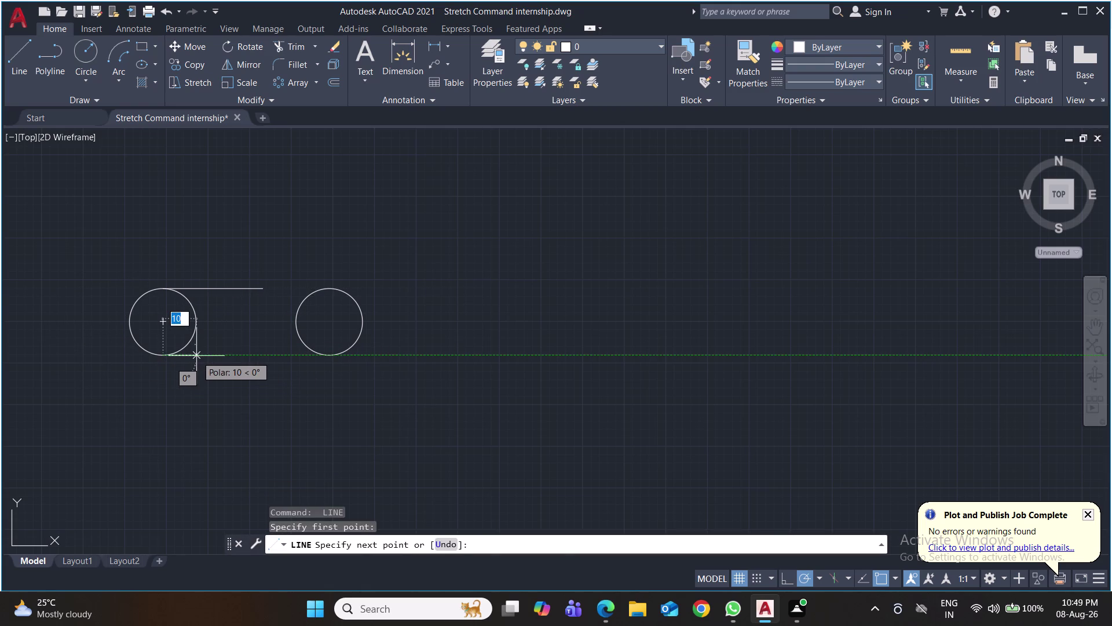
text(30)
key(Return)
key(Return)
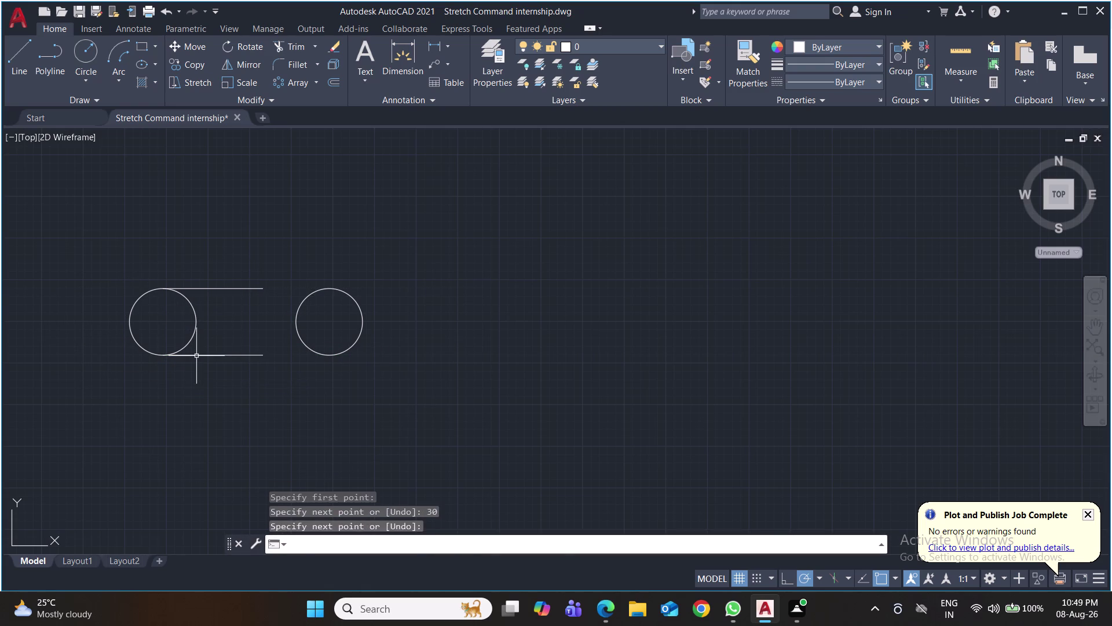
key(space)
click(261, 292)
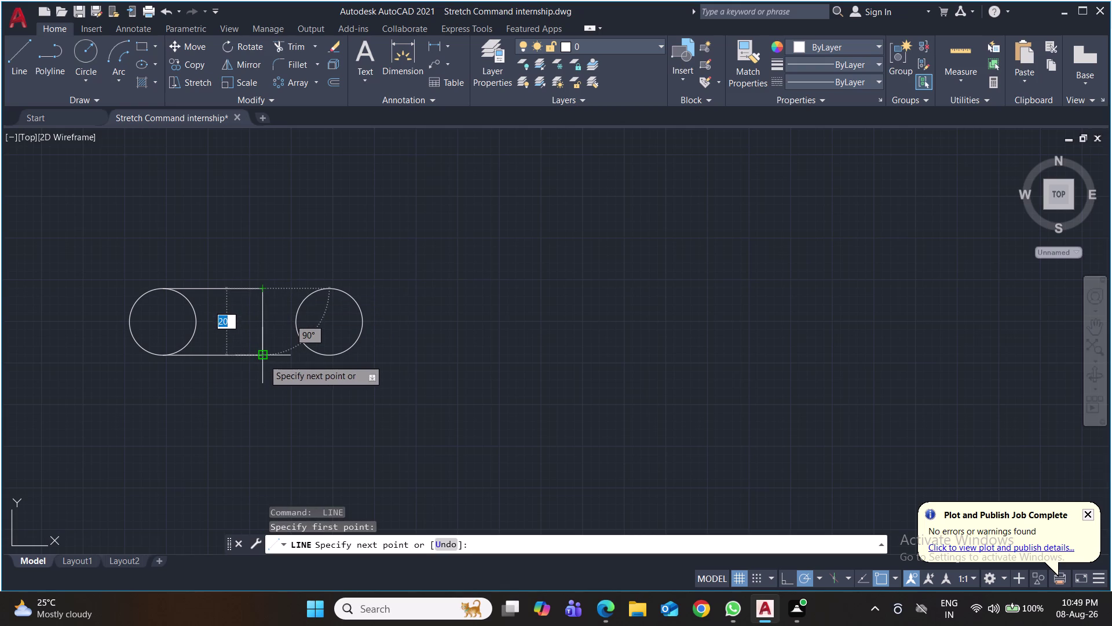
click(263, 360)
key(Return)
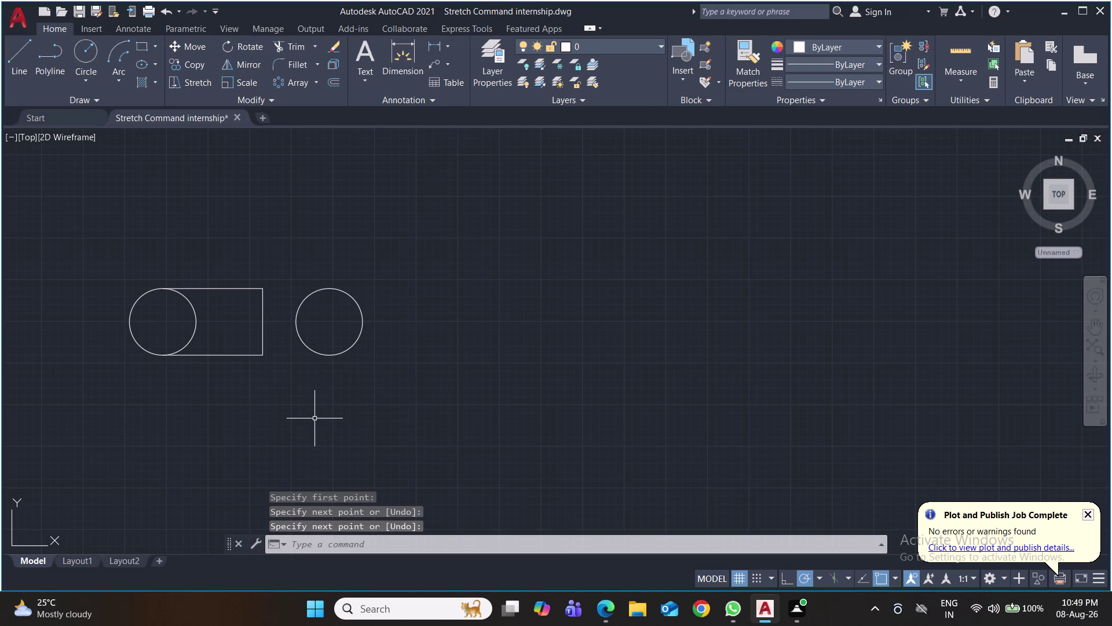
Trim away the leftover circle segment and save the drawing.
text(tr)
key(Return)
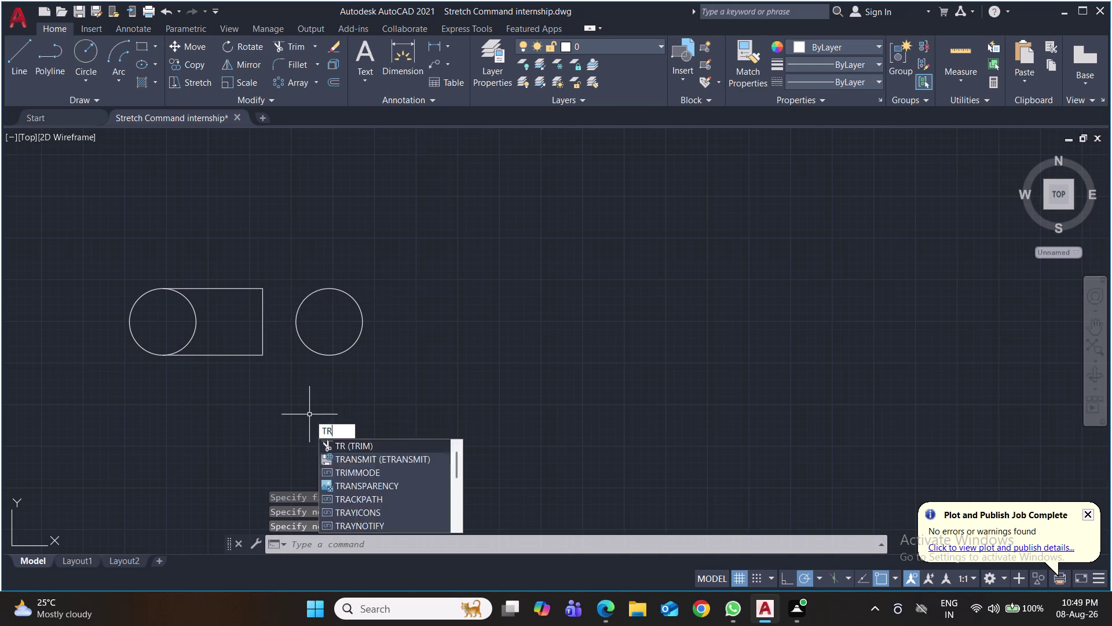
click(195, 324)
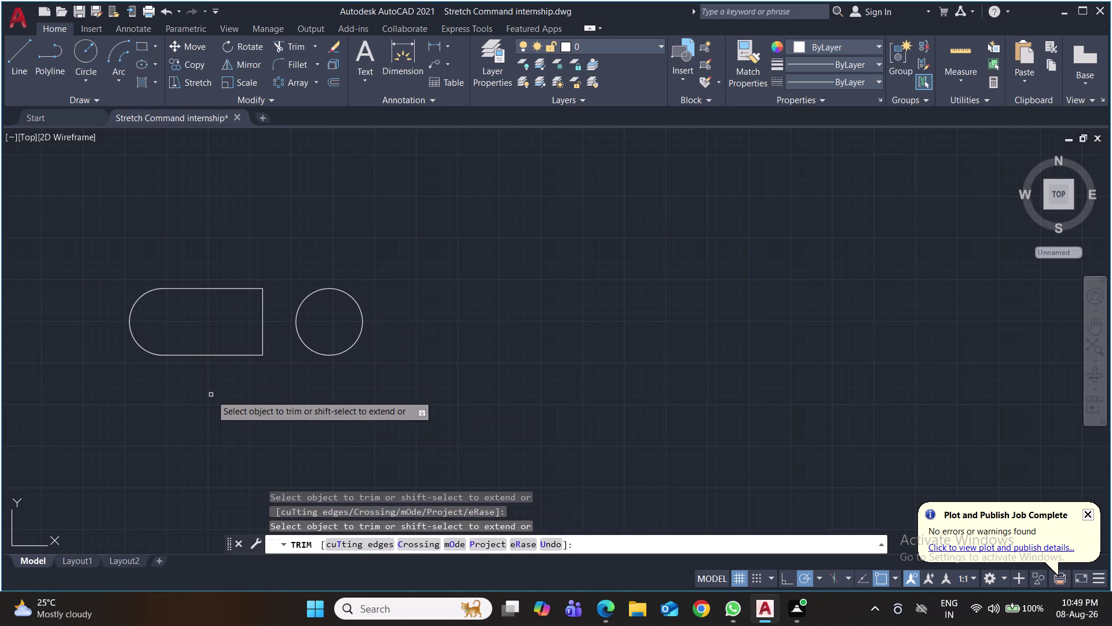
key(ctrl+s)
key(ctrl+s)
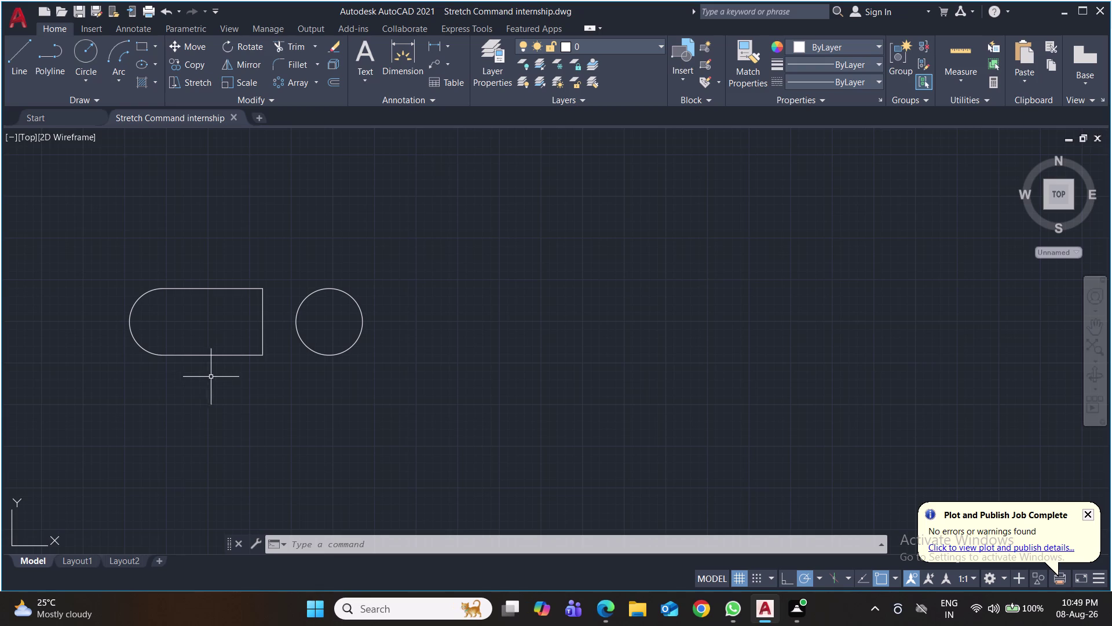
key(o)
key(Return)
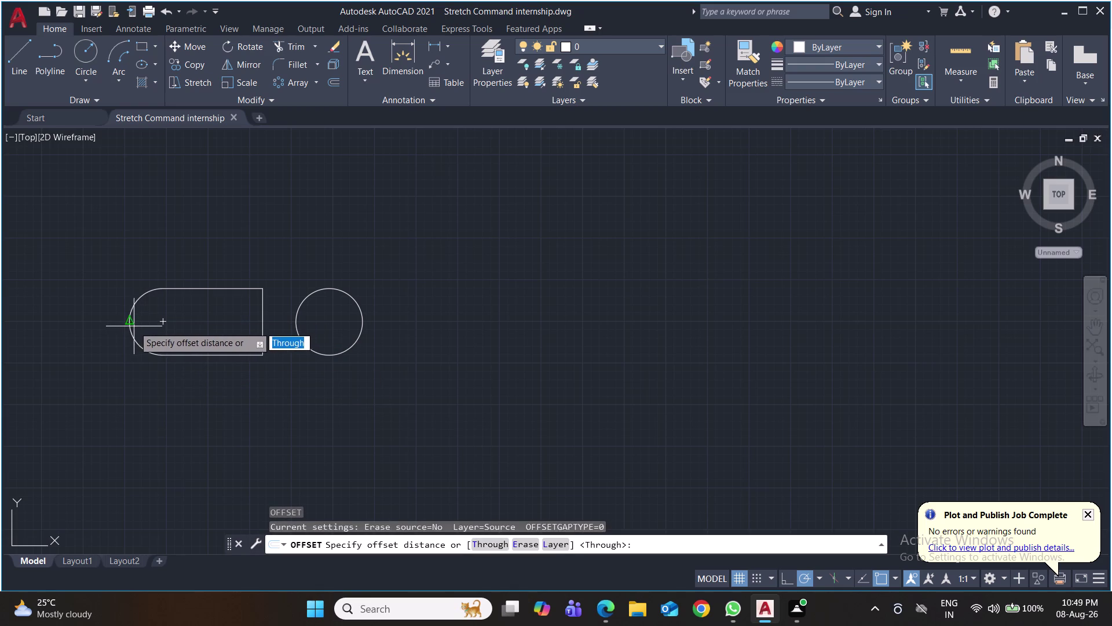
Offset the slot's rounded left end and the circle outward by 10.
click(160, 322)
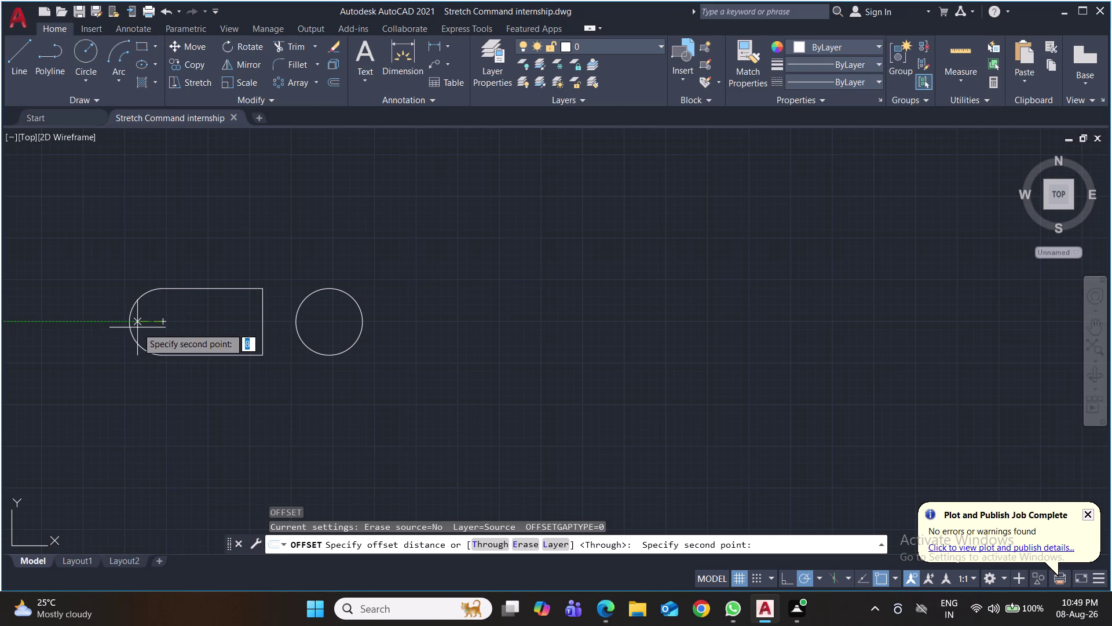
text(10)
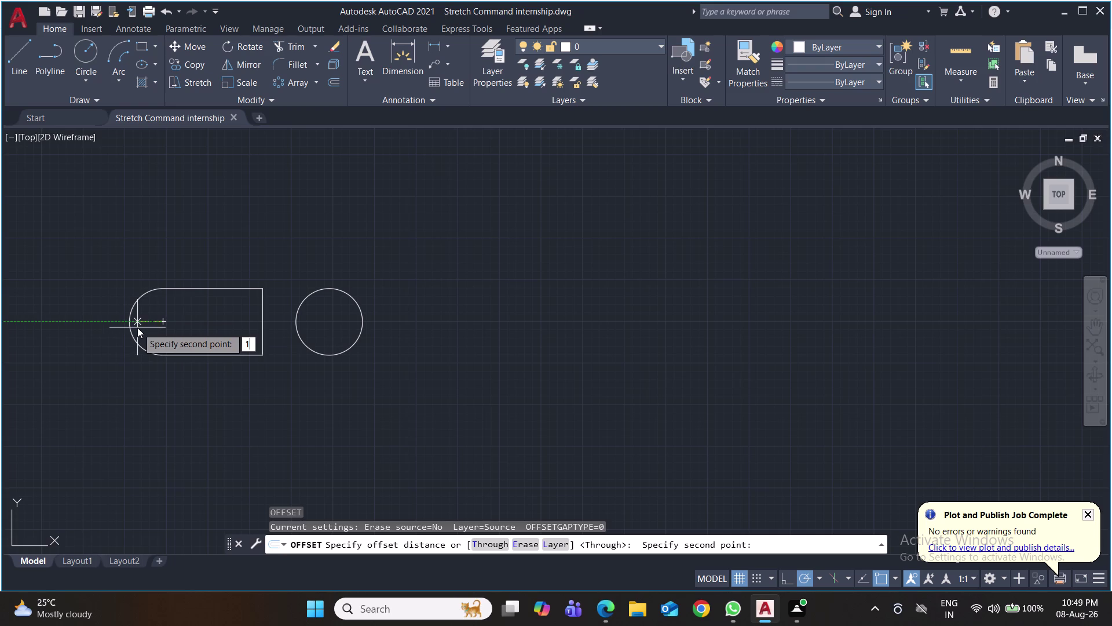
key(Return)
click(131, 323)
click(113, 324)
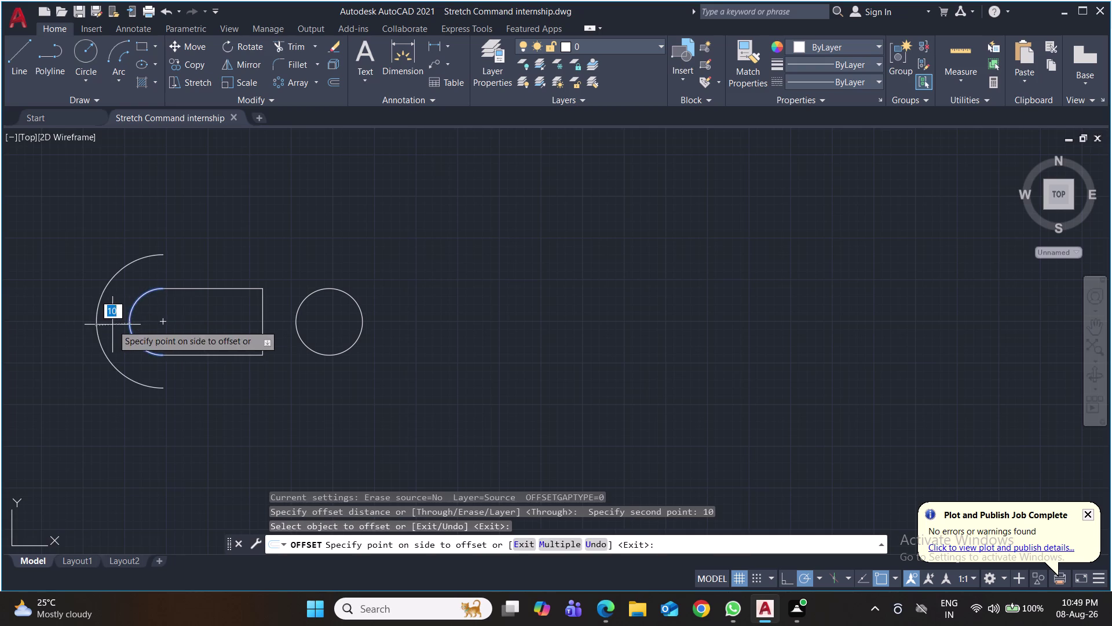
click(345, 294)
click(360, 280)
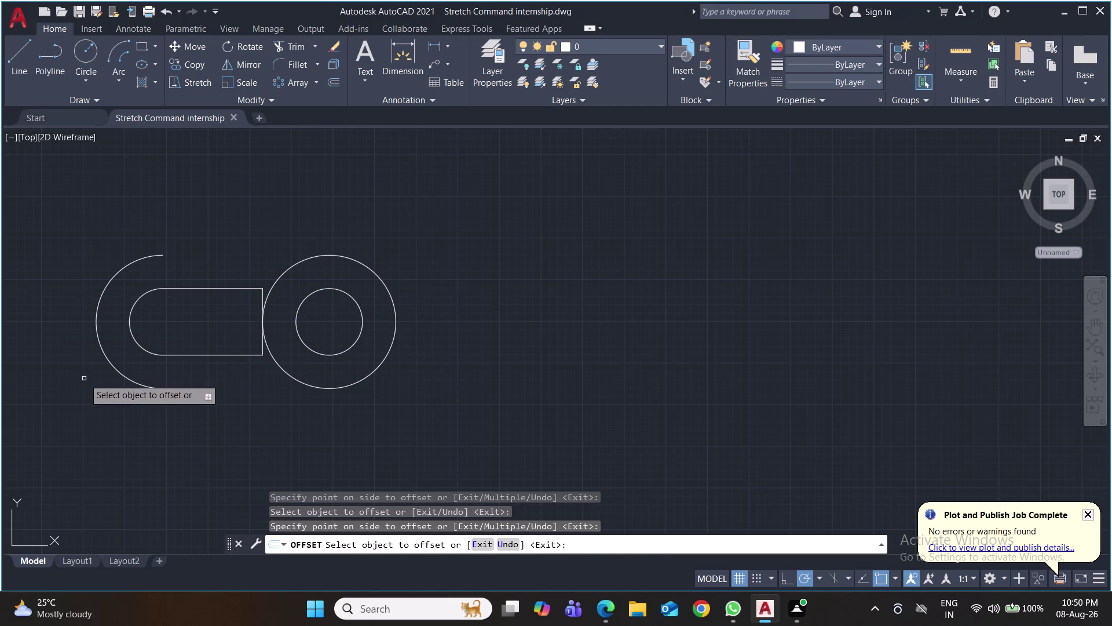
key(Escape)
Draw top and bottom lines joining the outer arc to the large circle.
click(20, 51)
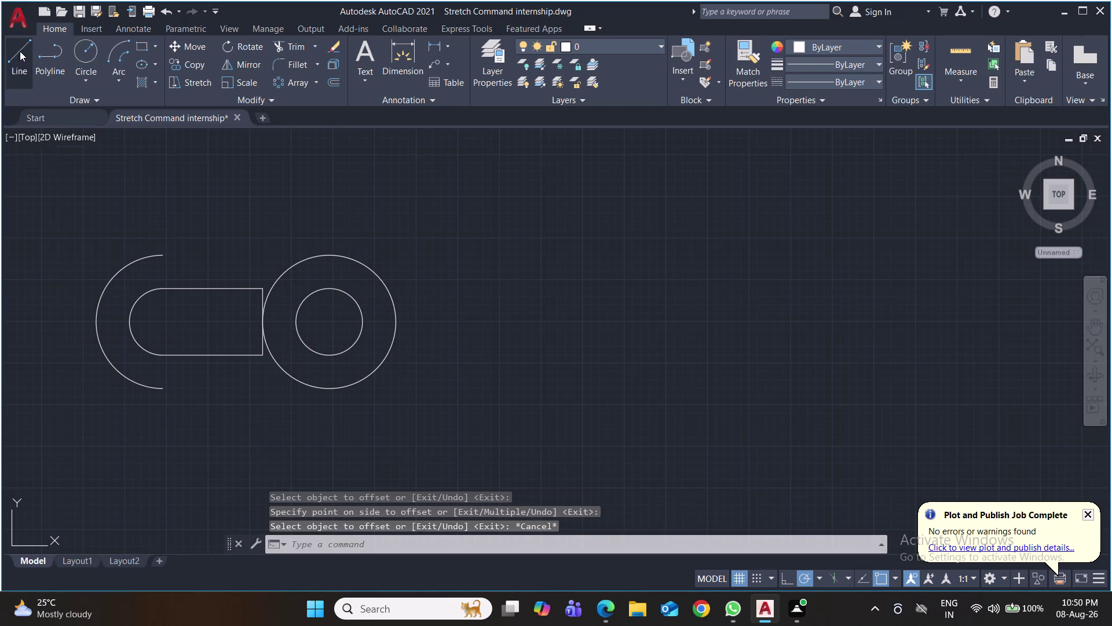
click(163, 391)
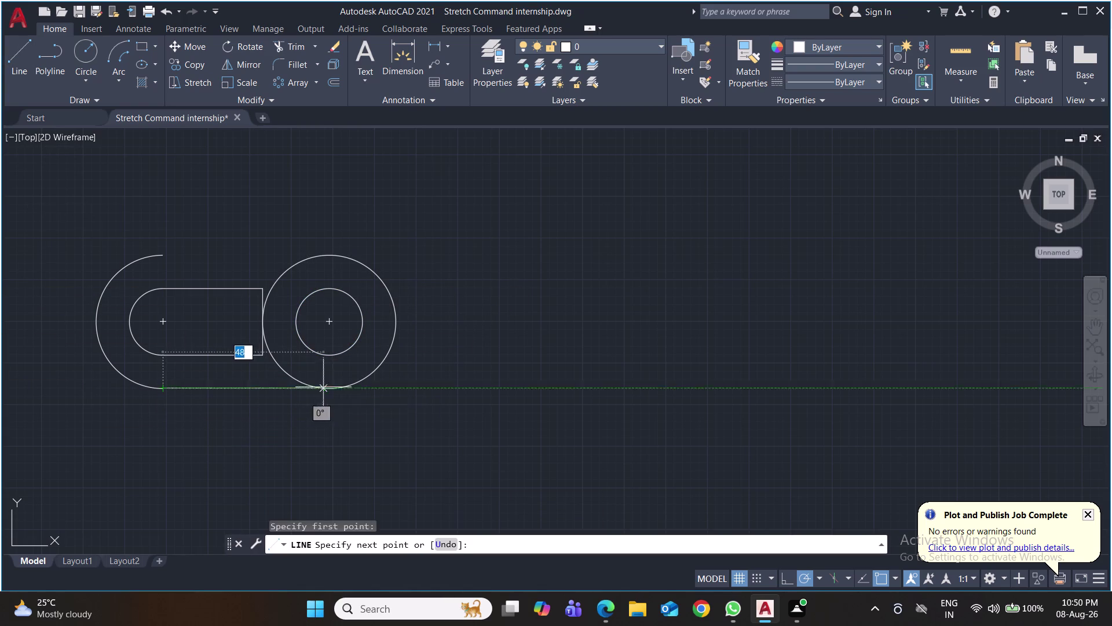
click(326, 392)
key(space)
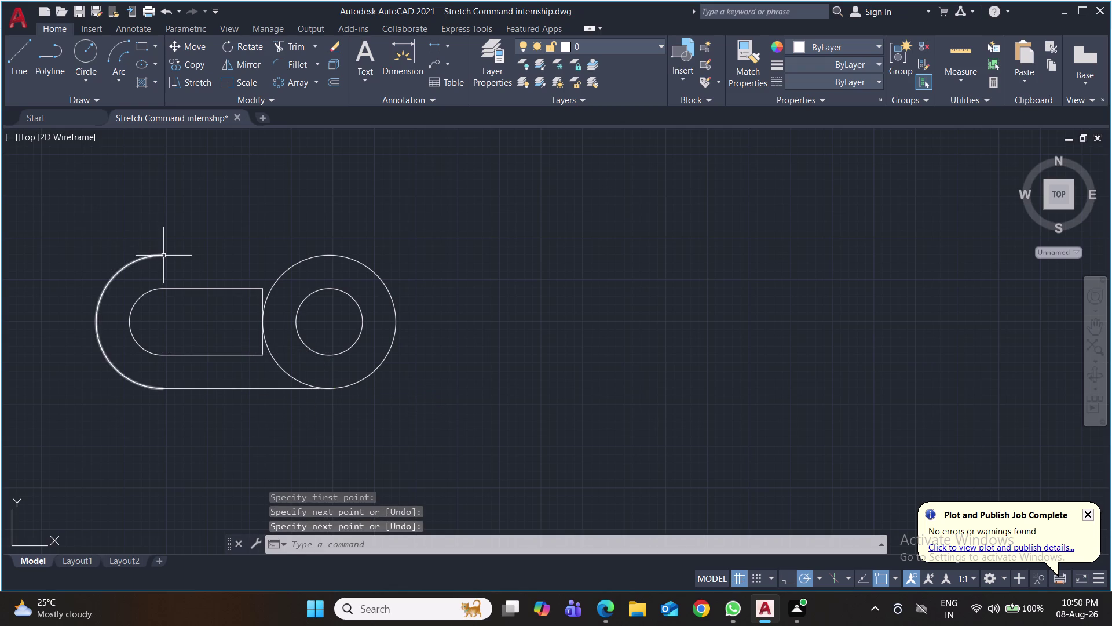
key(space)
click(163, 255)
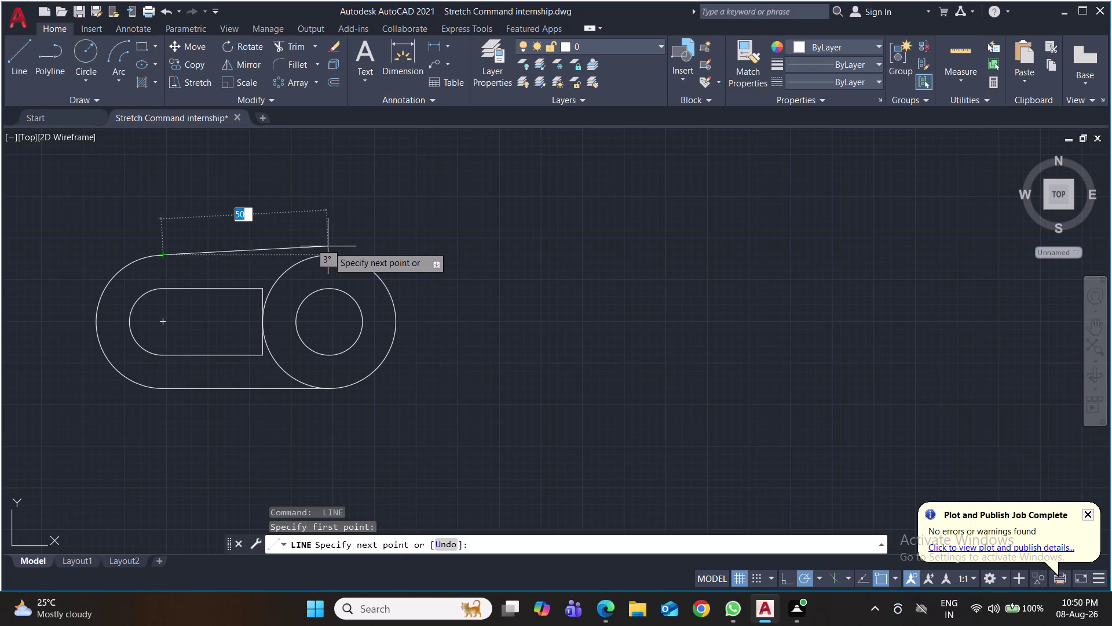
click(331, 252)
key(space)
Trim the large circle's inner arcs and save the drawing.
text(t)
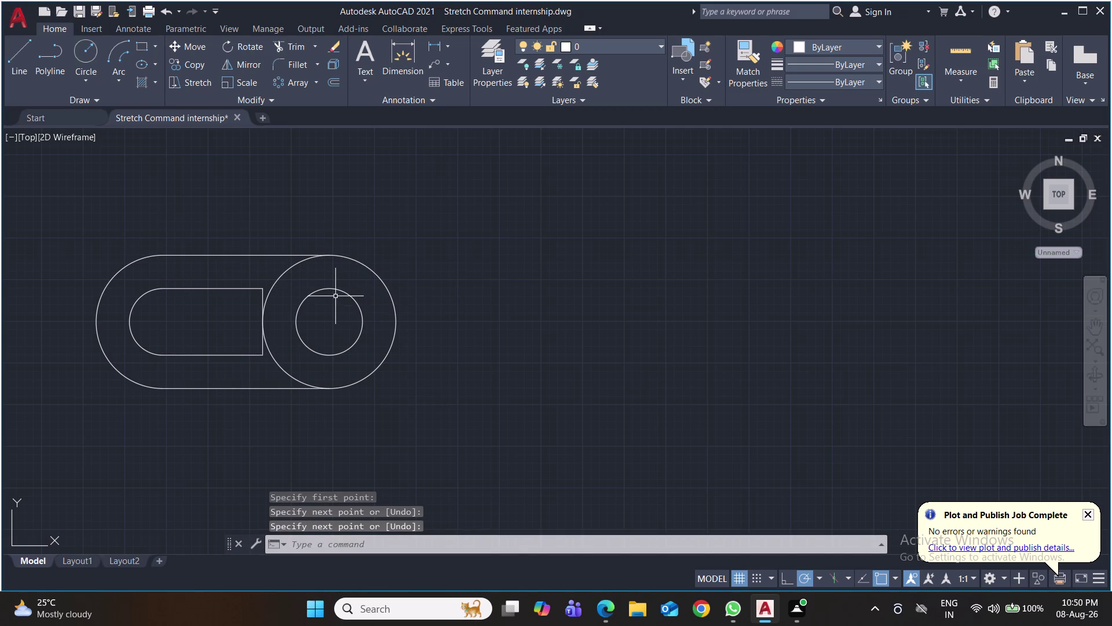
text(r)
key(Return)
click(286, 275)
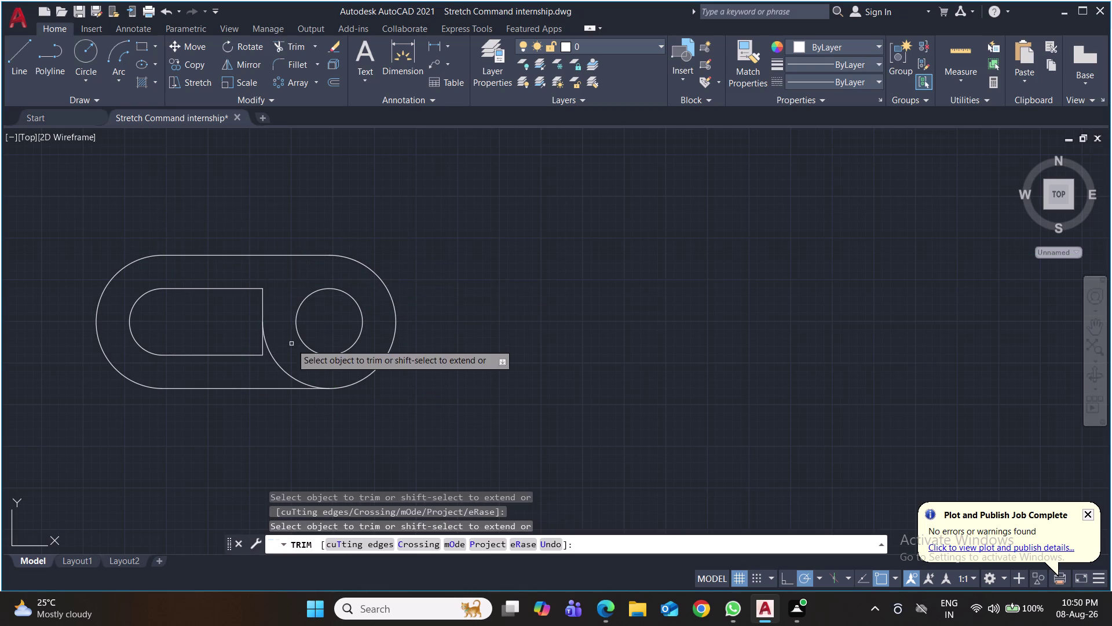
click(283, 370)
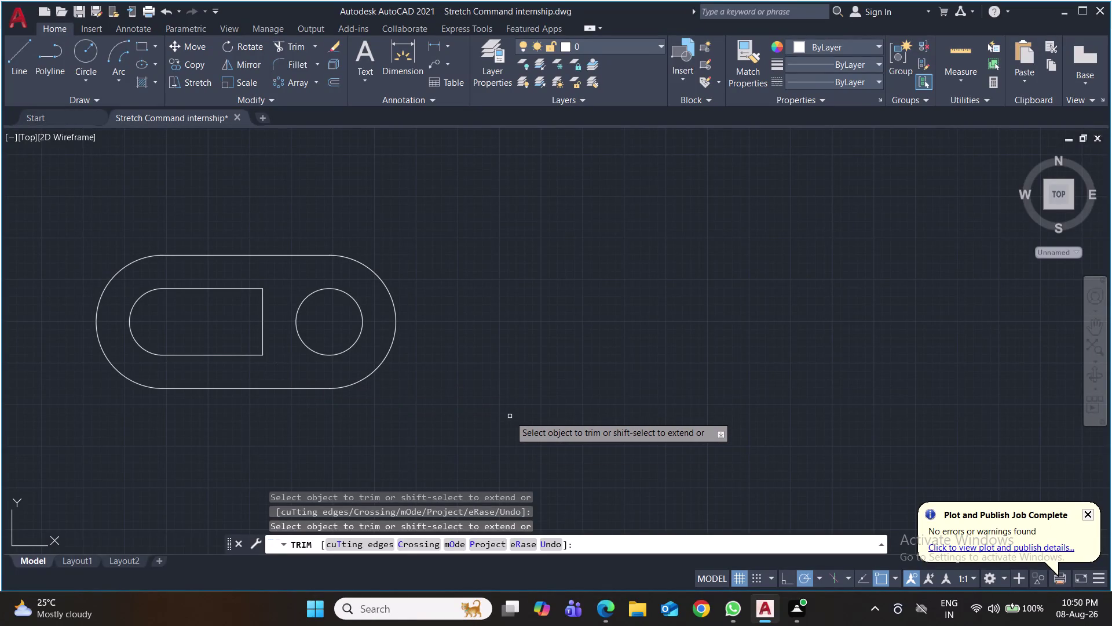
key(ctrl+s)
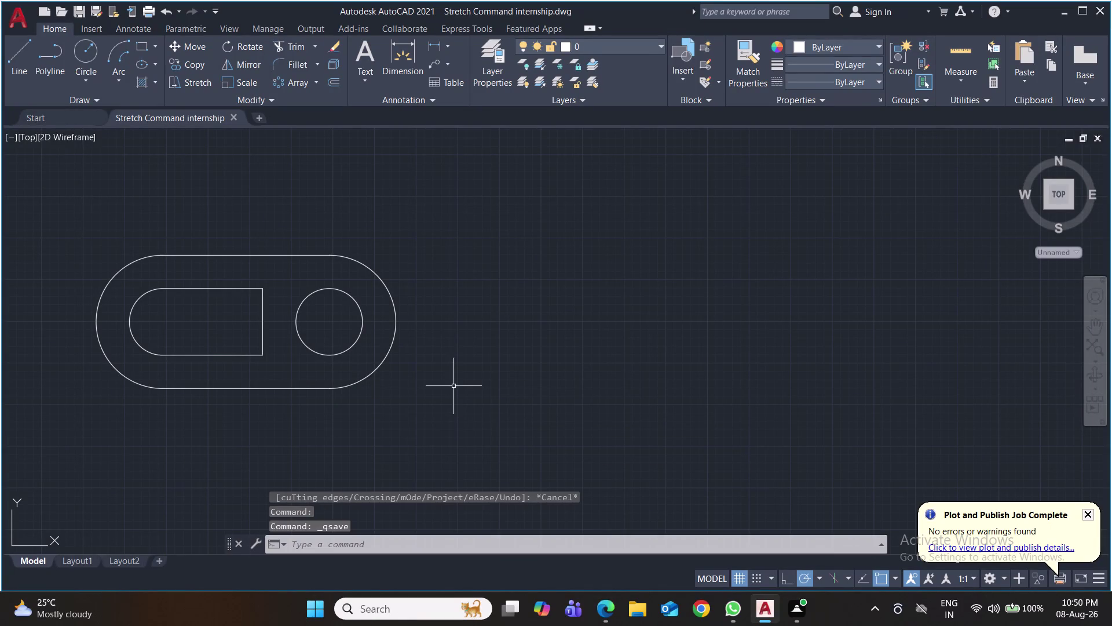
middle_drag(464, 377, 461, 362)
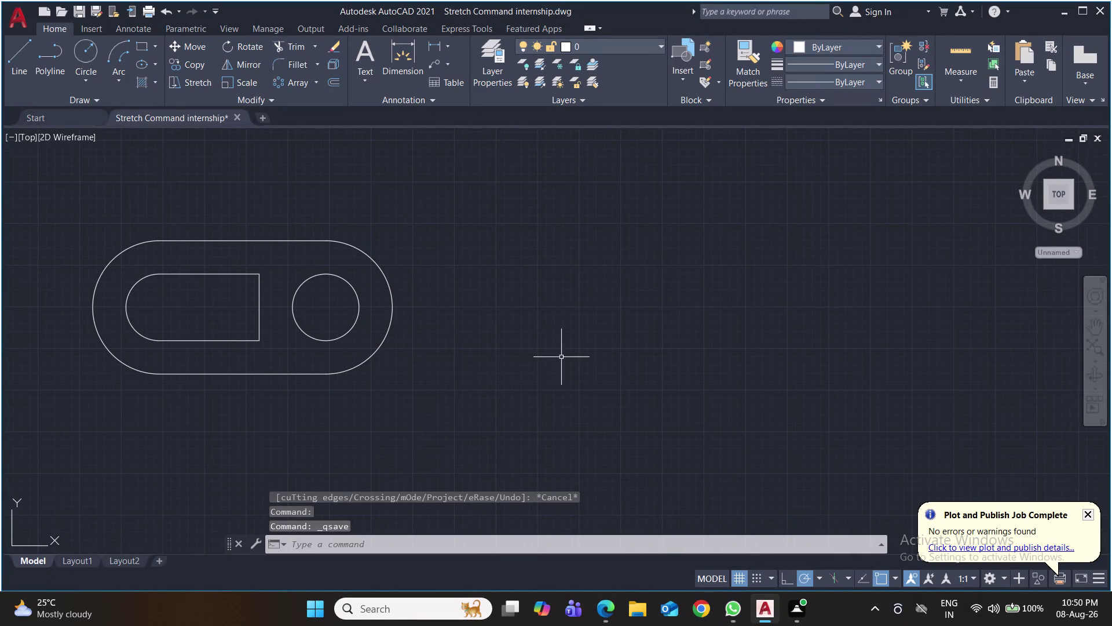
Draw a 5-unit horizontal line to the right of the plate.
key(l)
key(Return)
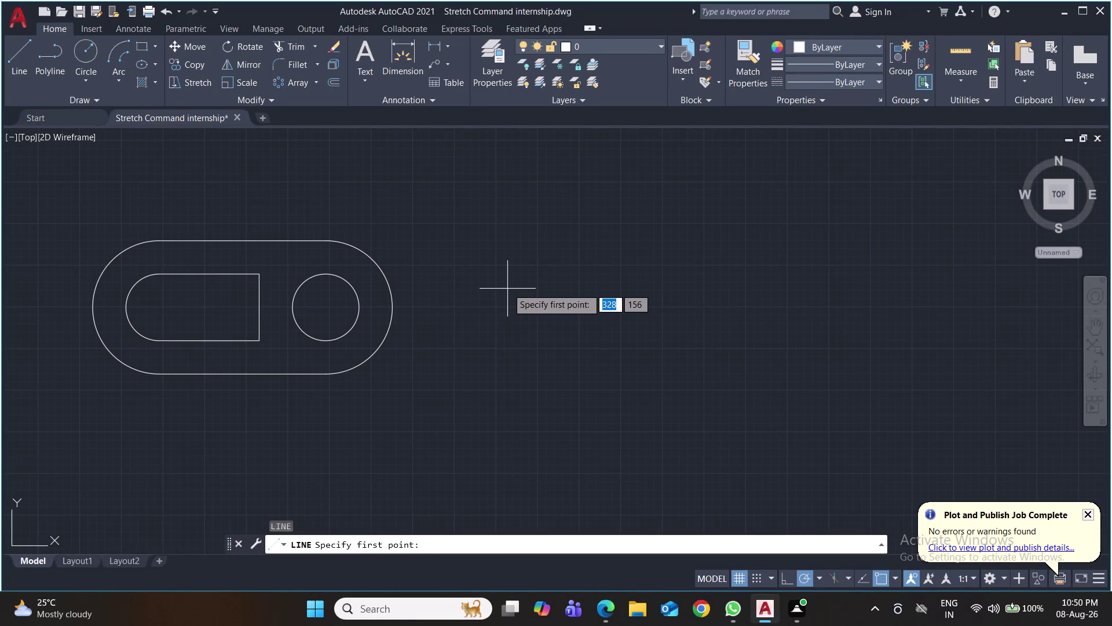
click(491, 288)
key(5)
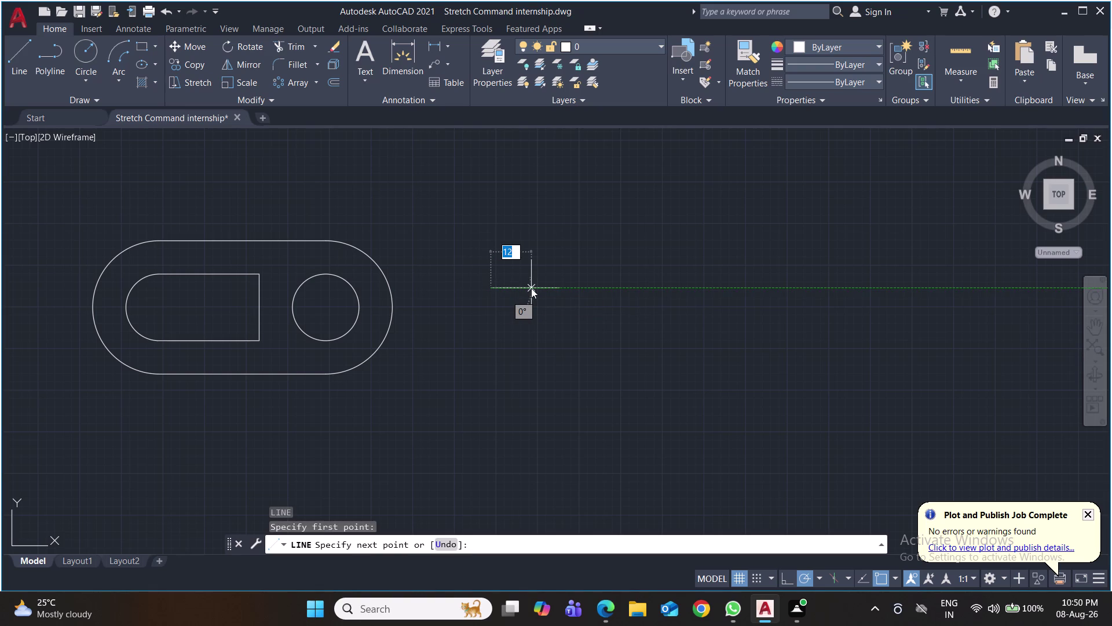
key(Return)
key(Return)
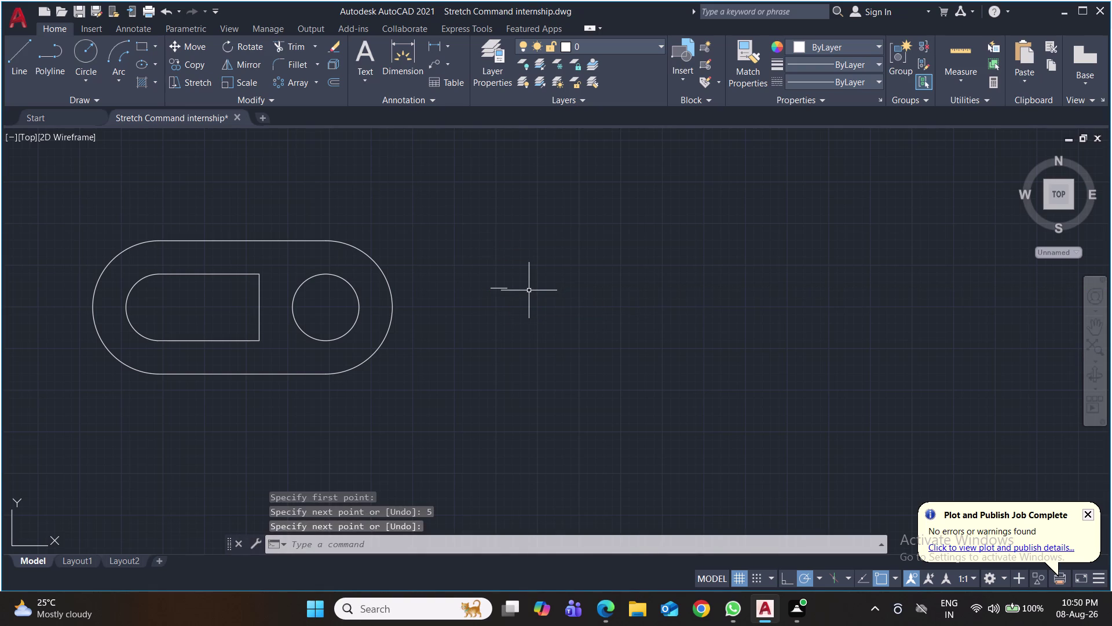
Offset a parallel copy of the short line 10 units away and save.
key(o)
key(Return)
click(496, 292)
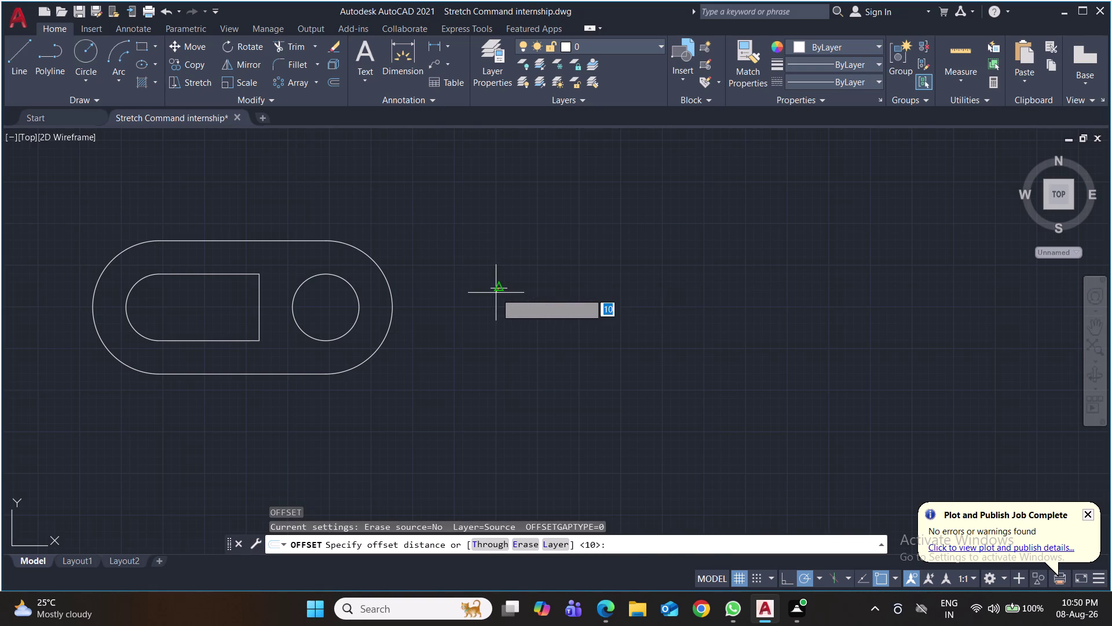
key(Return)
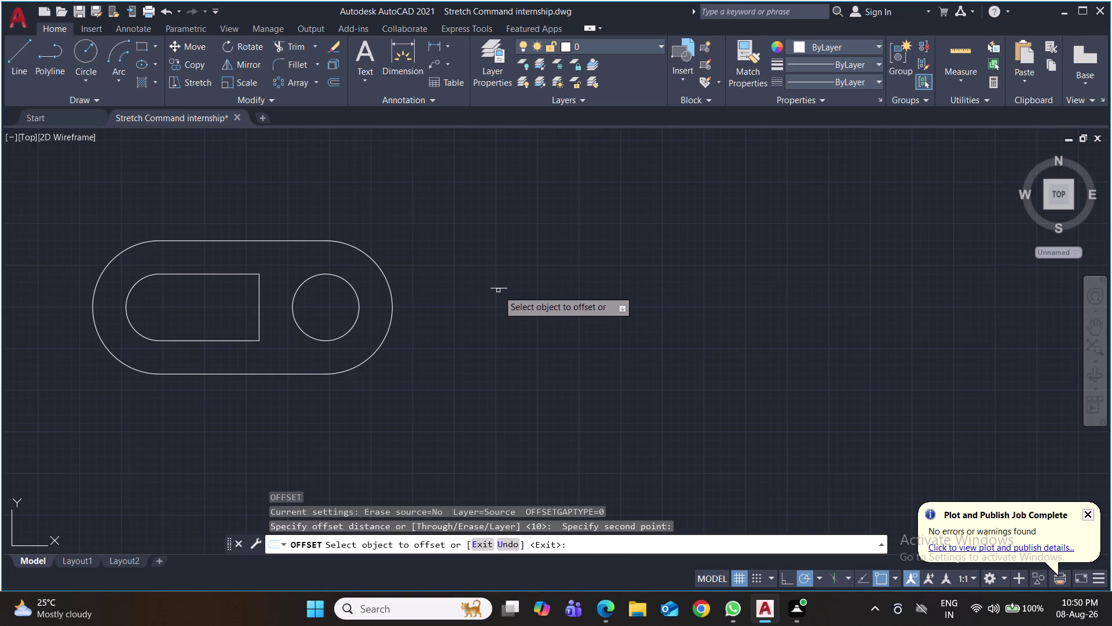
click(497, 288)
key(3)
key(Return)
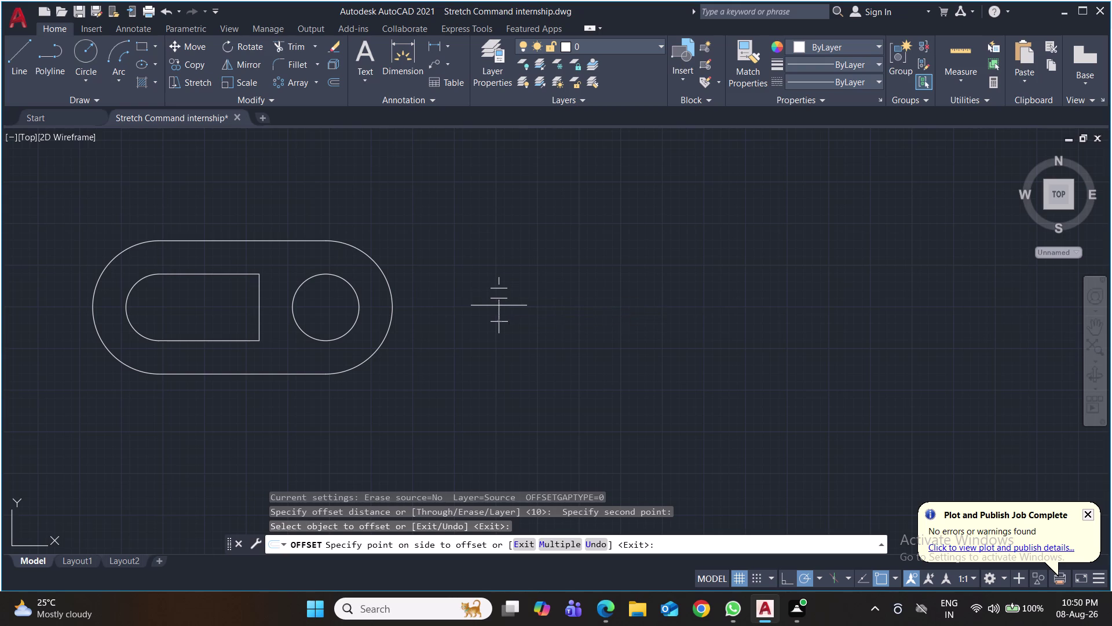
key(ctrl+s)
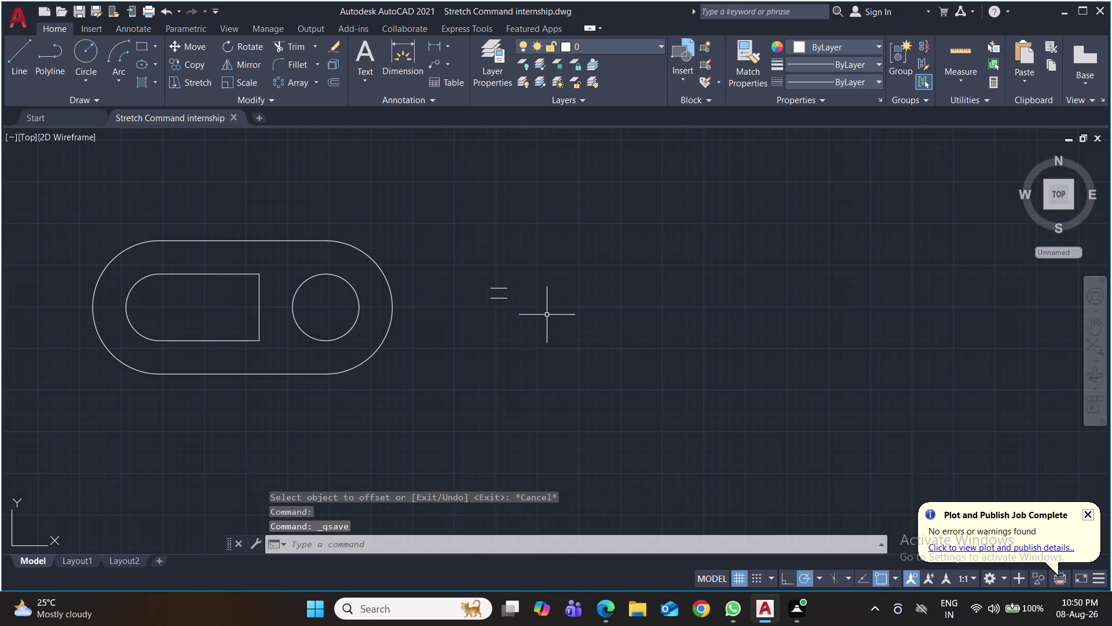
click(428, 244)
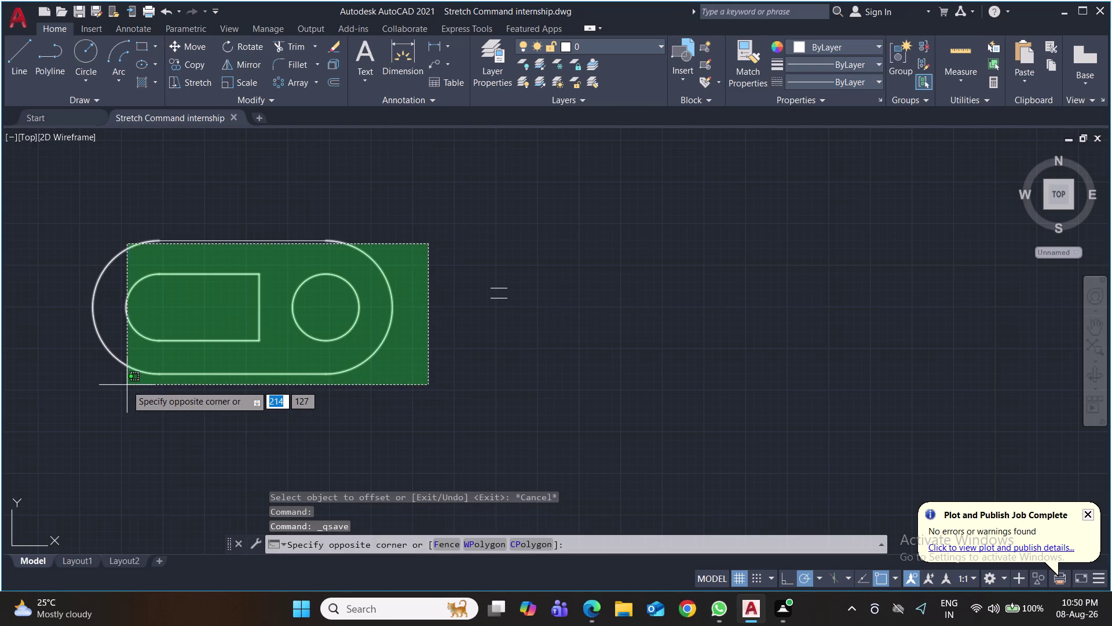
Window-select all nine objects of the slot plate.
click(98, 395)
drag(296, 224, 295, 224)
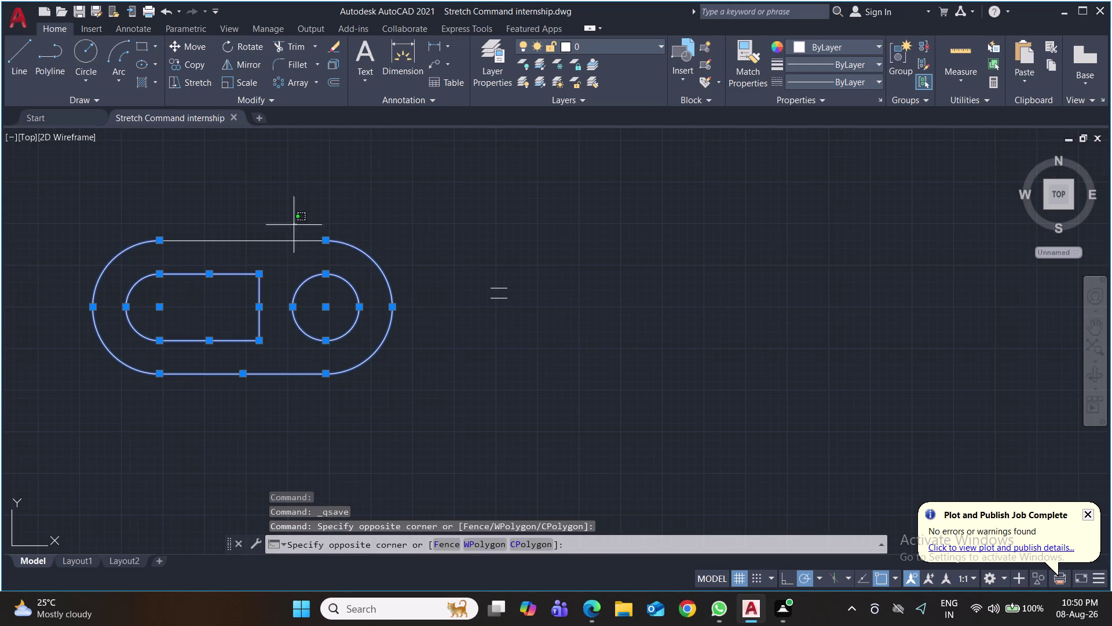
drag(295, 224, 289, 234)
click(277, 248)
key(ctrl+c)
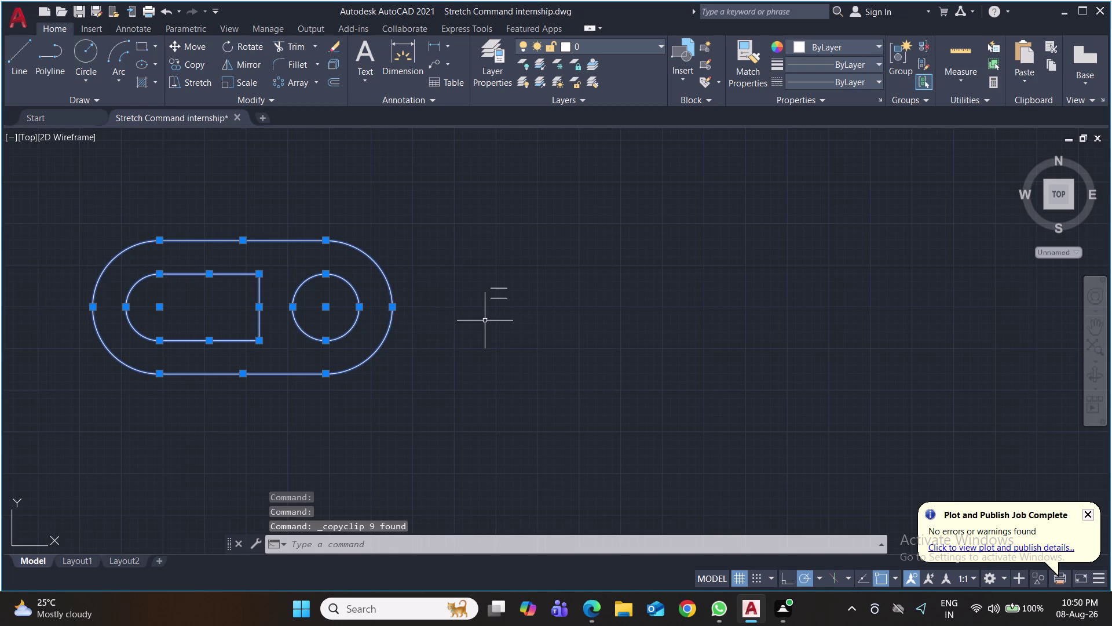
key(Return)
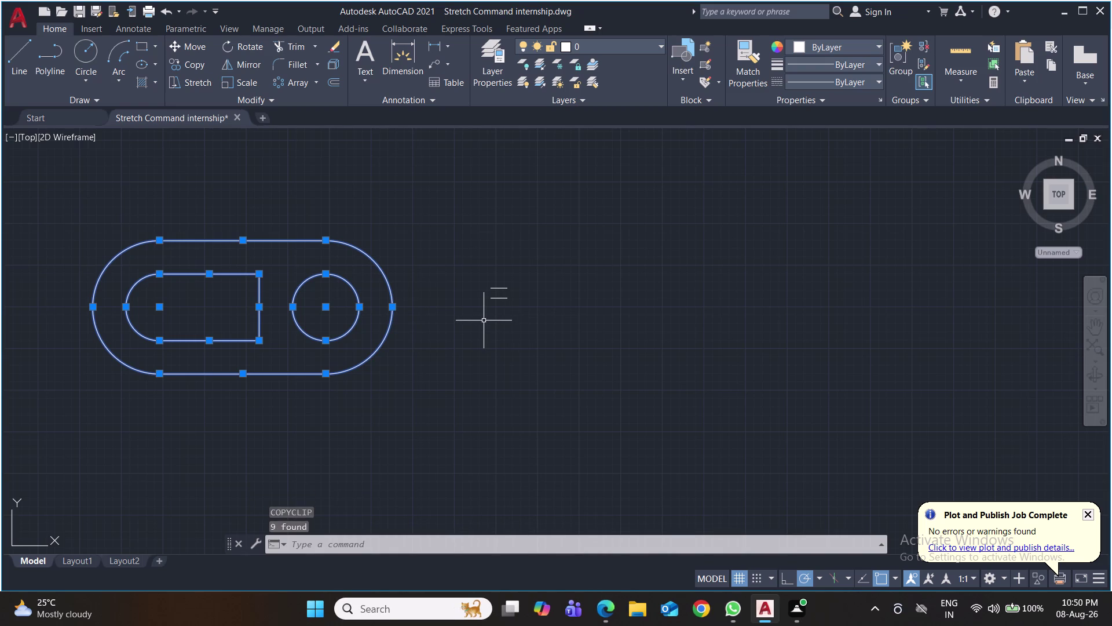
Copy the plate to the right of the equals sign and save the drawing.
text(co)
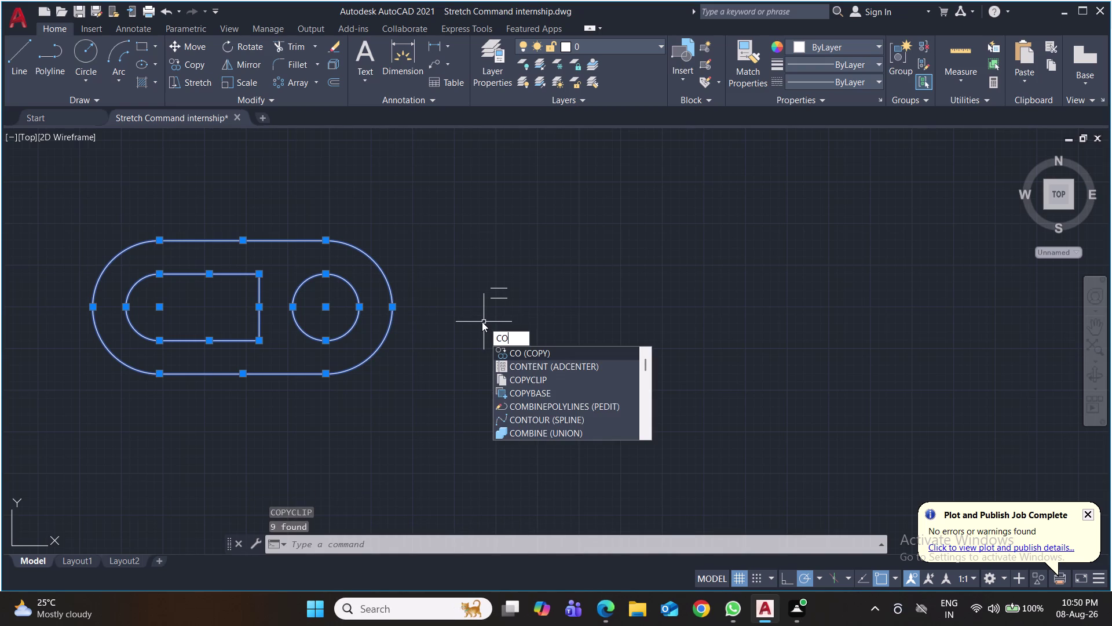
key(Return)
click(449, 320)
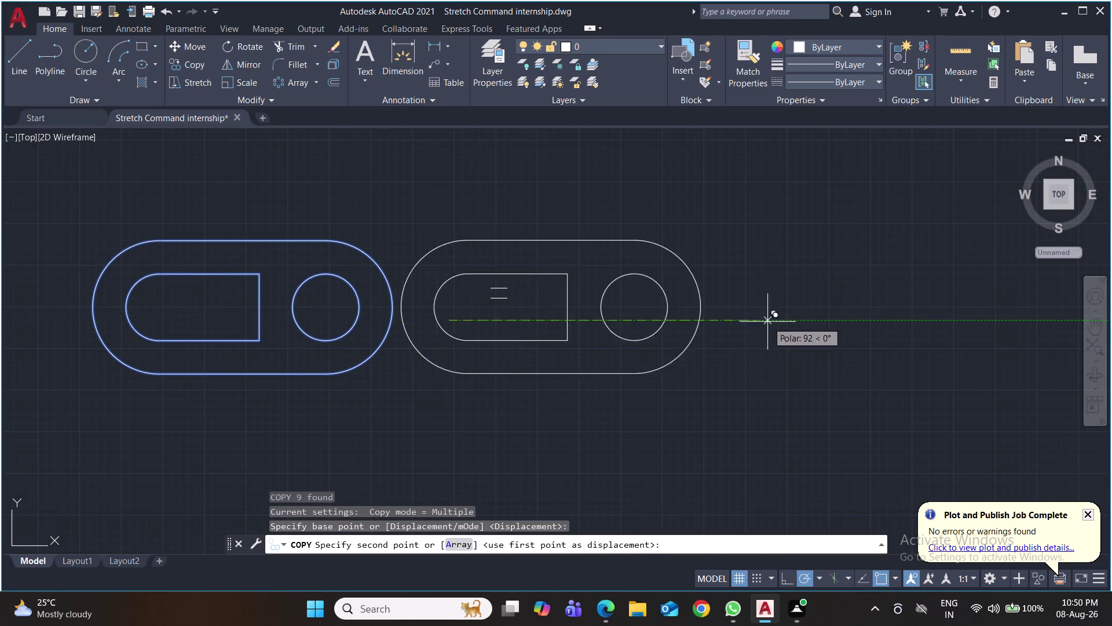
click(912, 309)
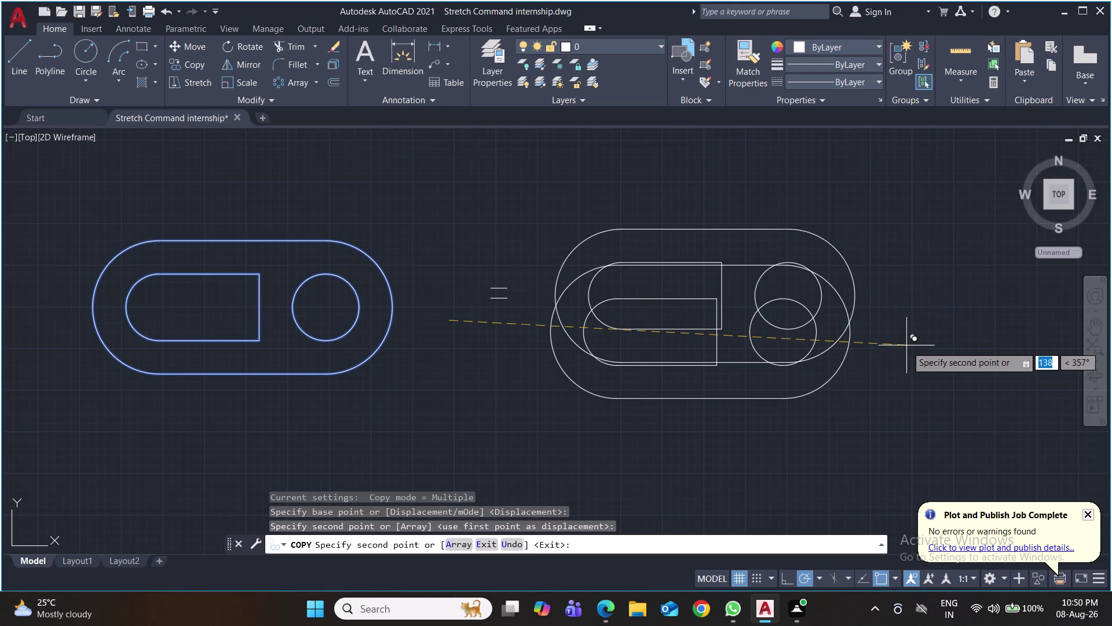
key(Return)
key(ctrl+s)
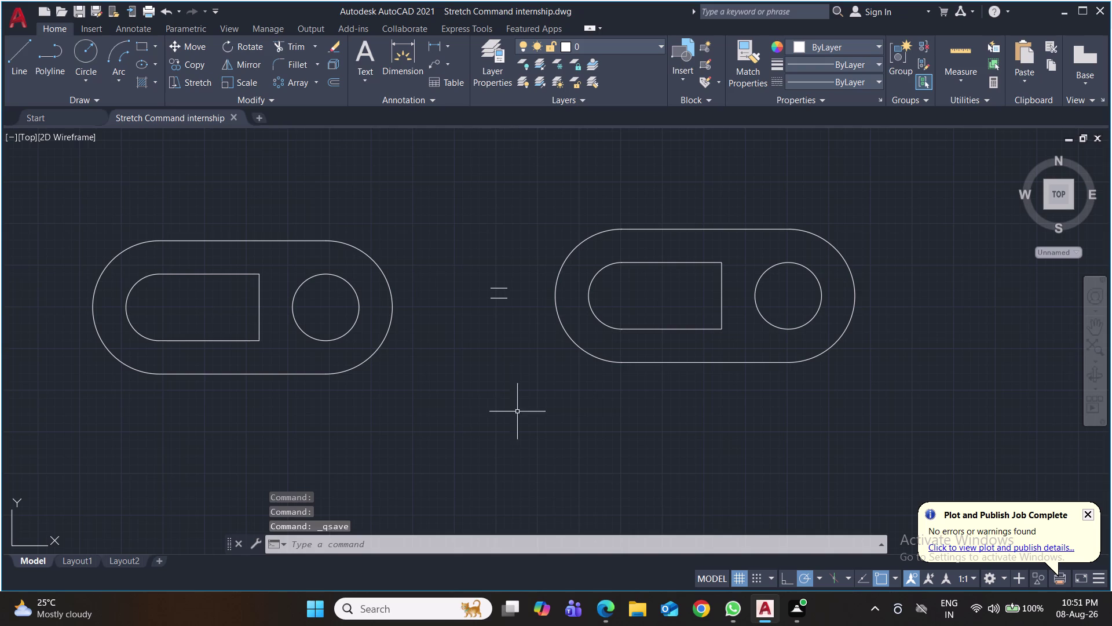
click(434, 47)
Dimension 50 from the slot's rounded-end centre to the hole centre.
click(323, 308)
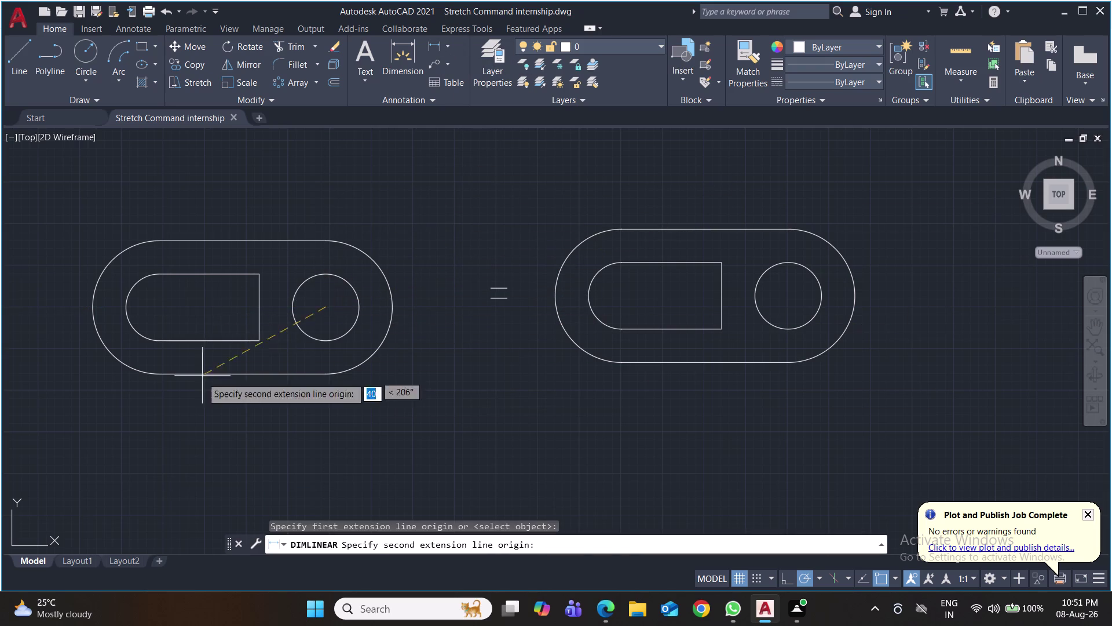
click(159, 309)
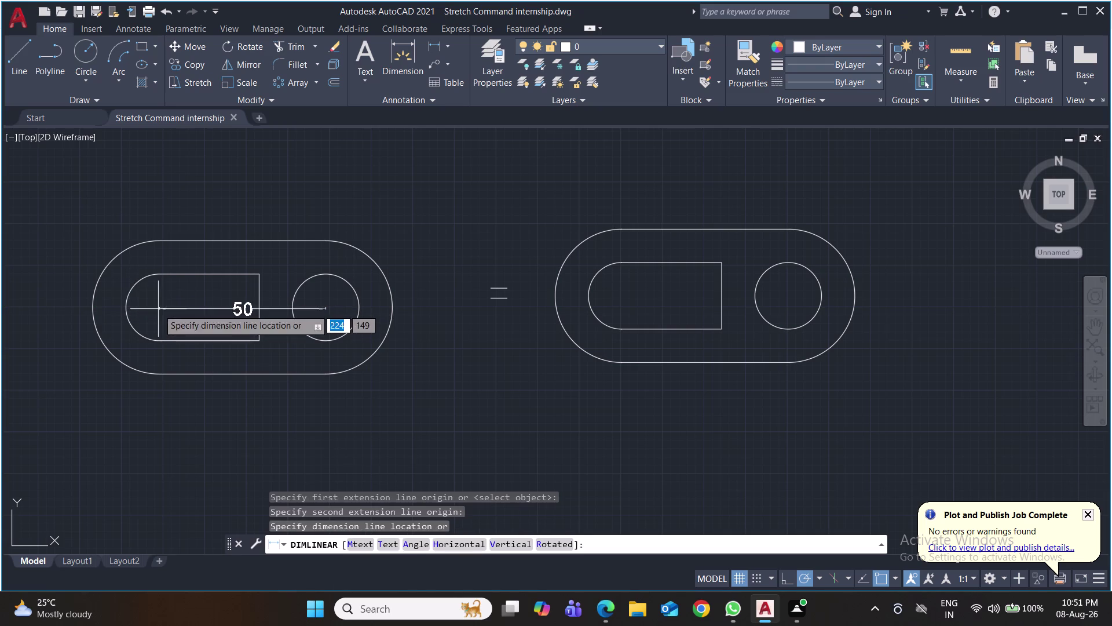
click(162, 415)
Add the 30 dimension to the slot's flat end and save the drawing.
key(space)
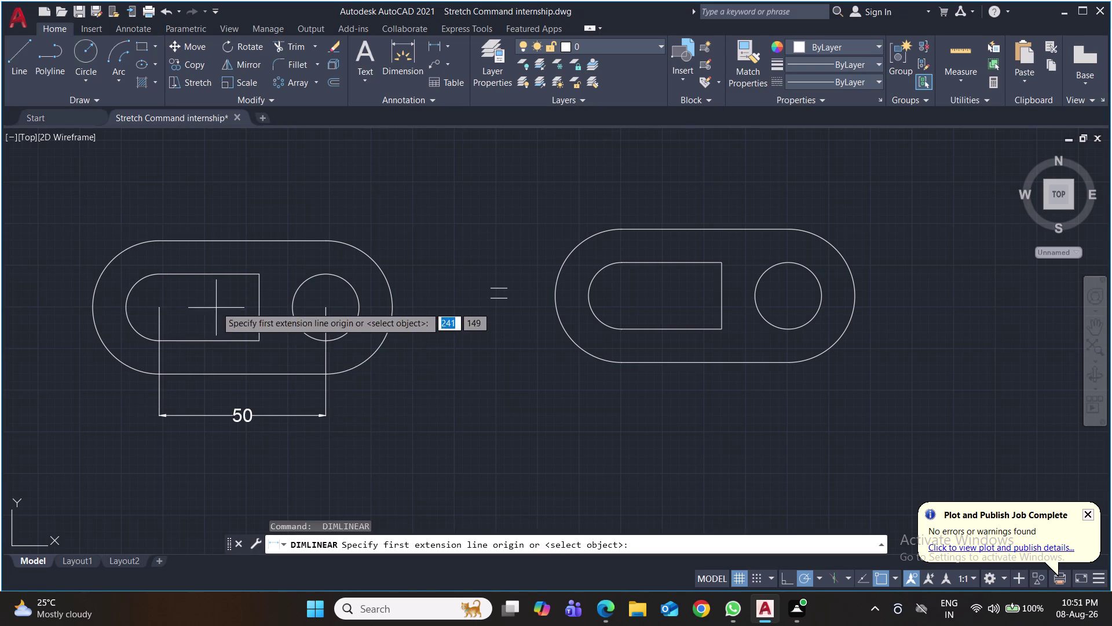
click(262, 345)
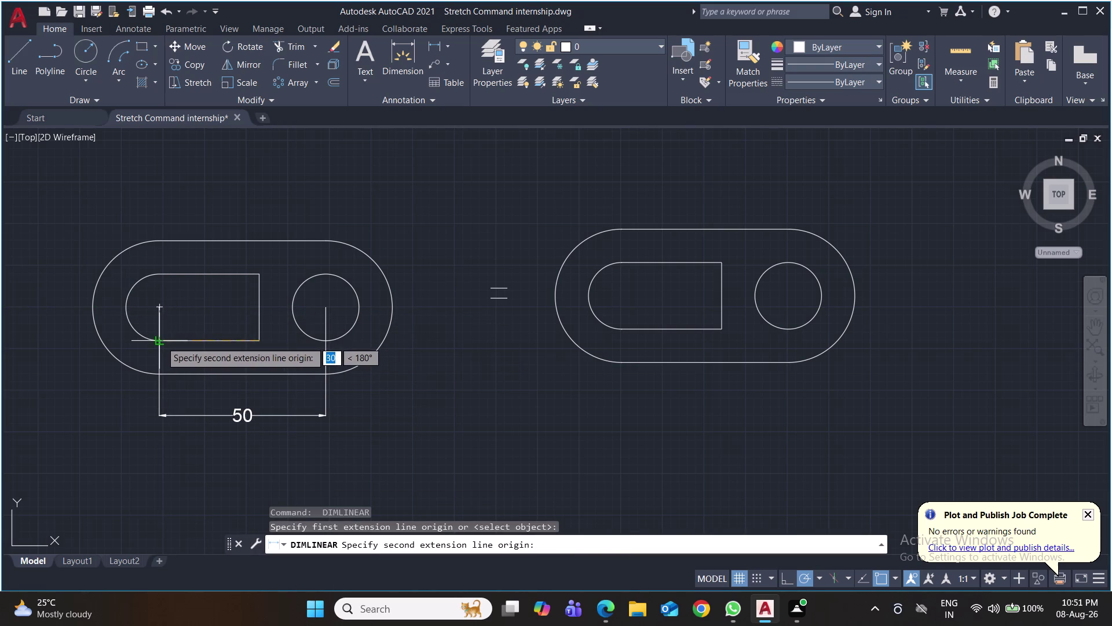
click(160, 341)
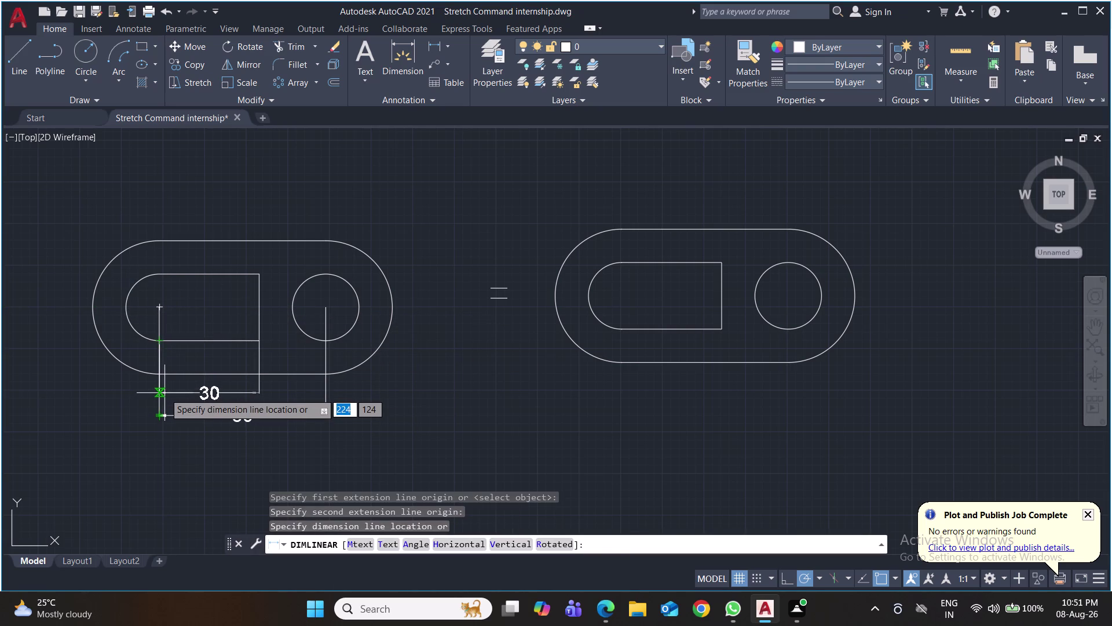
click(164, 393)
key(ctrl+s)
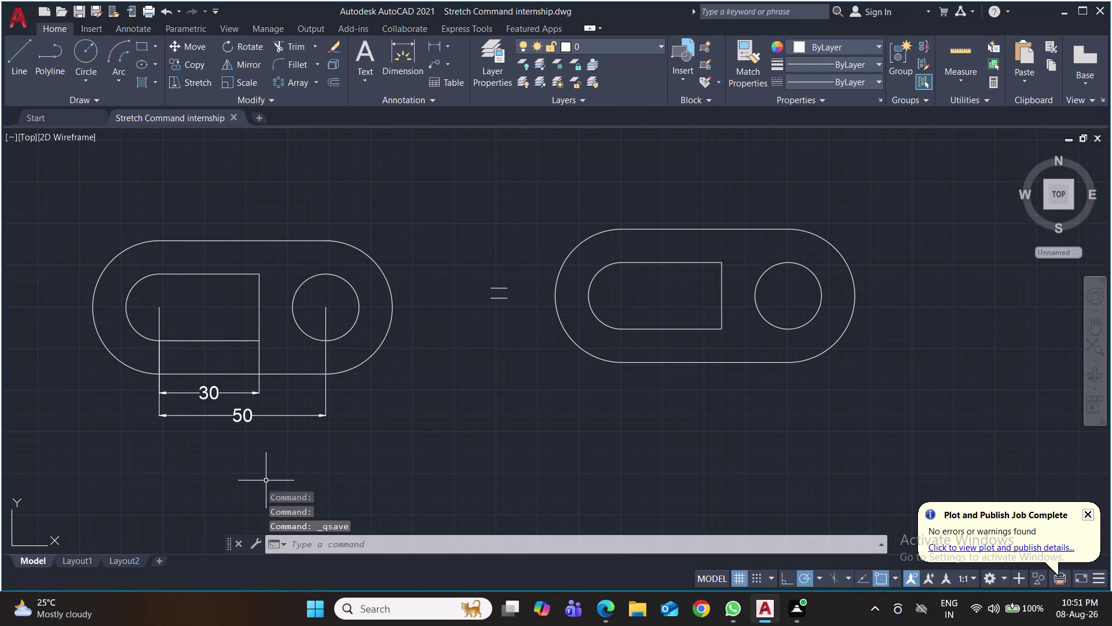
click(448, 45)
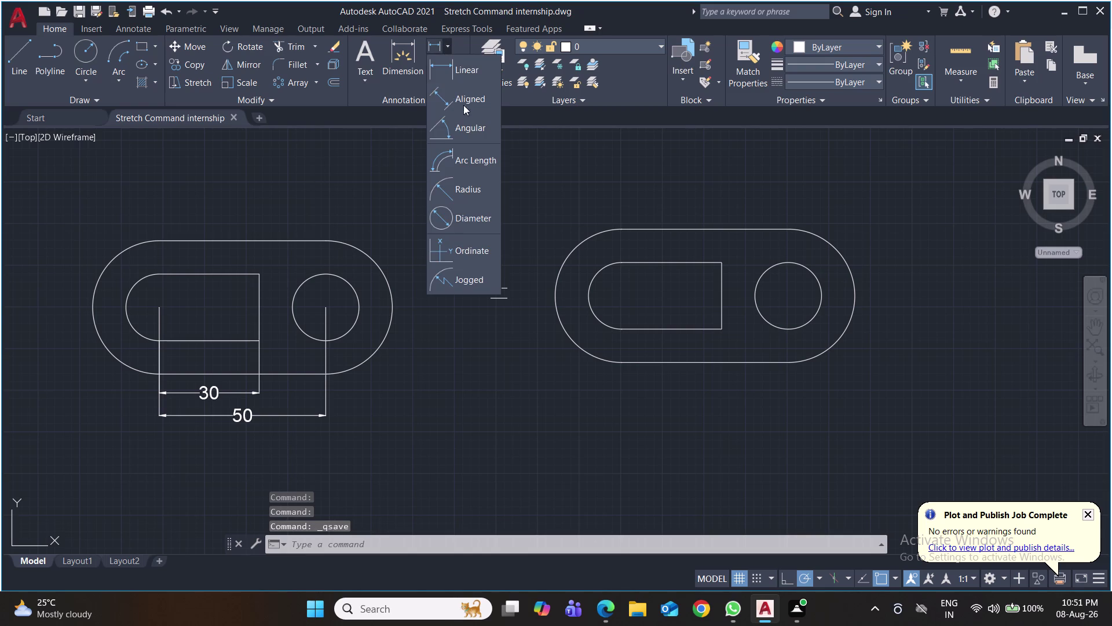
Label the left plate's hole R10 and outer end R20, then pick the slot end.
click(462, 194)
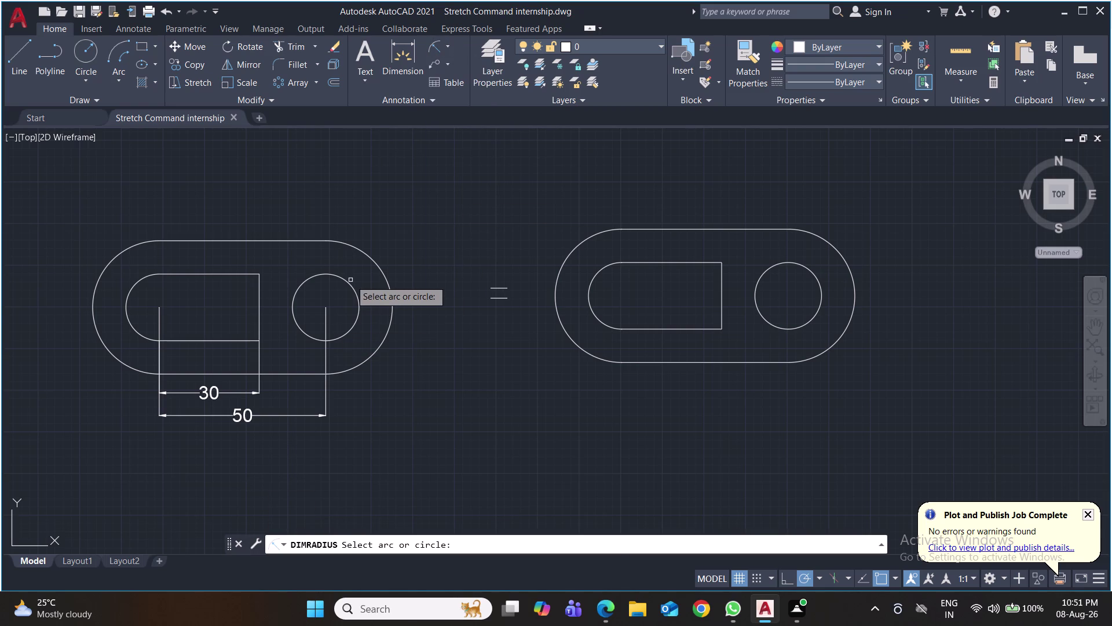
click(349, 283)
click(411, 236)
key(space)
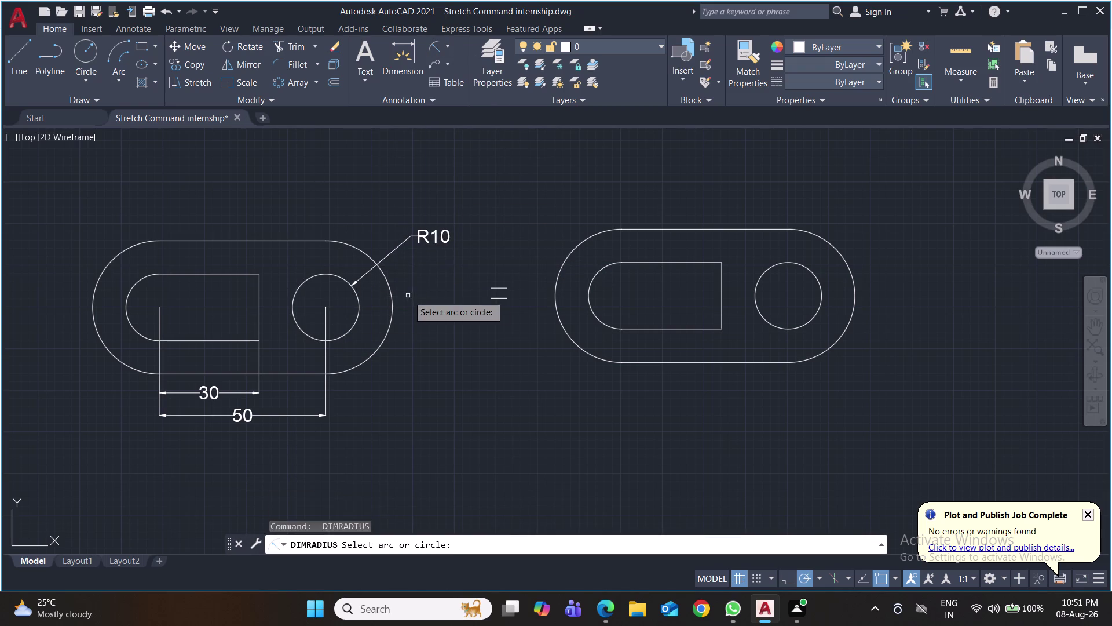
click(391, 291)
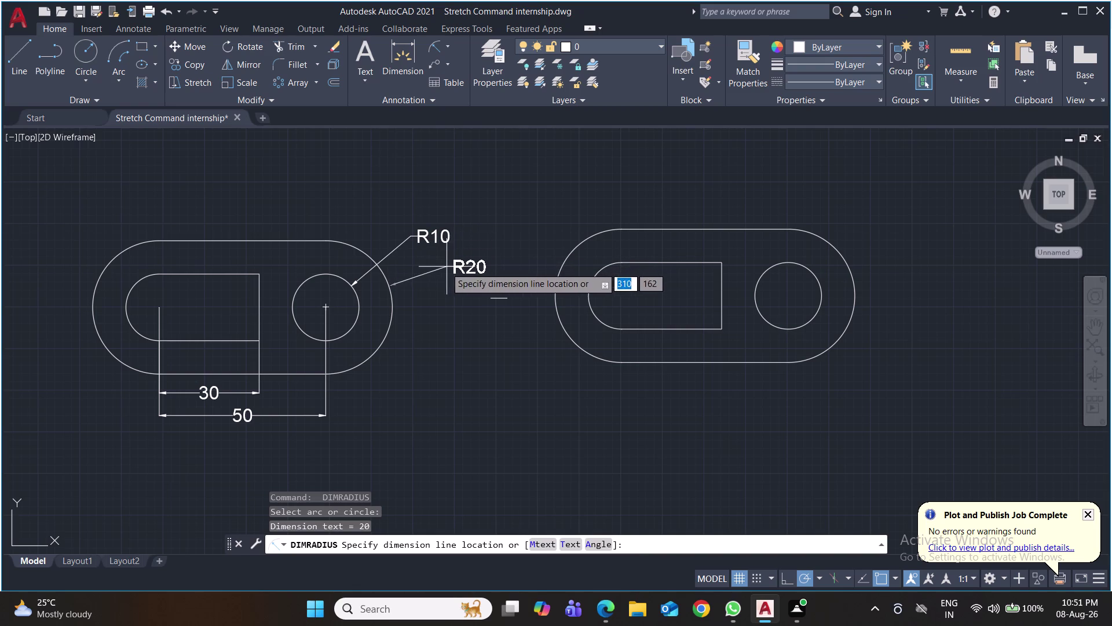
click(446, 267)
key(space)
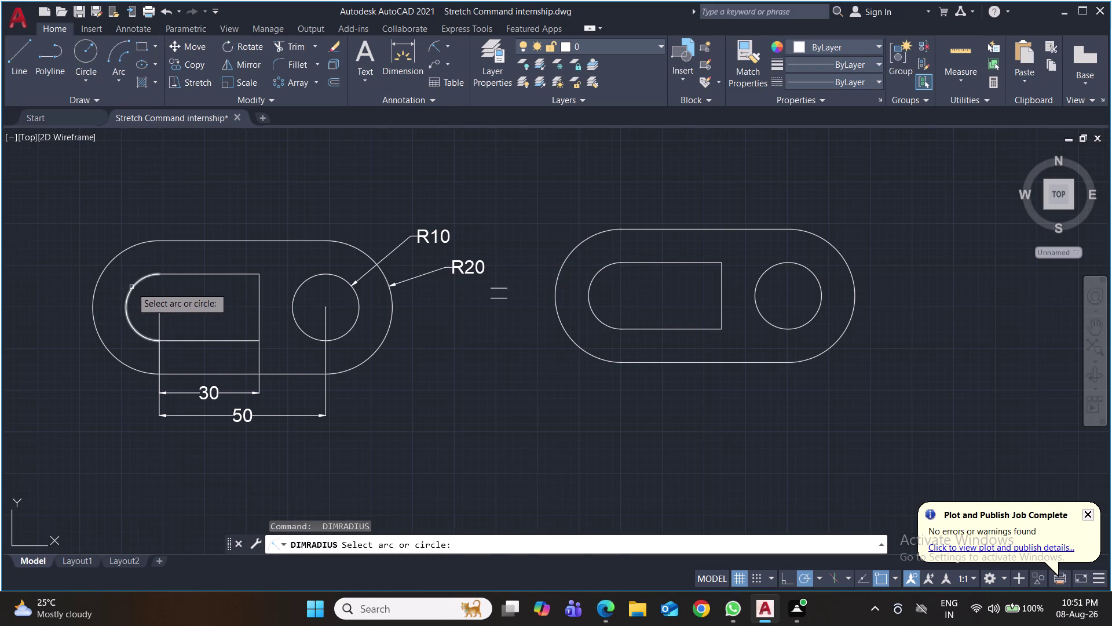
click(131, 287)
click(100, 221)
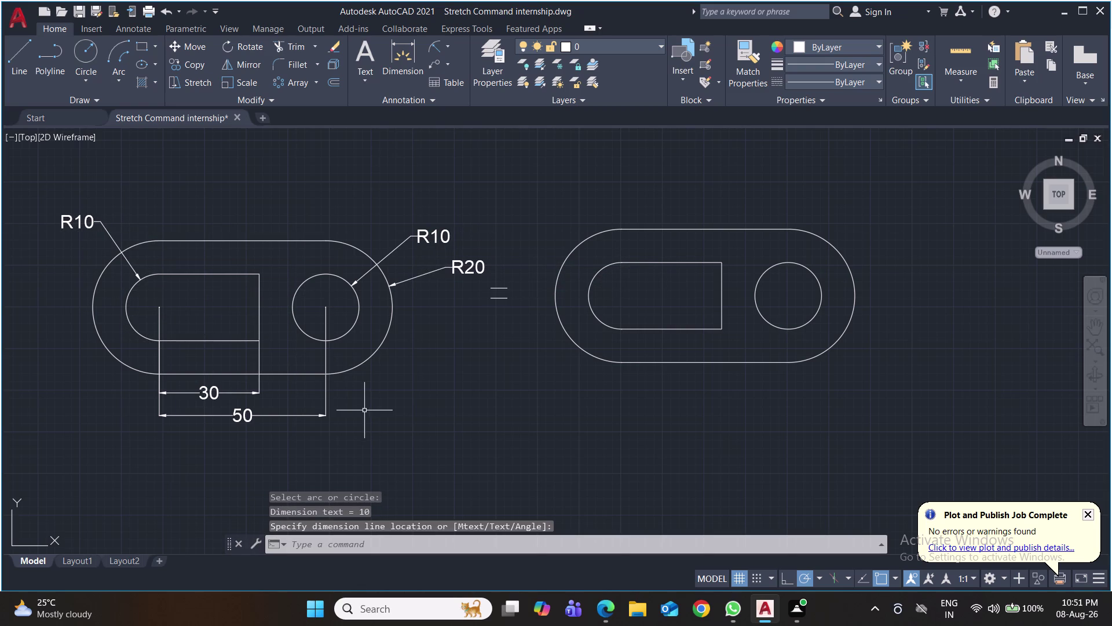
middle_drag(431, 396, 326, 368)
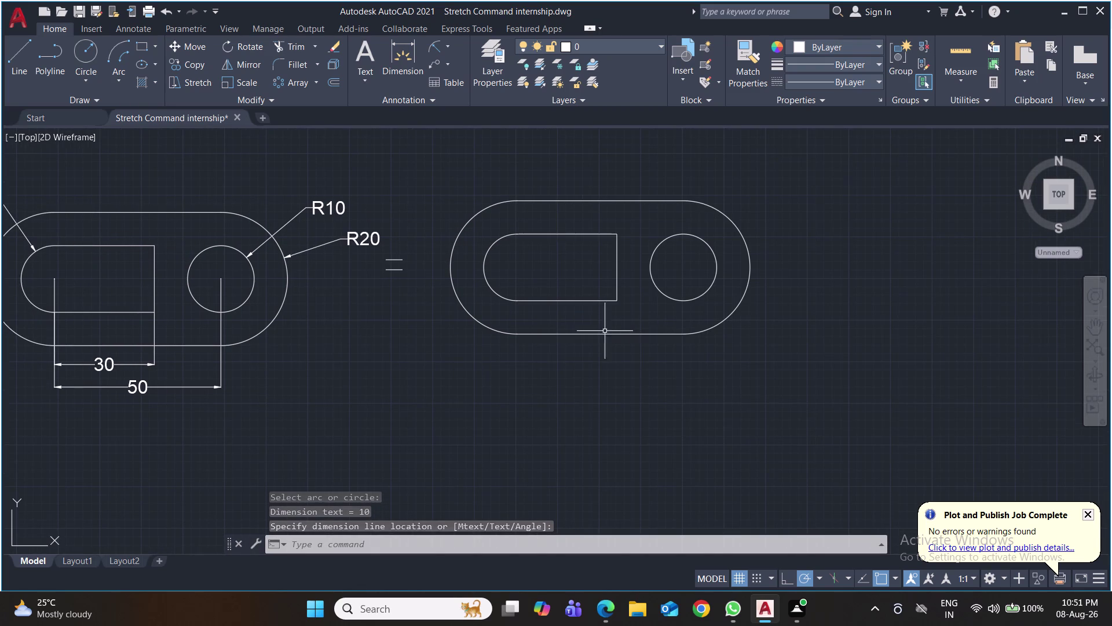
key(s)
key(Return)
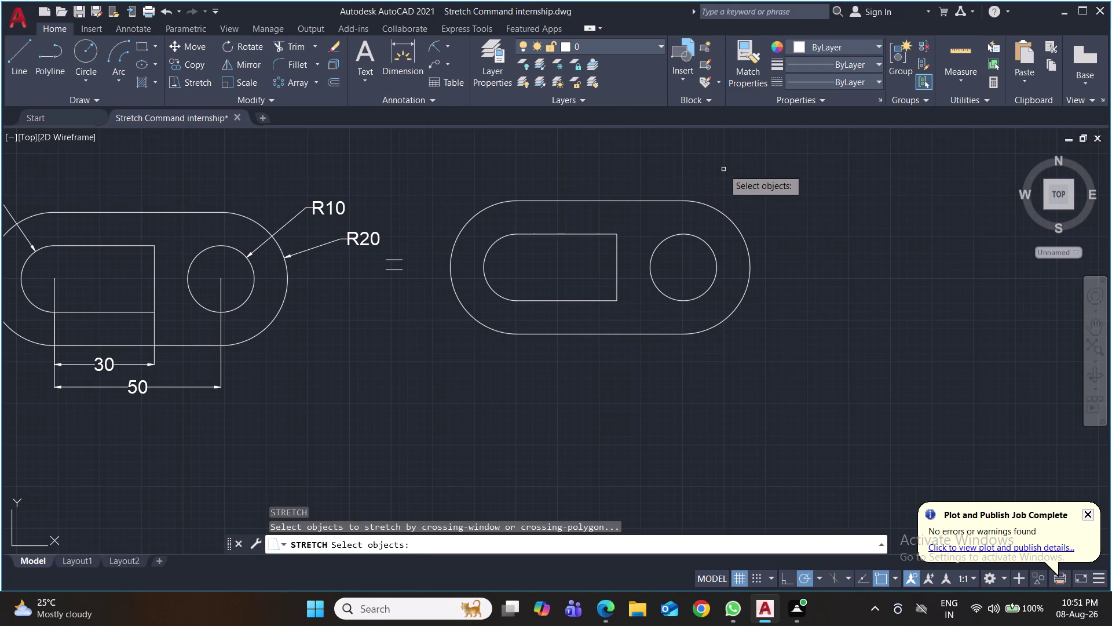
click(760, 179)
drag(760, 178, 751, 293)
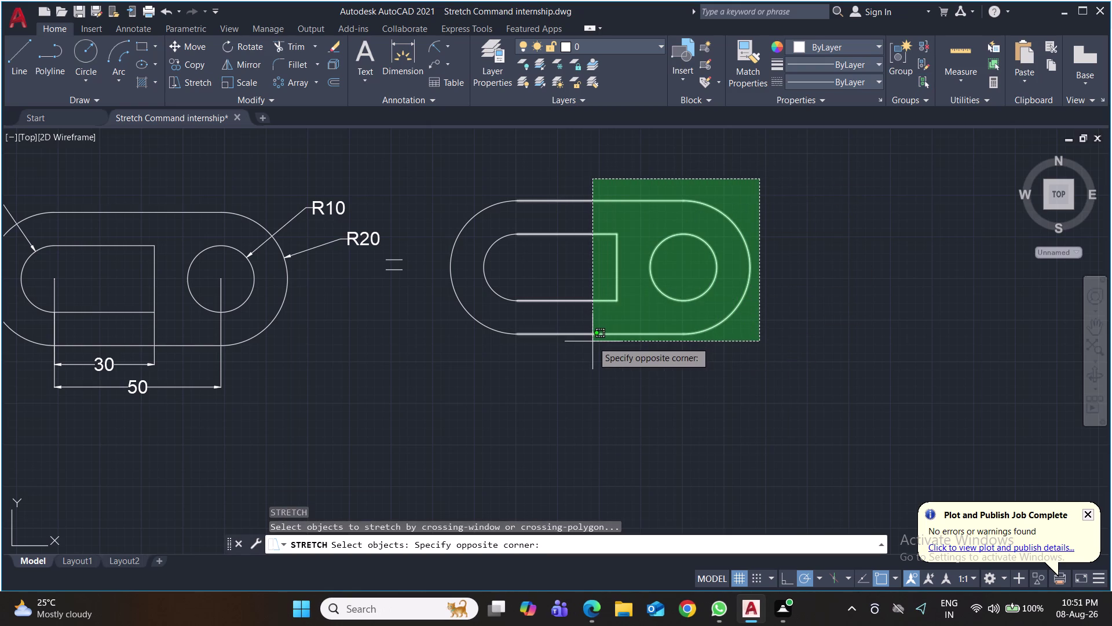
click(593, 341)
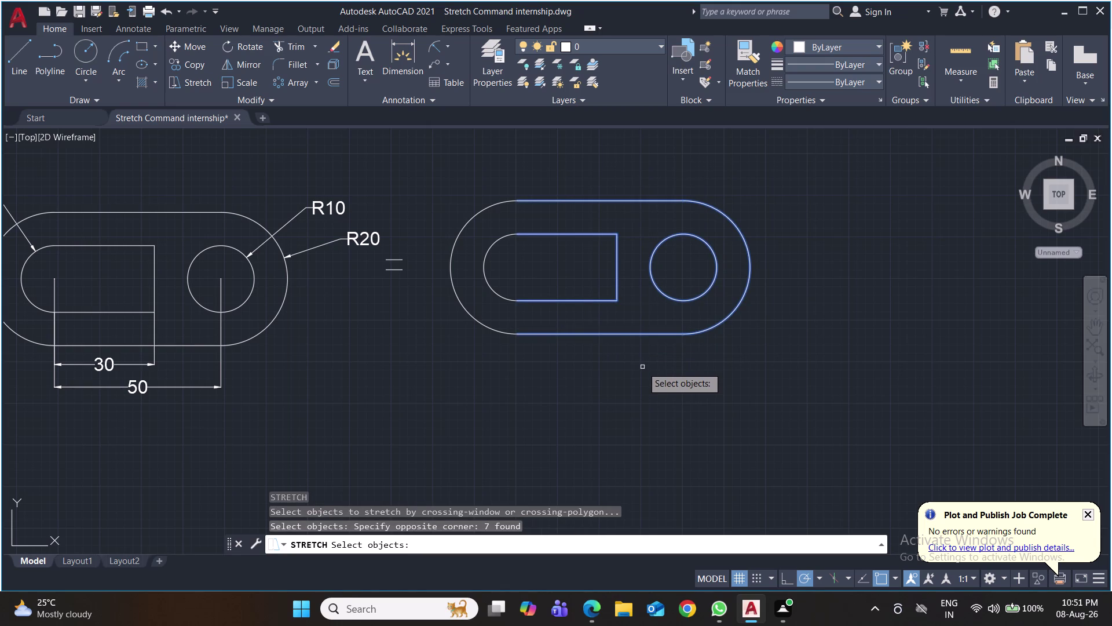
key(Return)
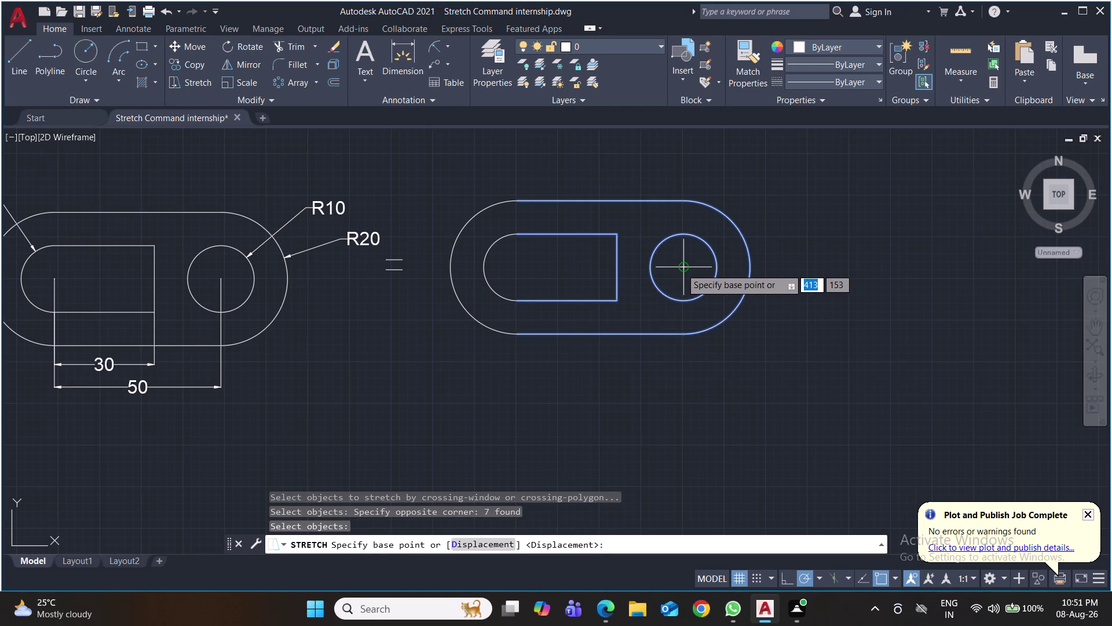
click(683, 337)
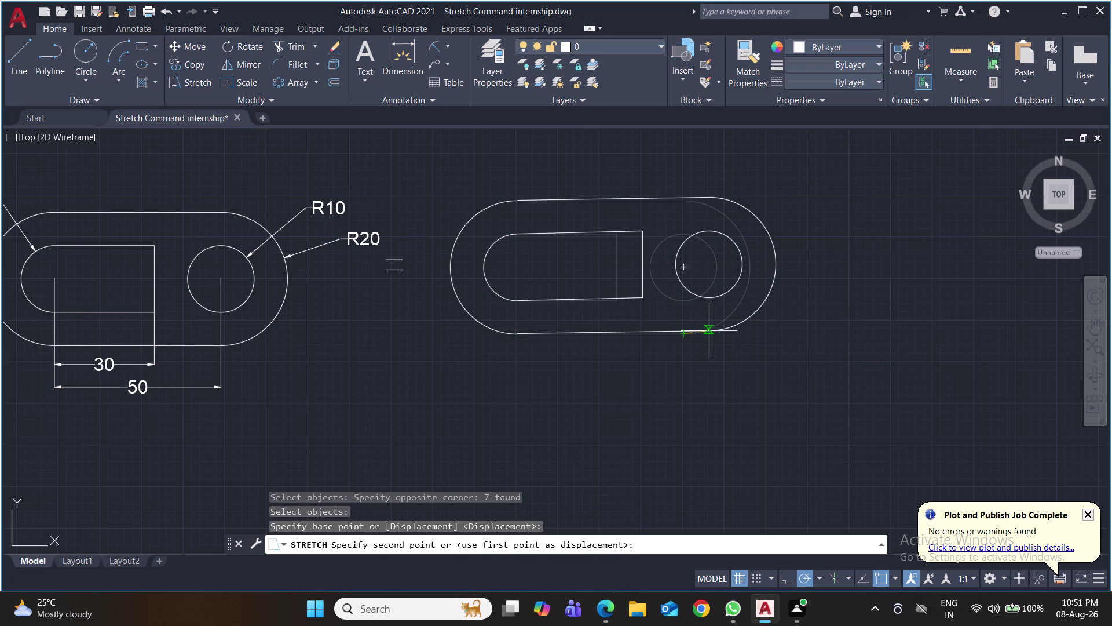
text(25)
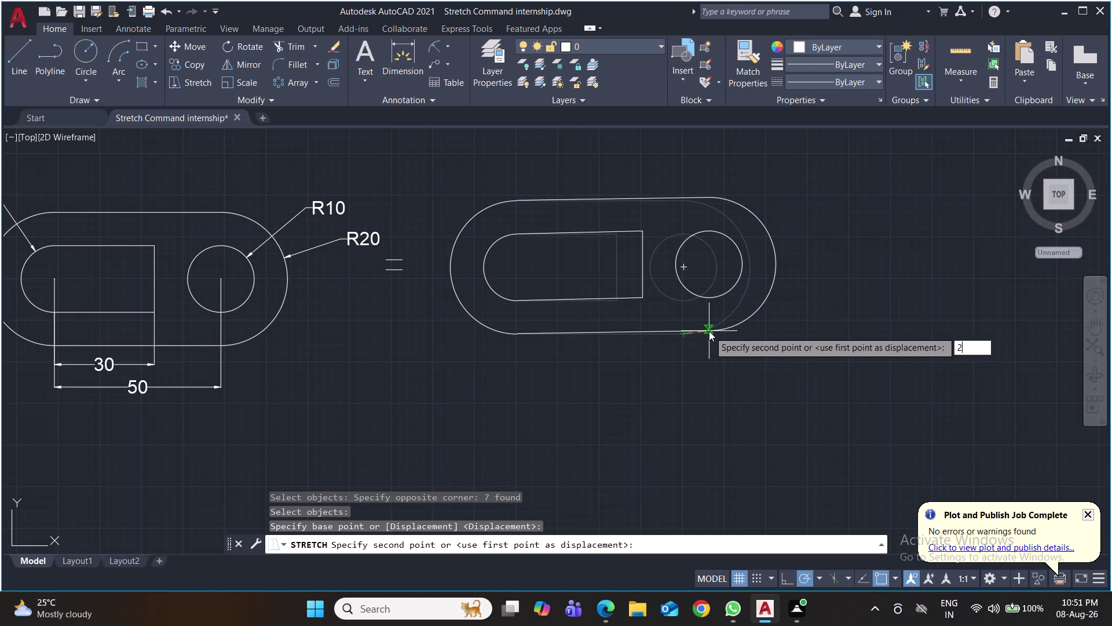
key(Return)
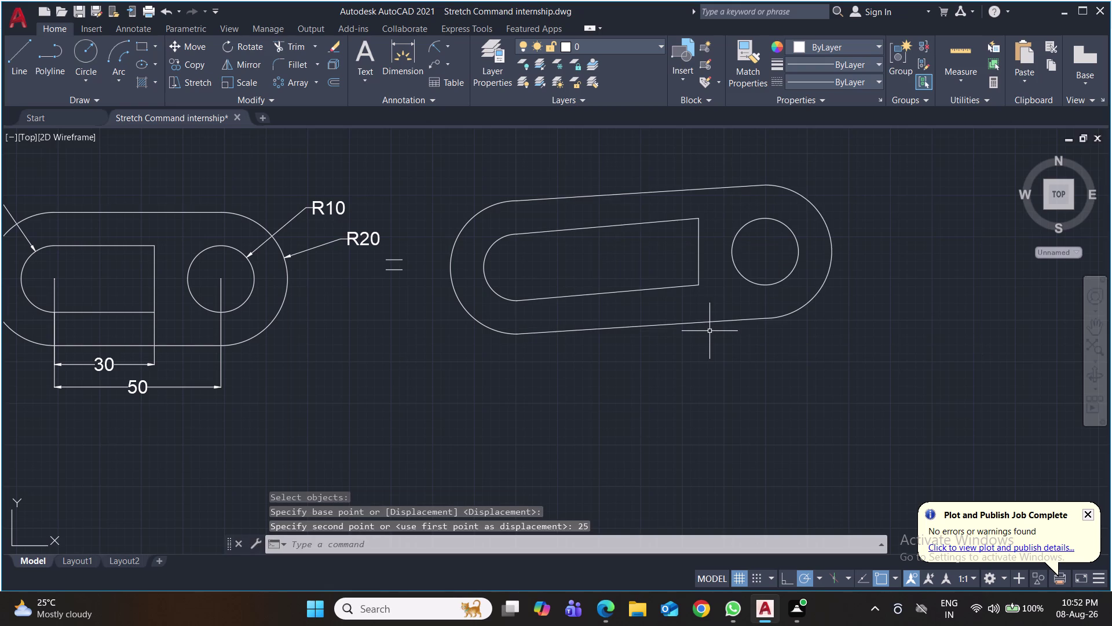
key(ctrl+z)
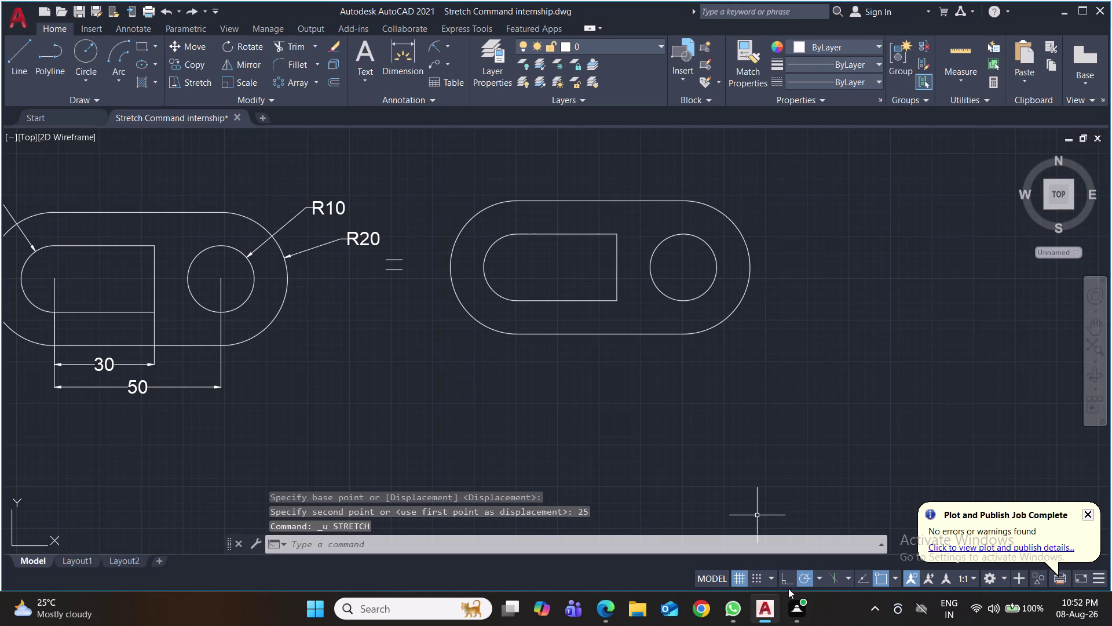
With Ortho on, stretch the right plate's right half 25 units horizontally and save.
click(787, 585)
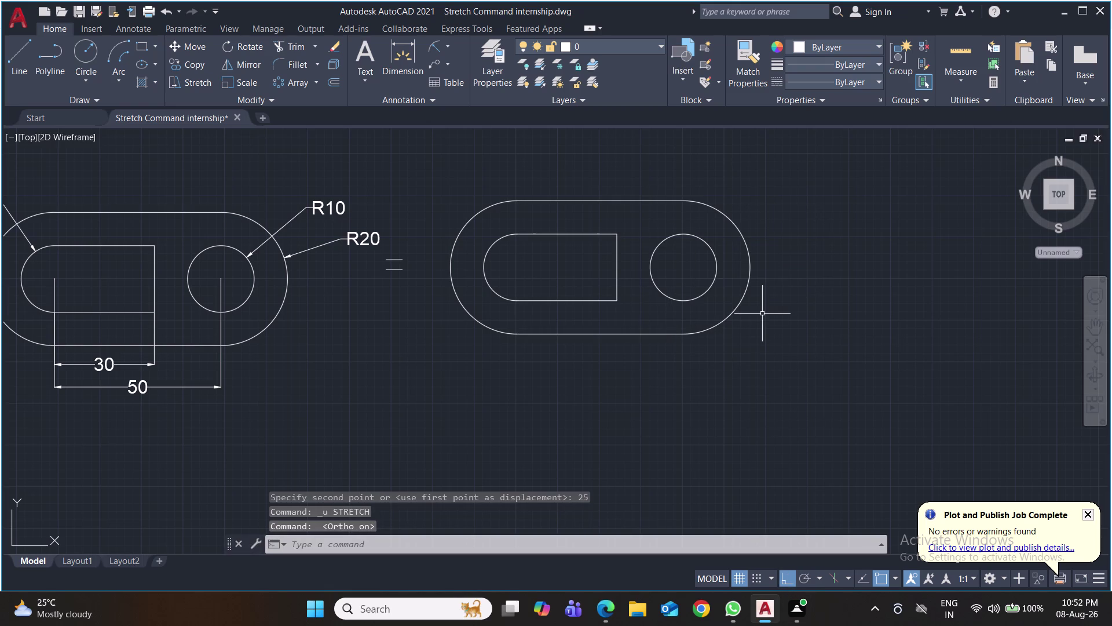
key(s)
key(Return)
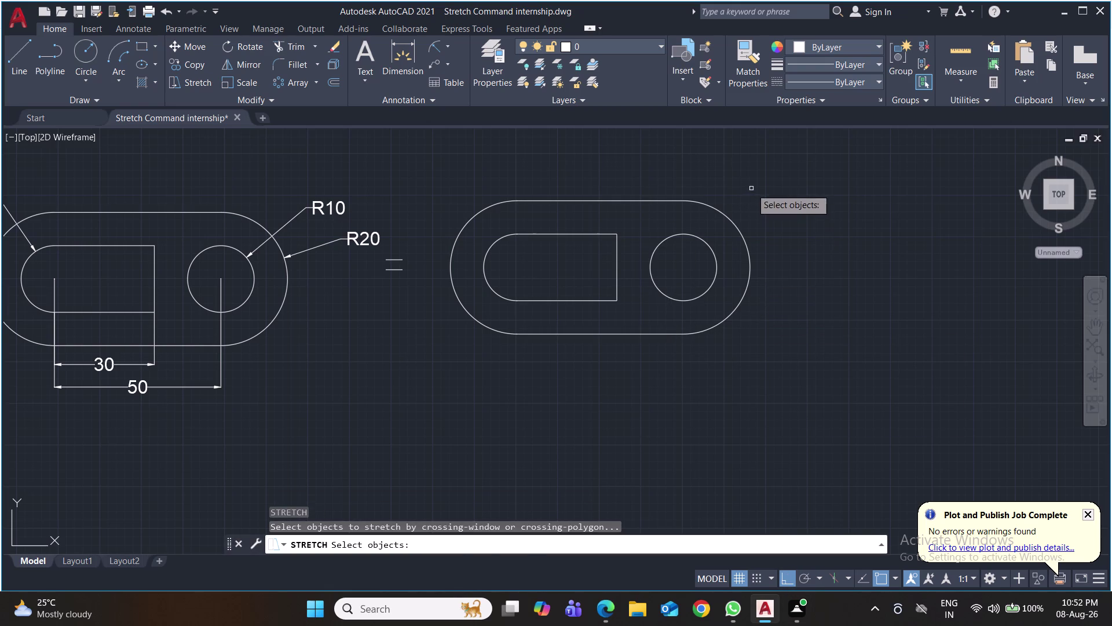
click(751, 179)
click(560, 371)
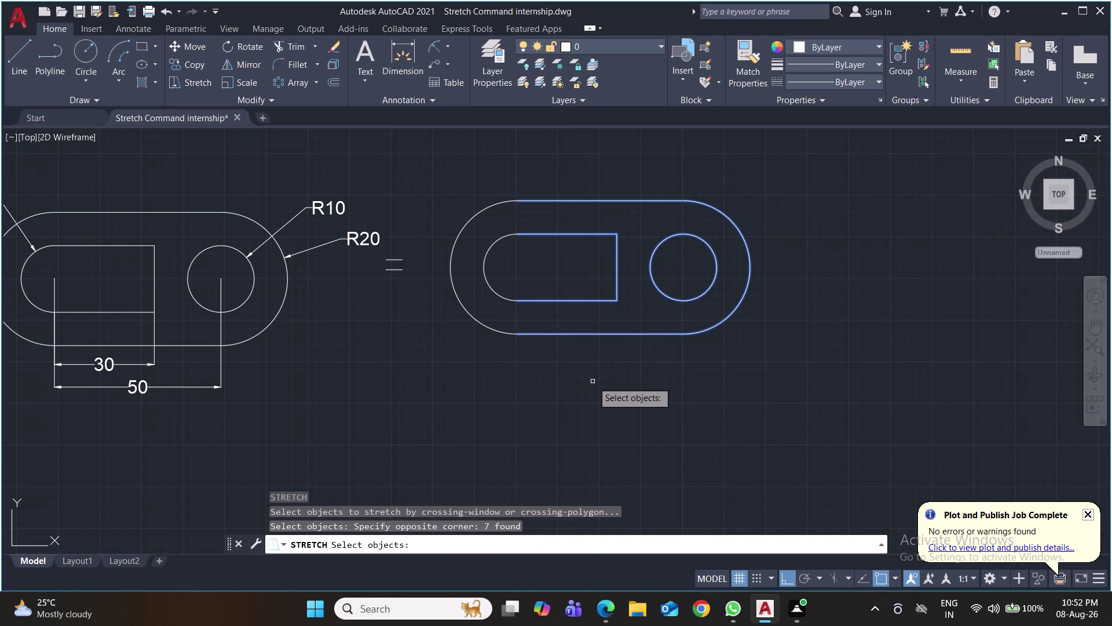
key(Return)
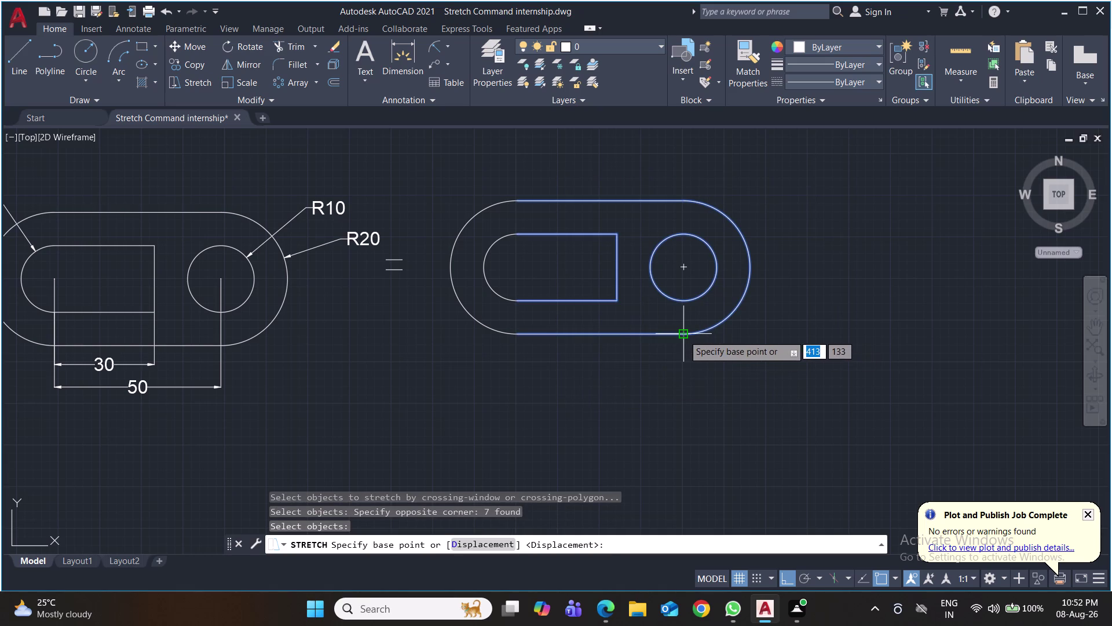
click(683, 335)
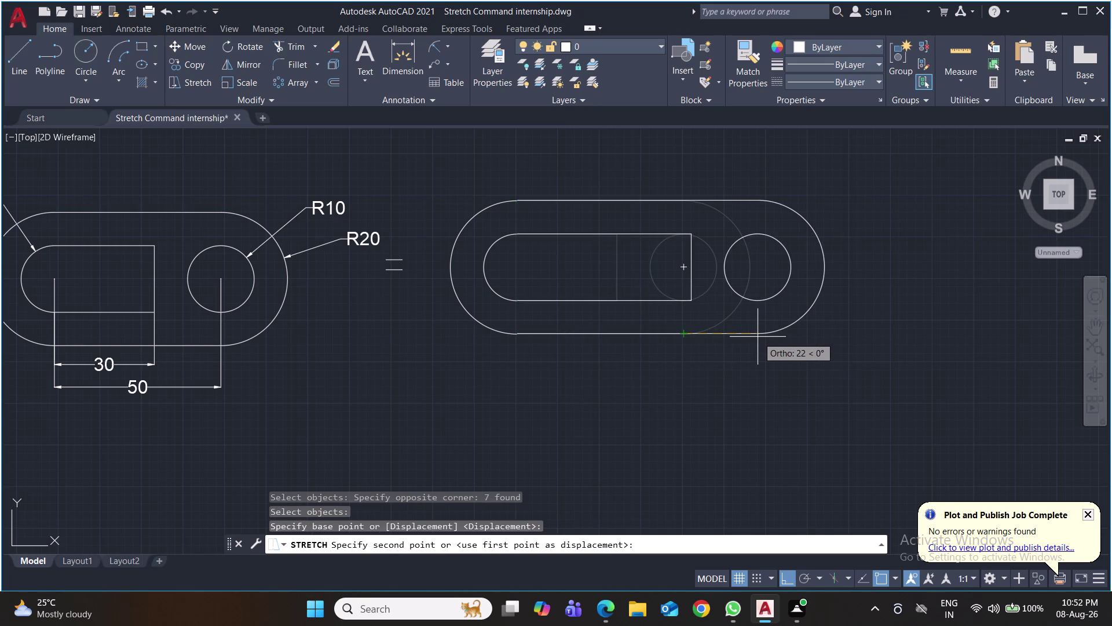
text(25)
key(Return)
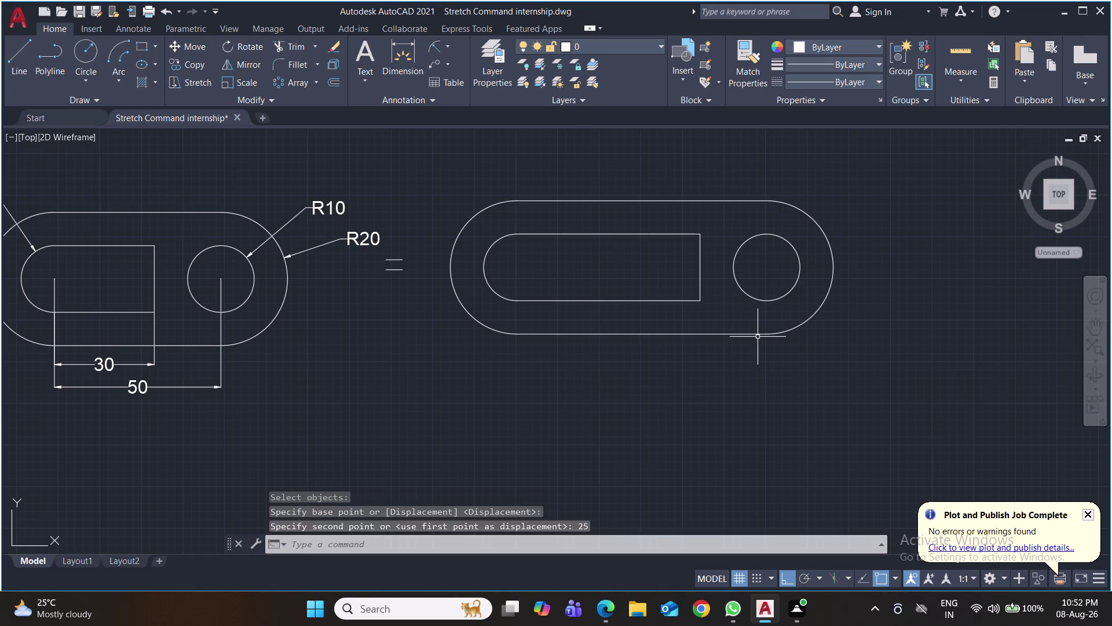
key(ctrl+s)
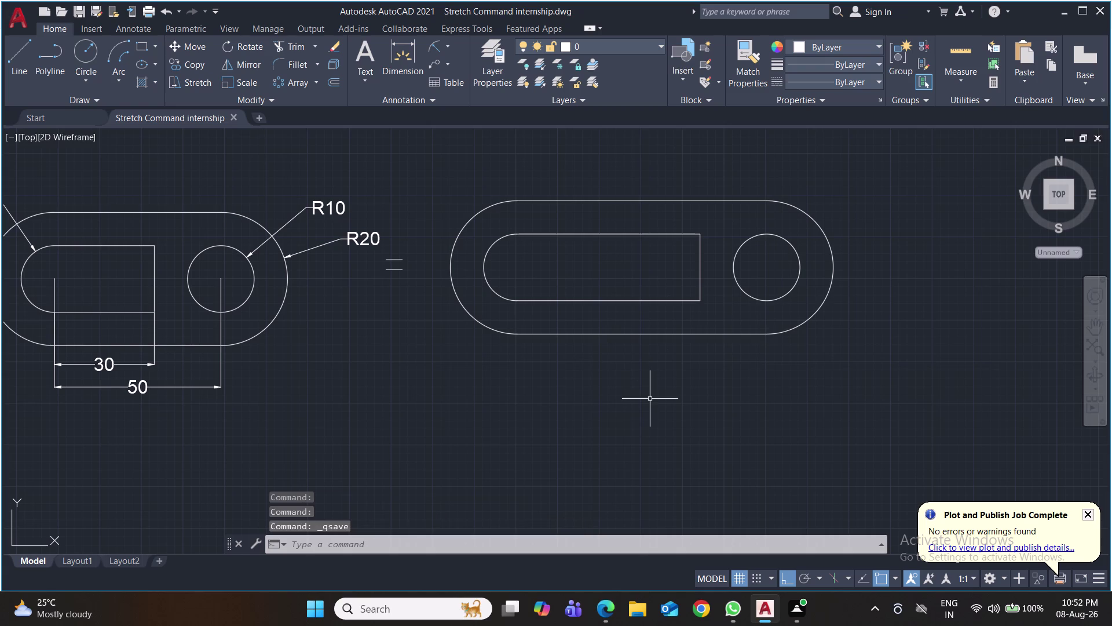
middle_drag(651, 399, 633, 365)
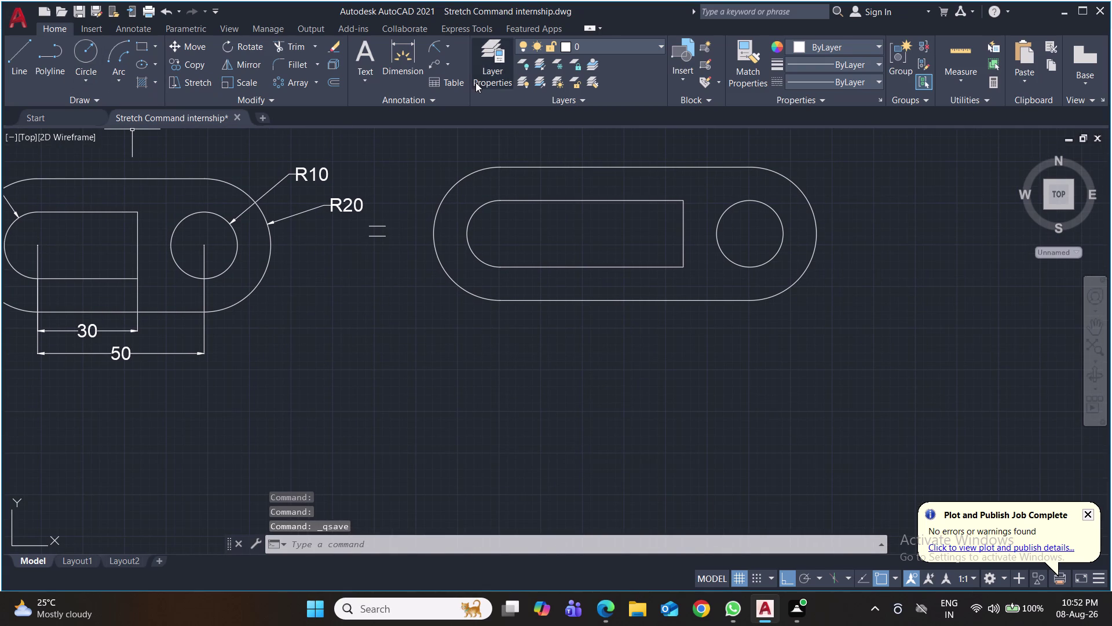
Place R10 on the copy's right hole, R20 on its outer end, R10 on the slot end.
click(436, 46)
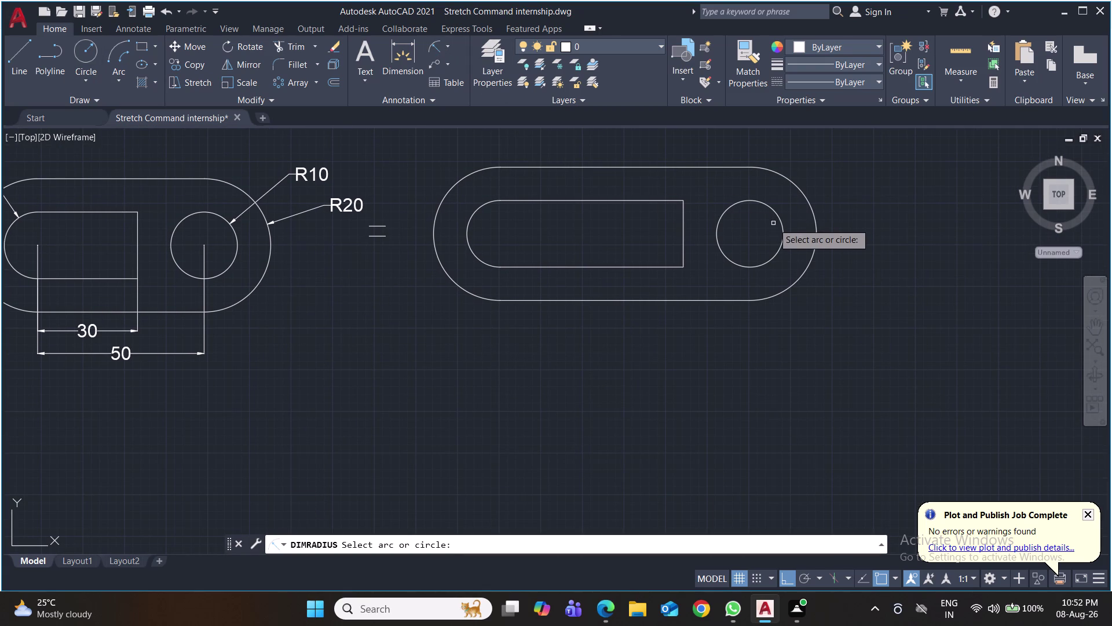
click(760, 203)
click(832, 177)
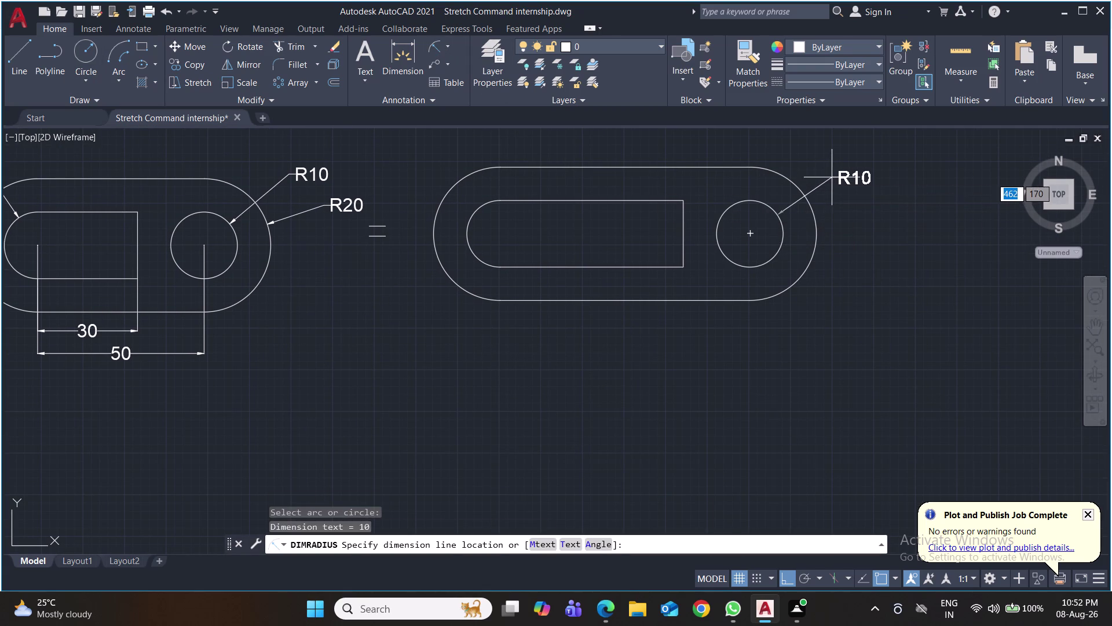
key(space)
click(817, 227)
click(866, 242)
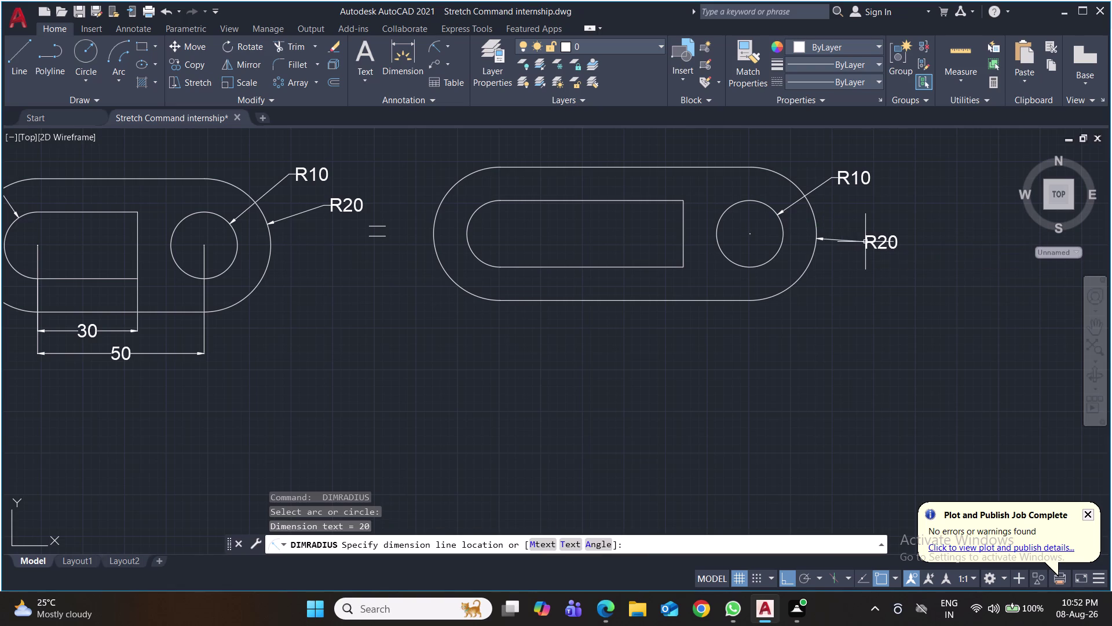
key(space)
click(472, 219)
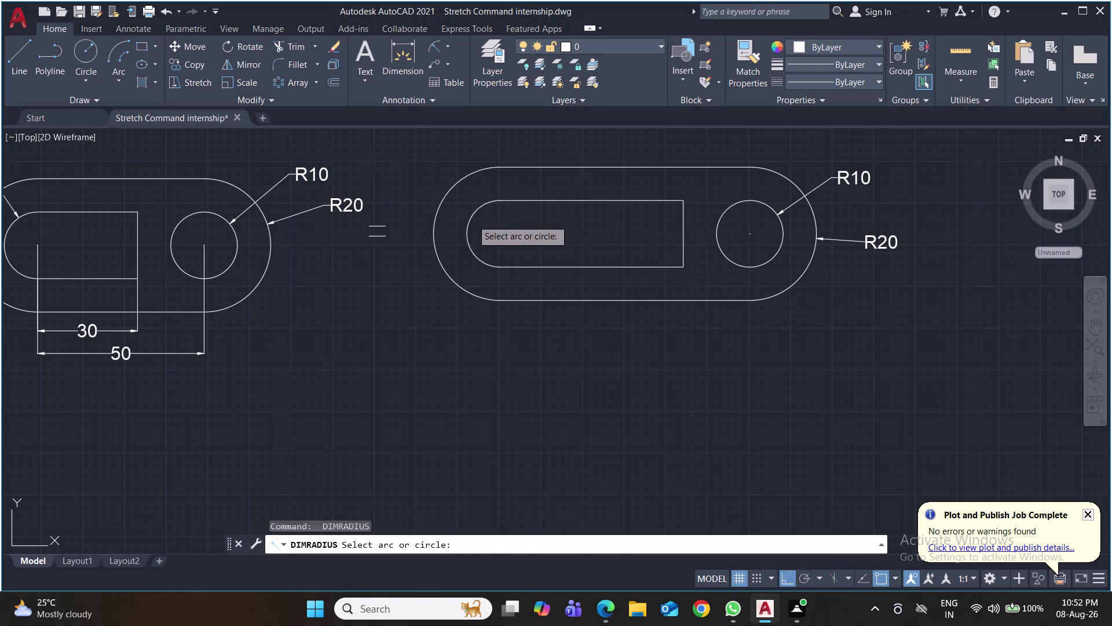
click(431, 166)
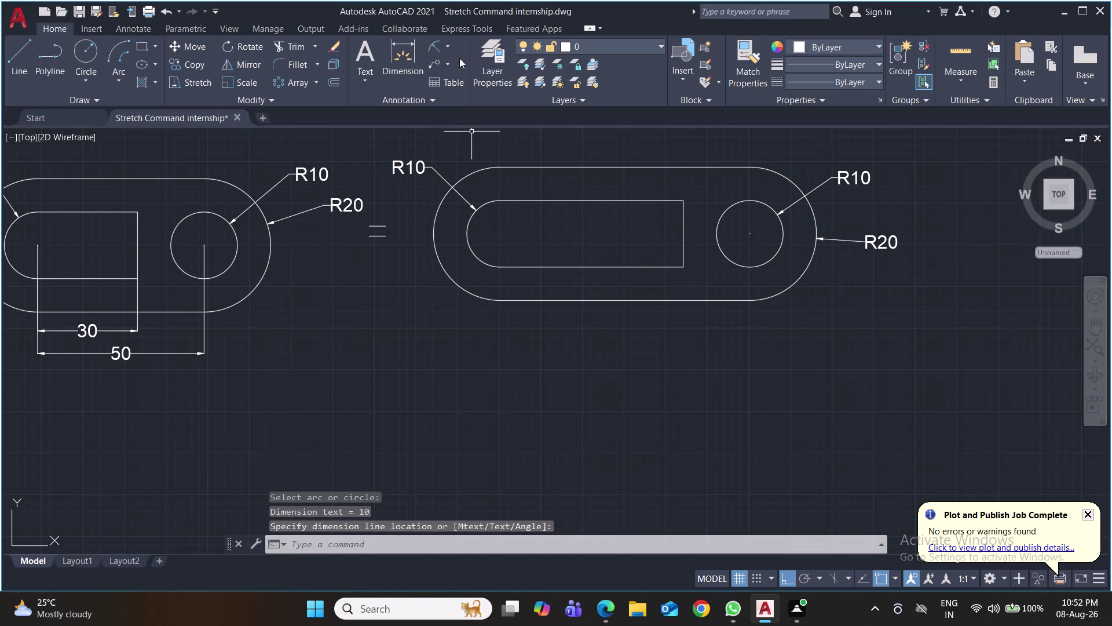
click(449, 45)
Dimension 55 to the slot's right edge and 75 to the hole centre, then save.
click(464, 76)
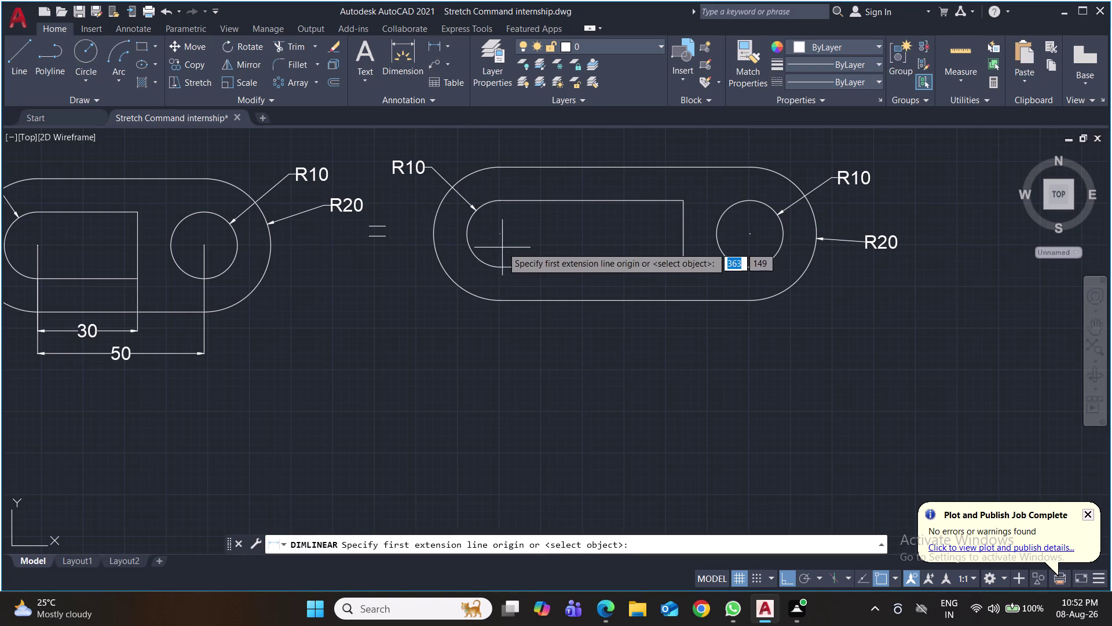
click(501, 234)
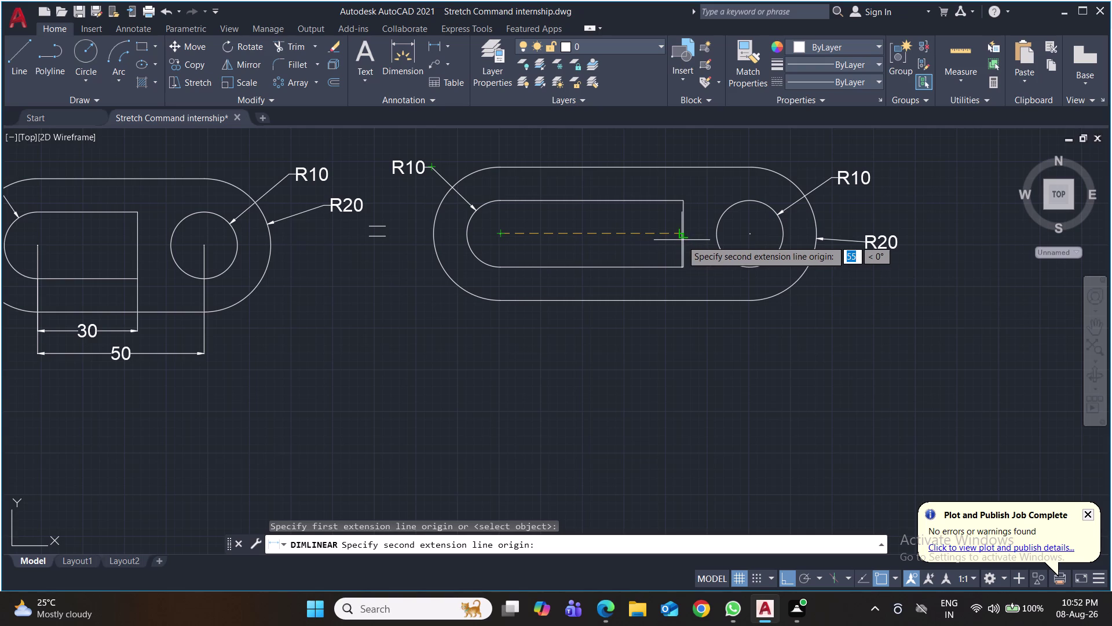
click(683, 233)
click(695, 341)
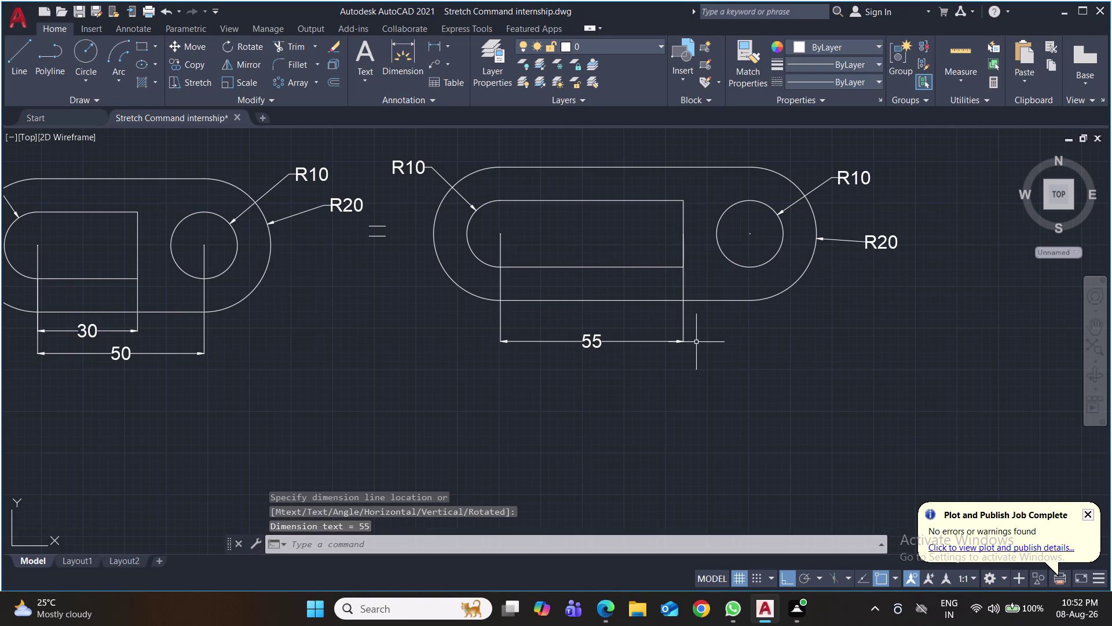
key(space)
click(499, 235)
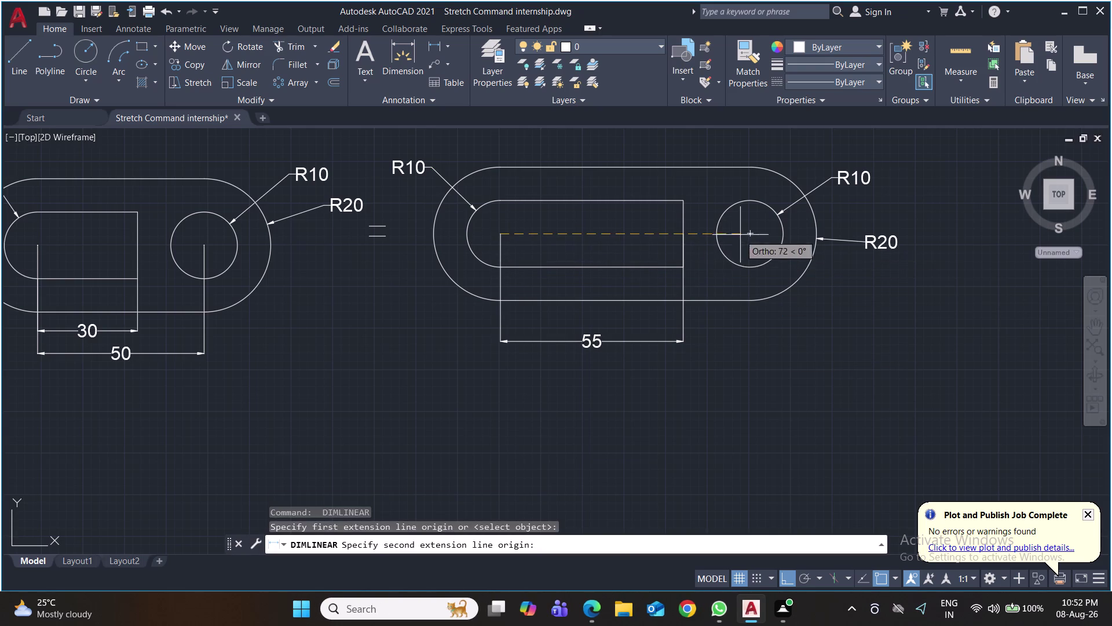
click(751, 237)
click(786, 391)
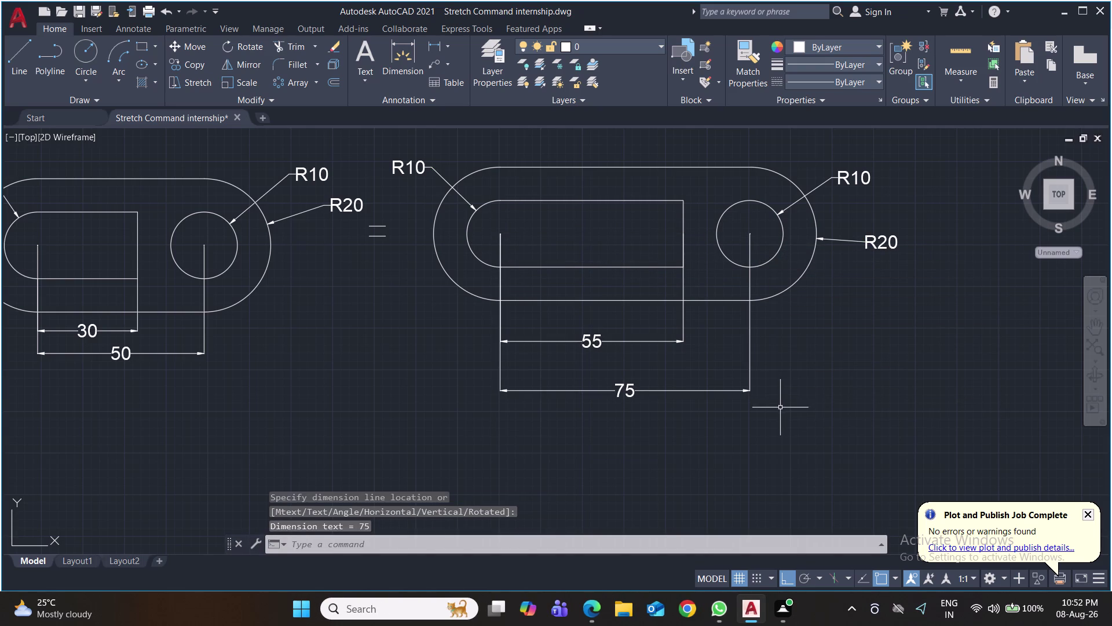
key(ctrl+s)
key(ctrl+s)
Zoom out and pan to show empty space below the plates.
scroll(down, 3)
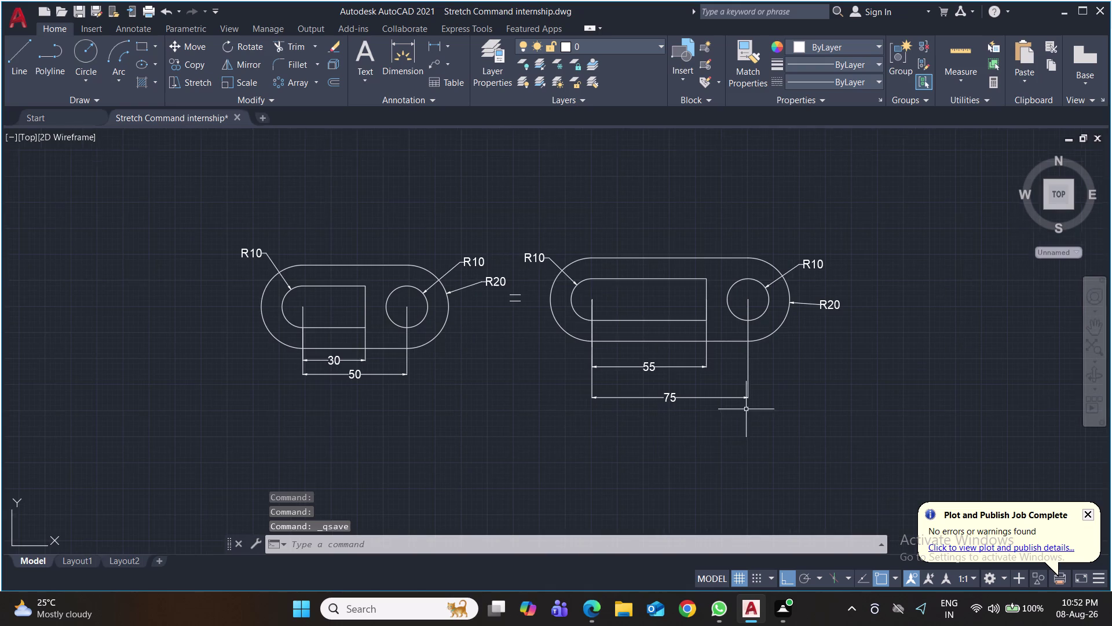
scroll(down, 3)
middle_drag(743, 437, 704, 309)
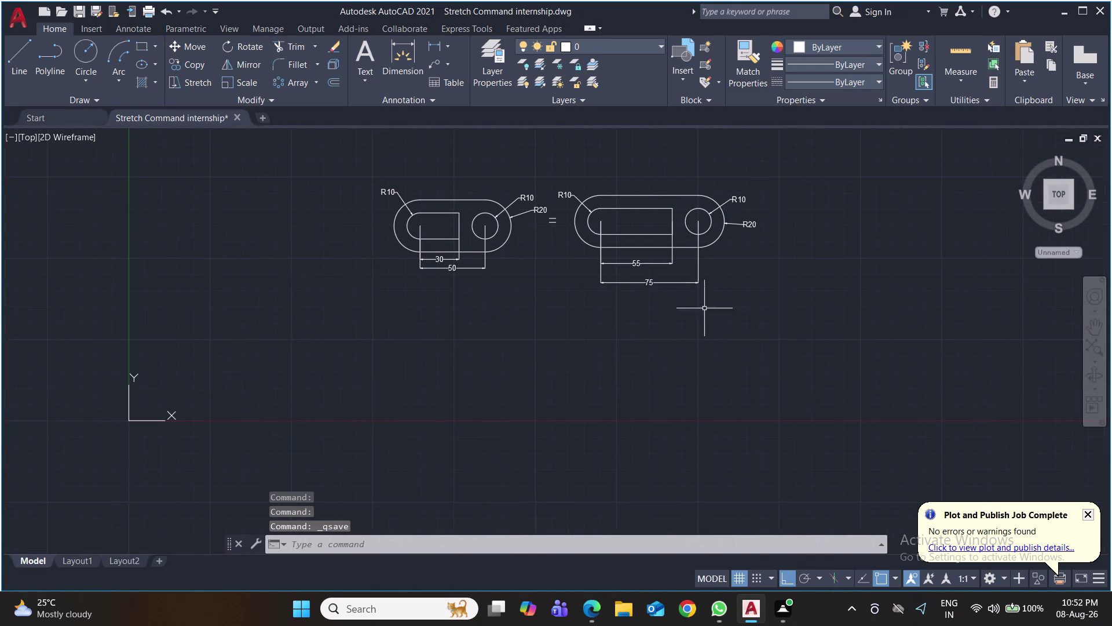
middle_drag(691, 381, 684, 305)
Move the UCS origin into the empty area, save, and start a new line.
click(123, 345)
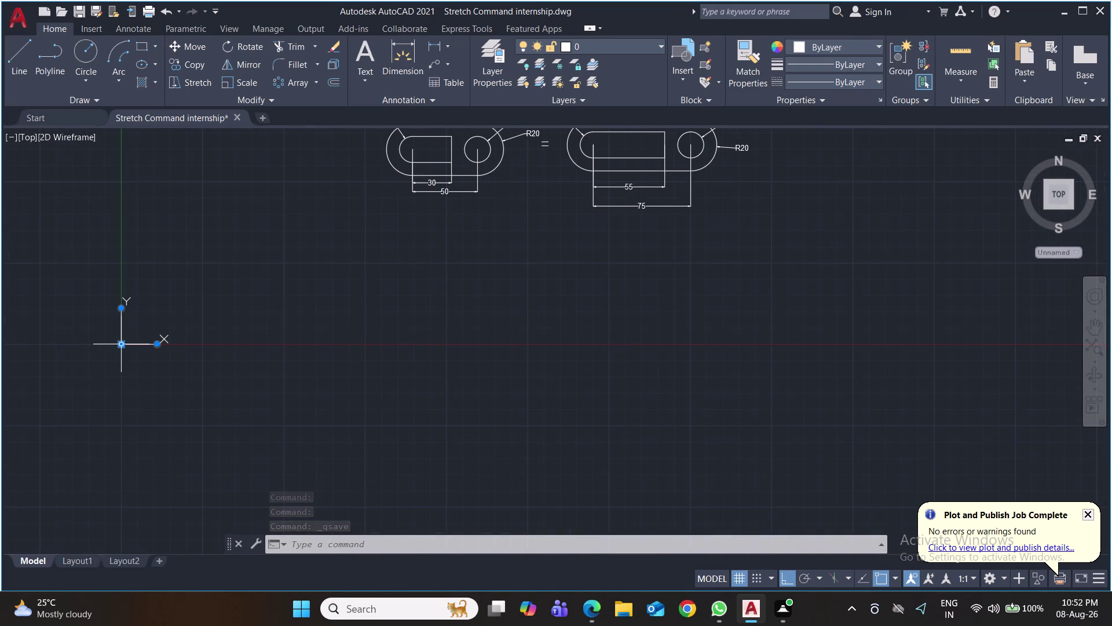
click(121, 342)
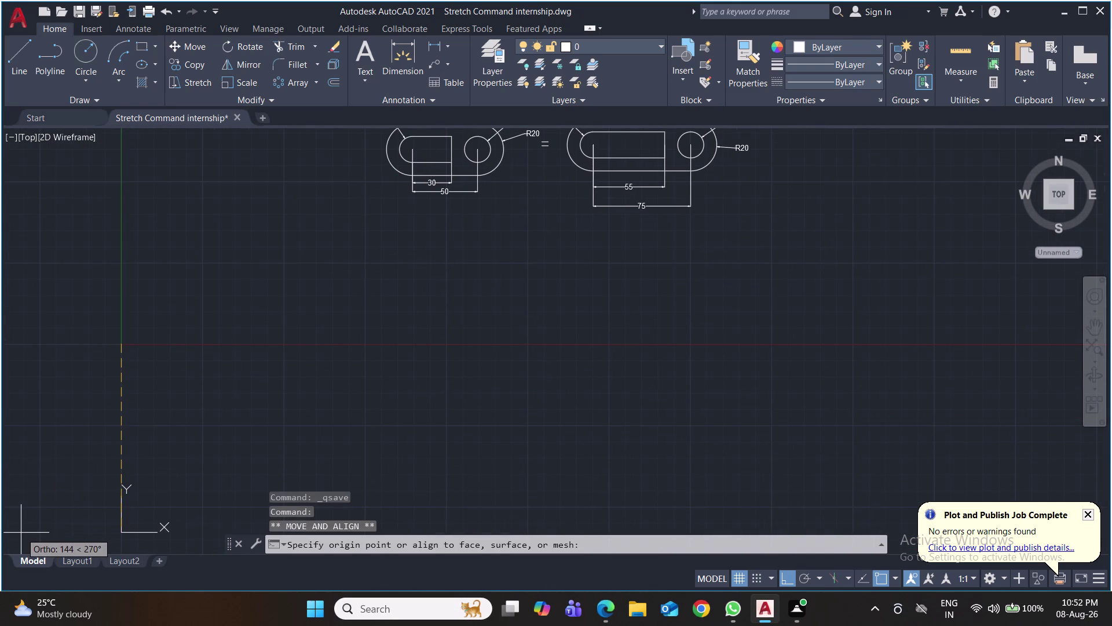
click(21, 533)
middle_drag(700, 366, 665, 270)
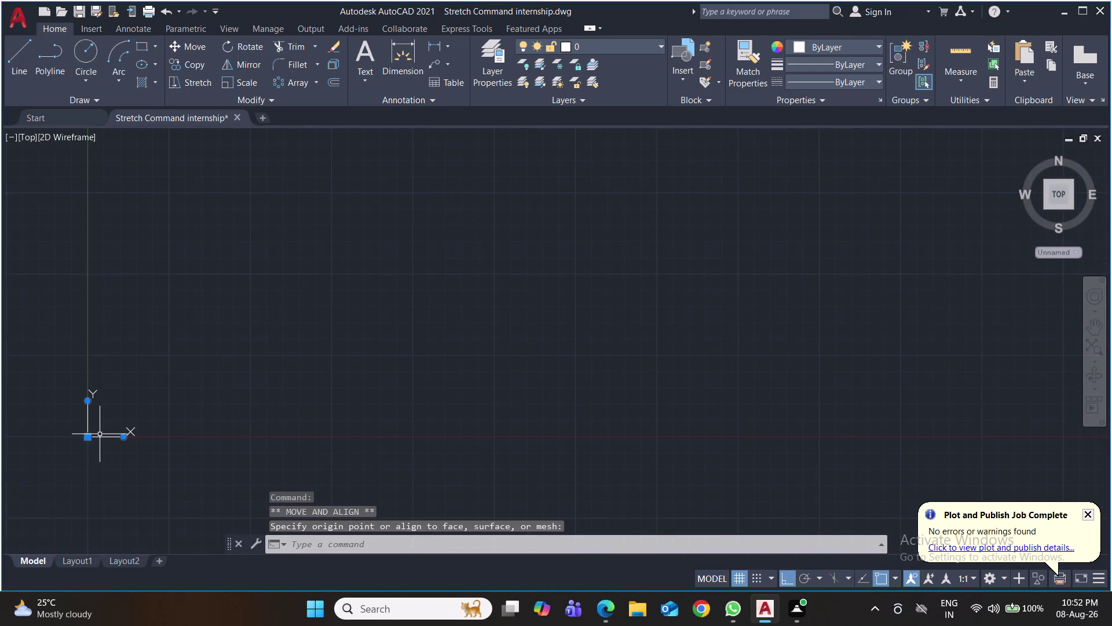
drag(86, 436, 81, 454)
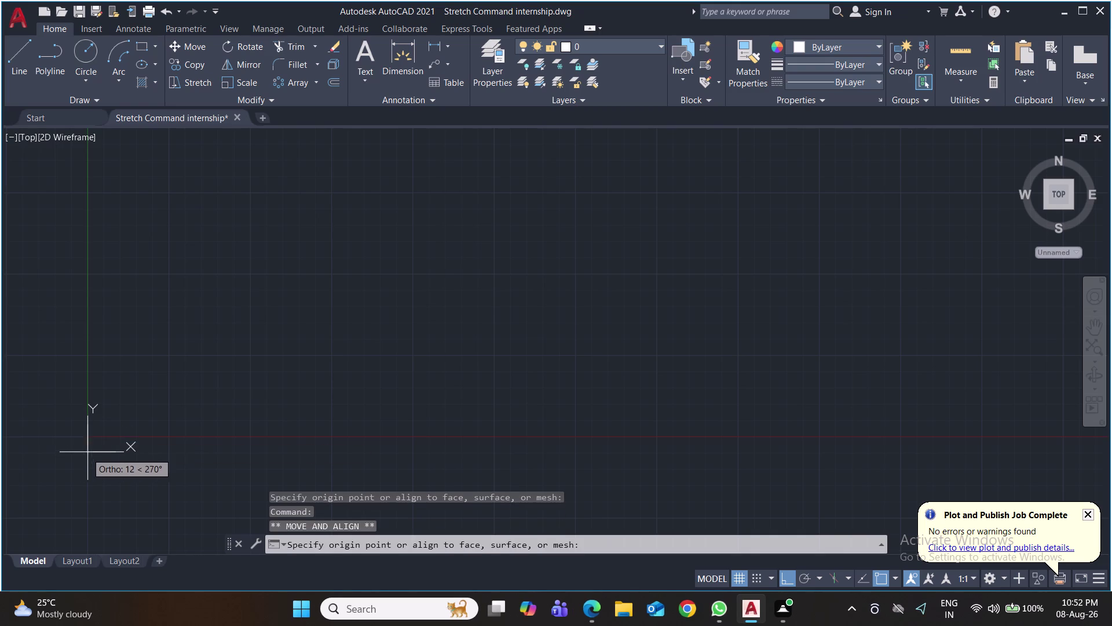
click(88, 505)
key(ctrl+s)
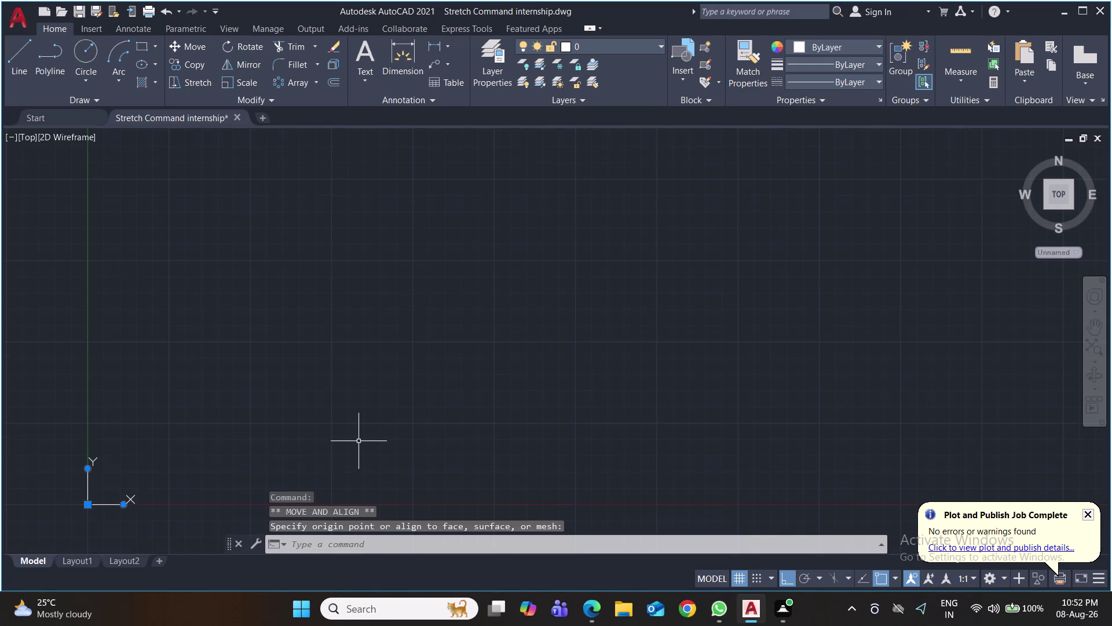
middle_drag(385, 394, 380, 356)
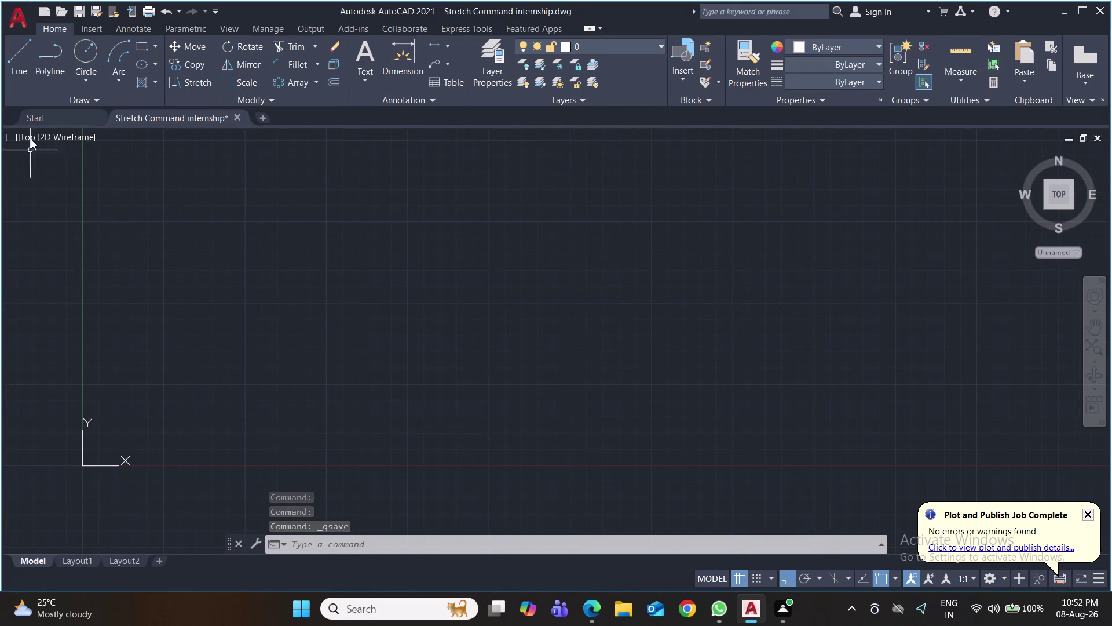
click(21, 65)
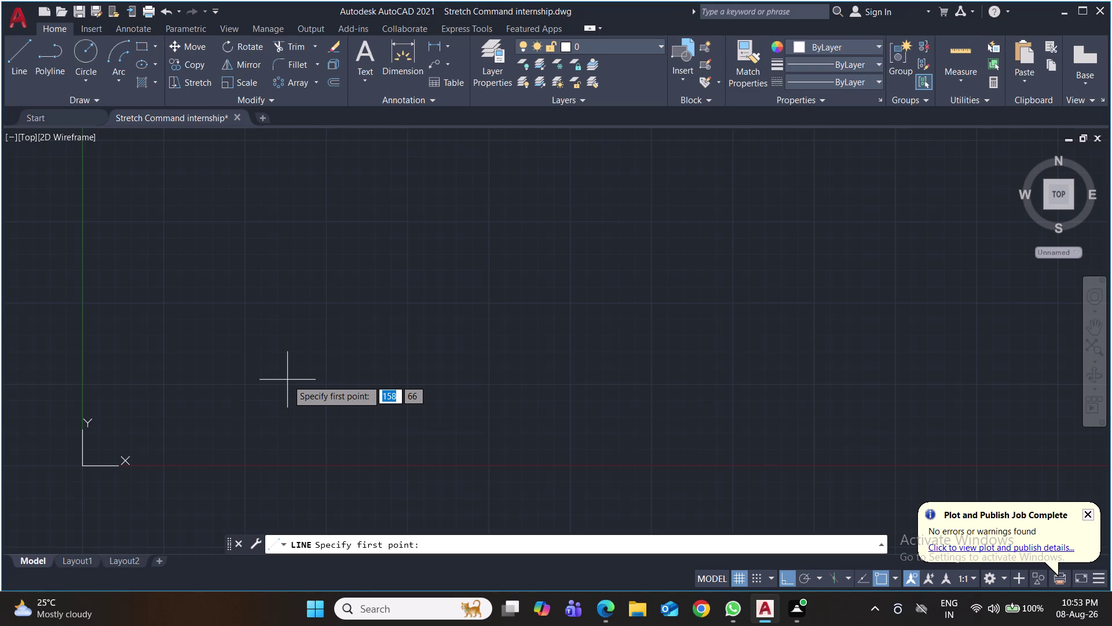
Pick a start point and draw a 10-unit horizontal first segment.
click(243, 387)
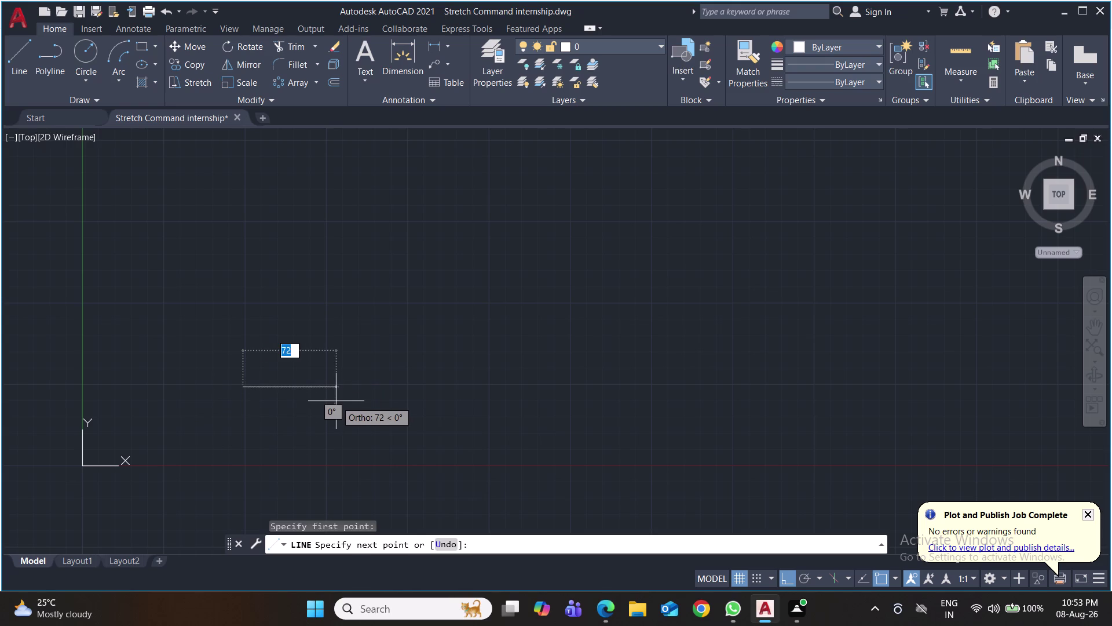
text(1)
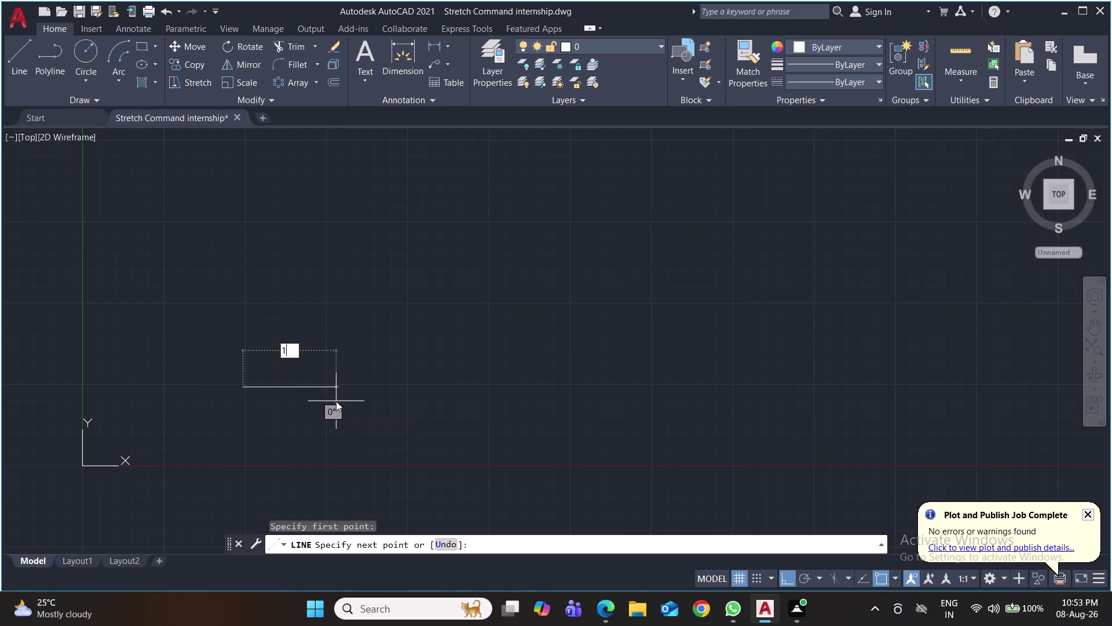
text(0)
key(Return)
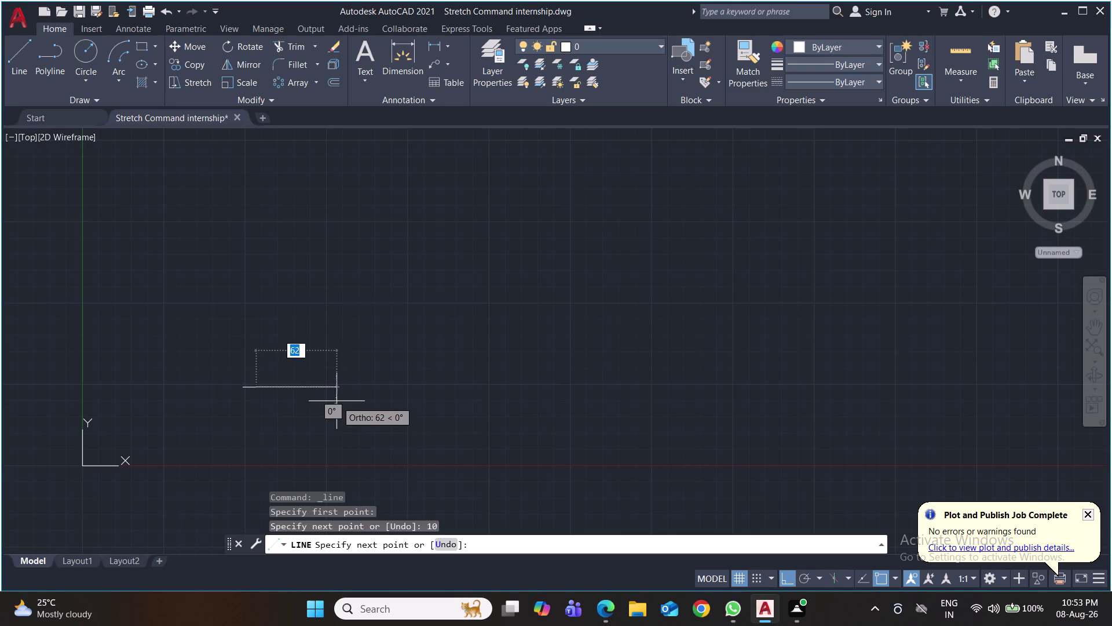